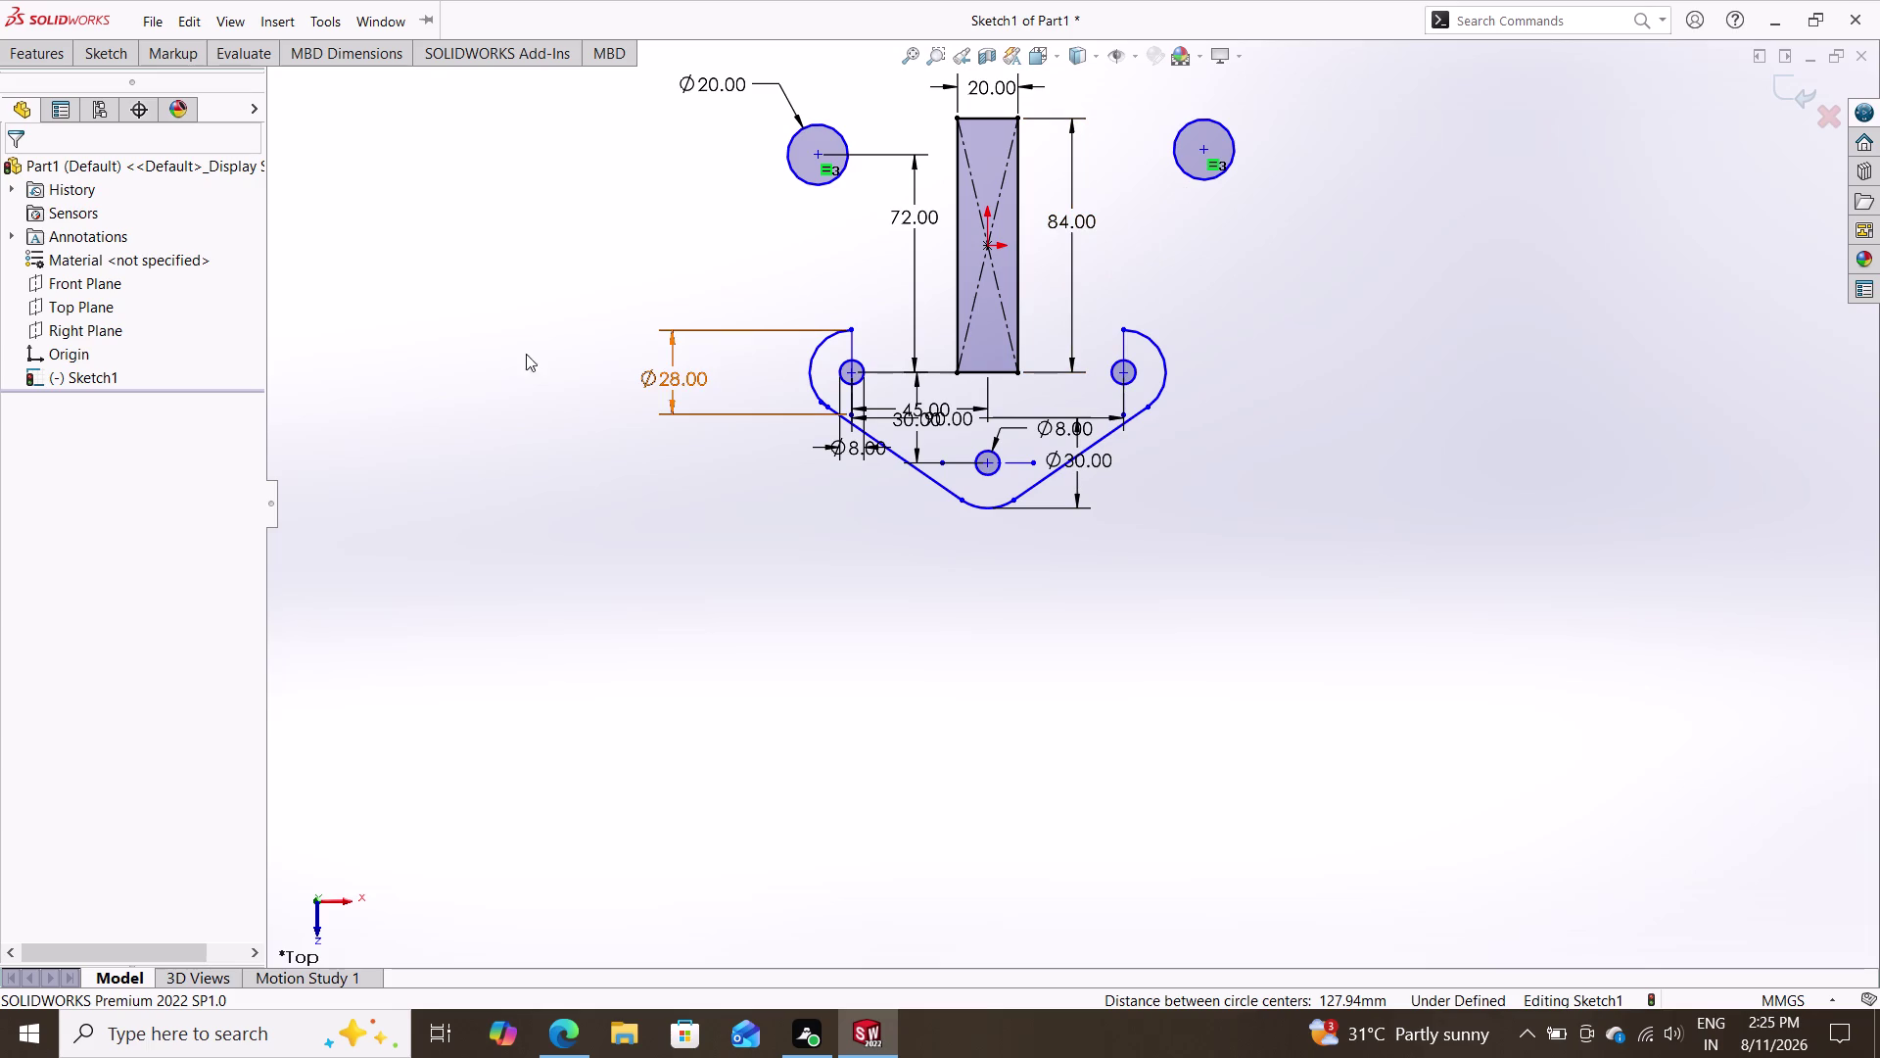
Dimension the right top ring's centre 72 mm vertically above the right base hole's centre.
click(96, 47)
click(125, 81)
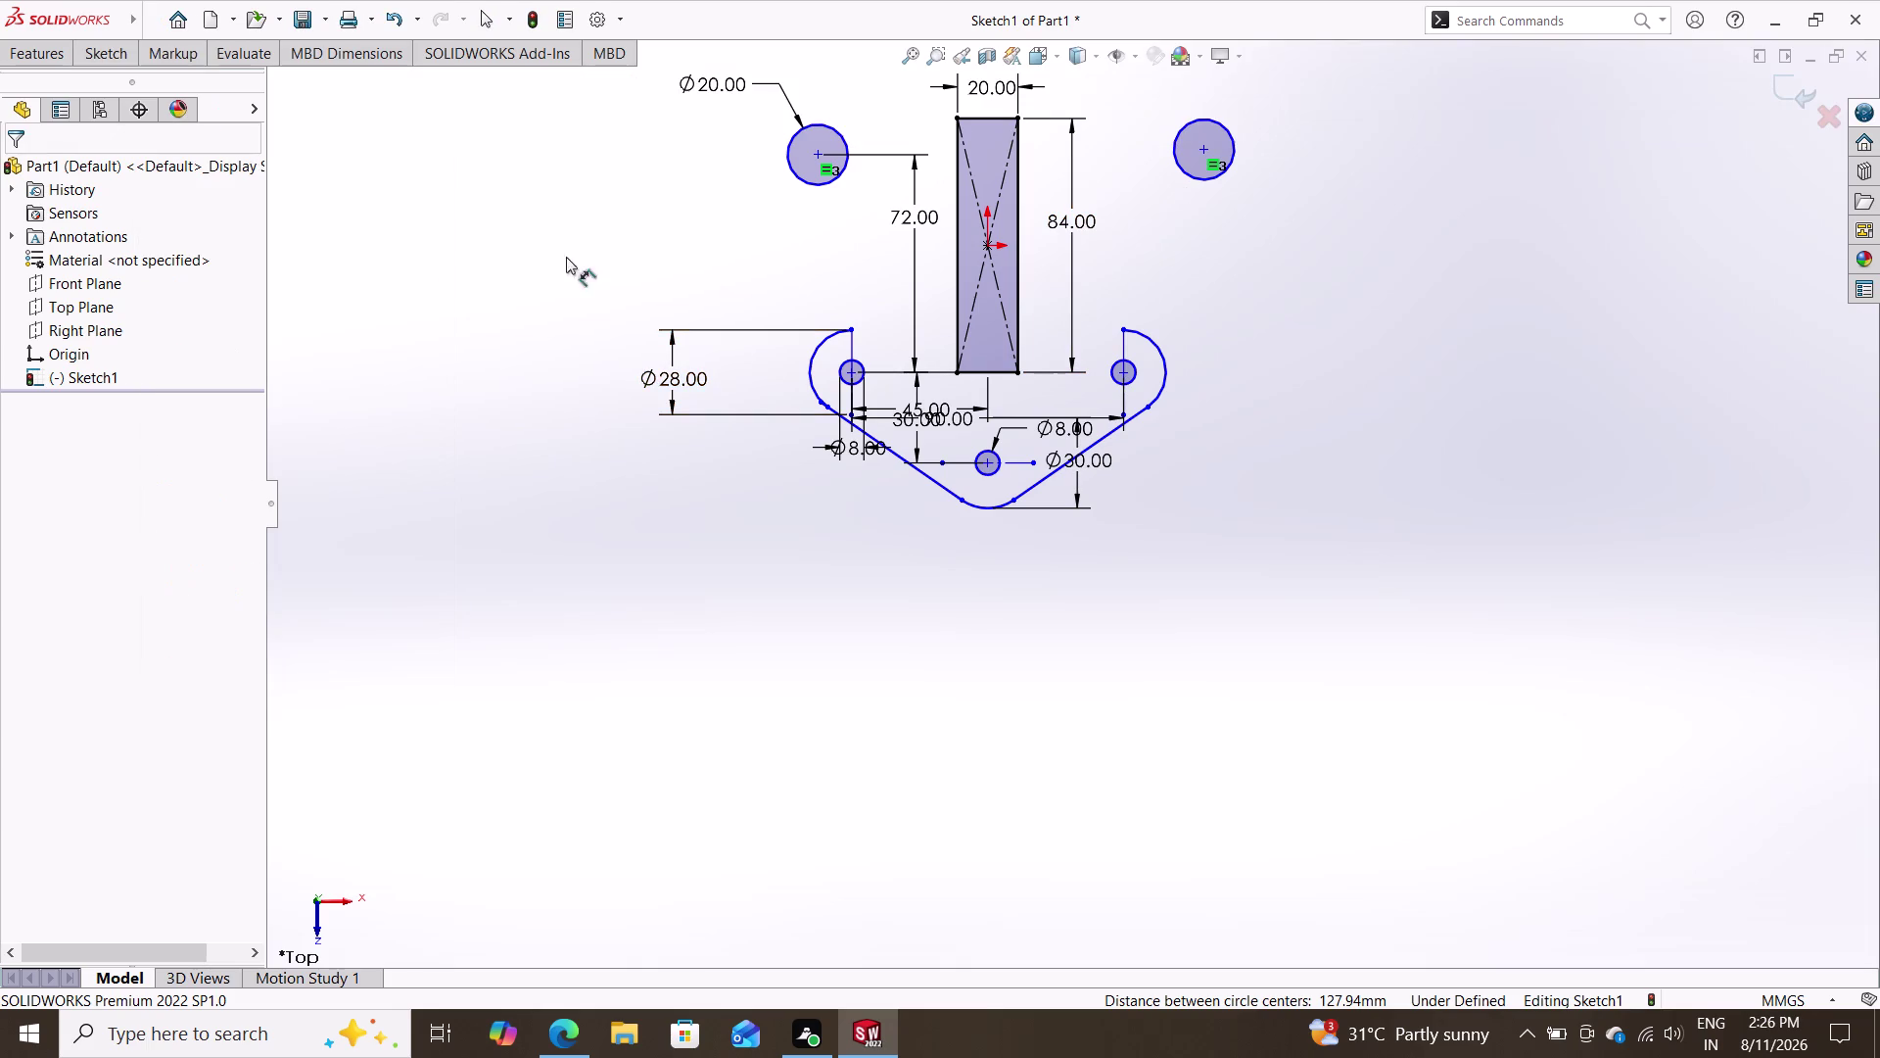
click(1121, 372)
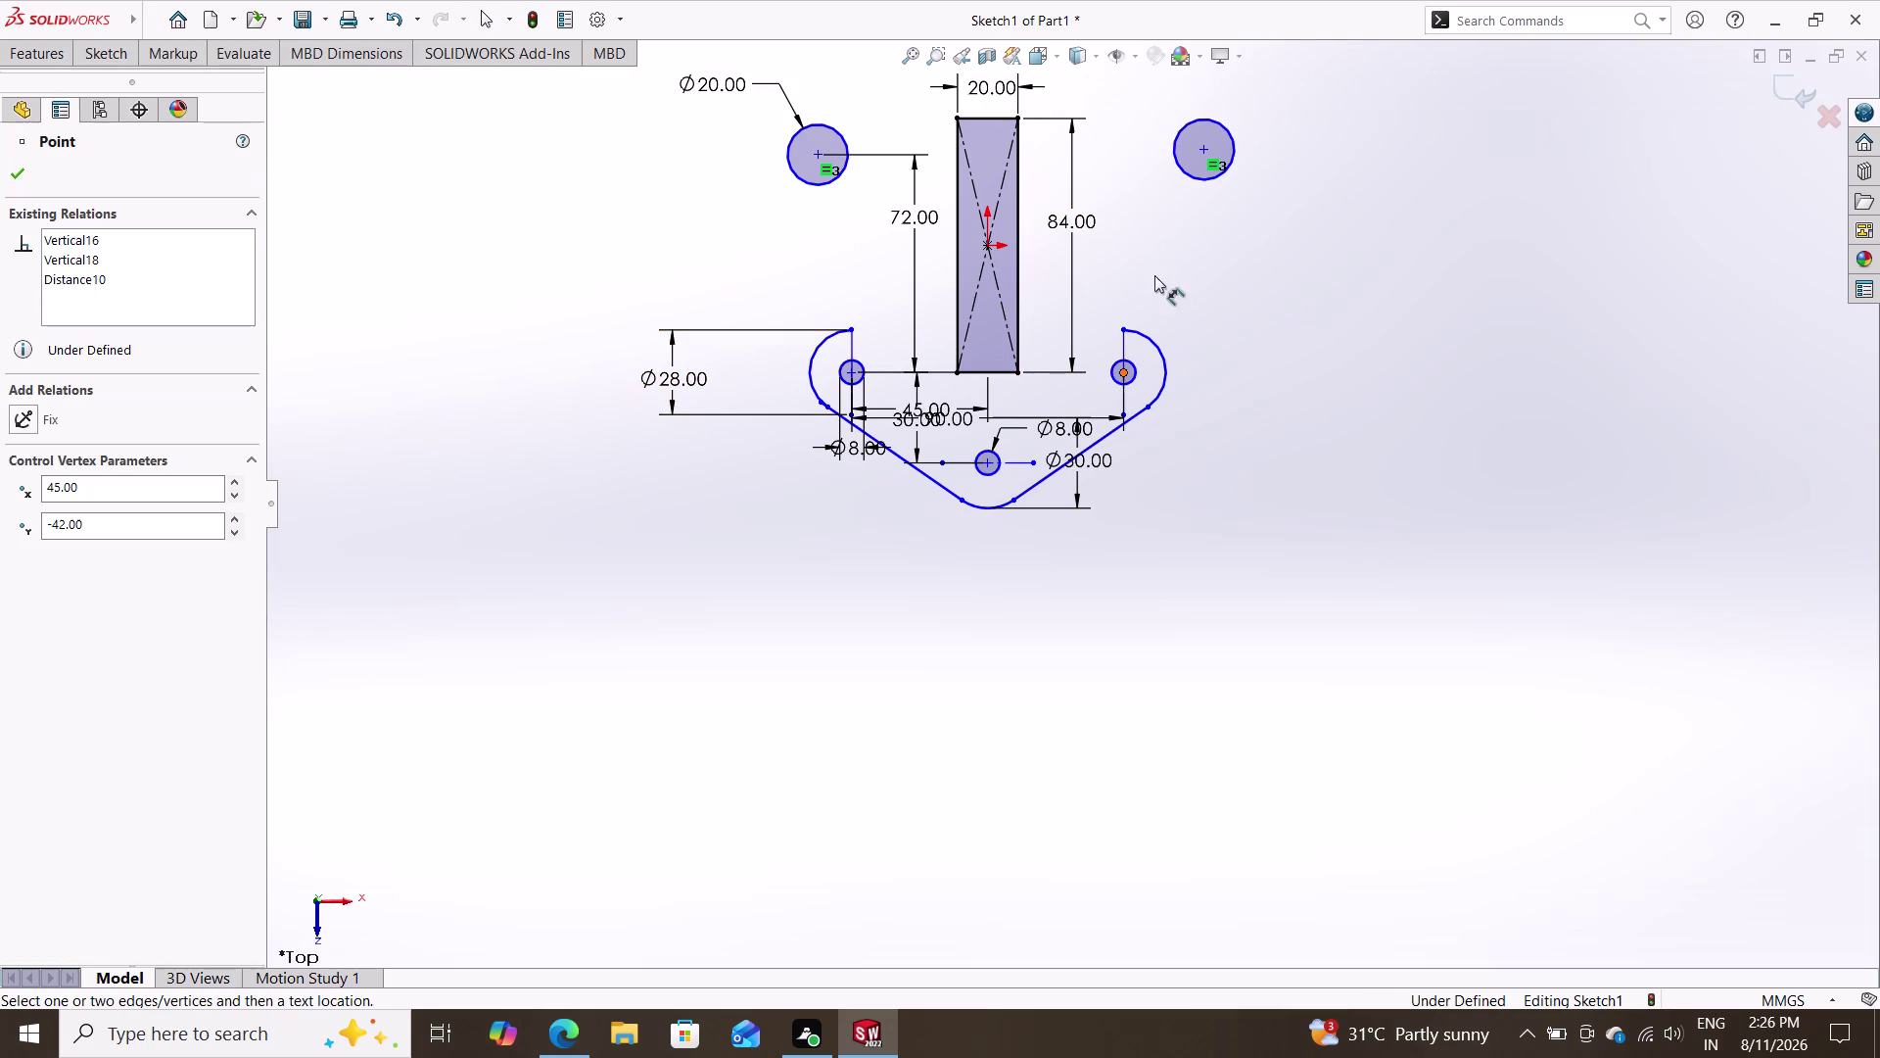
click(1207, 149)
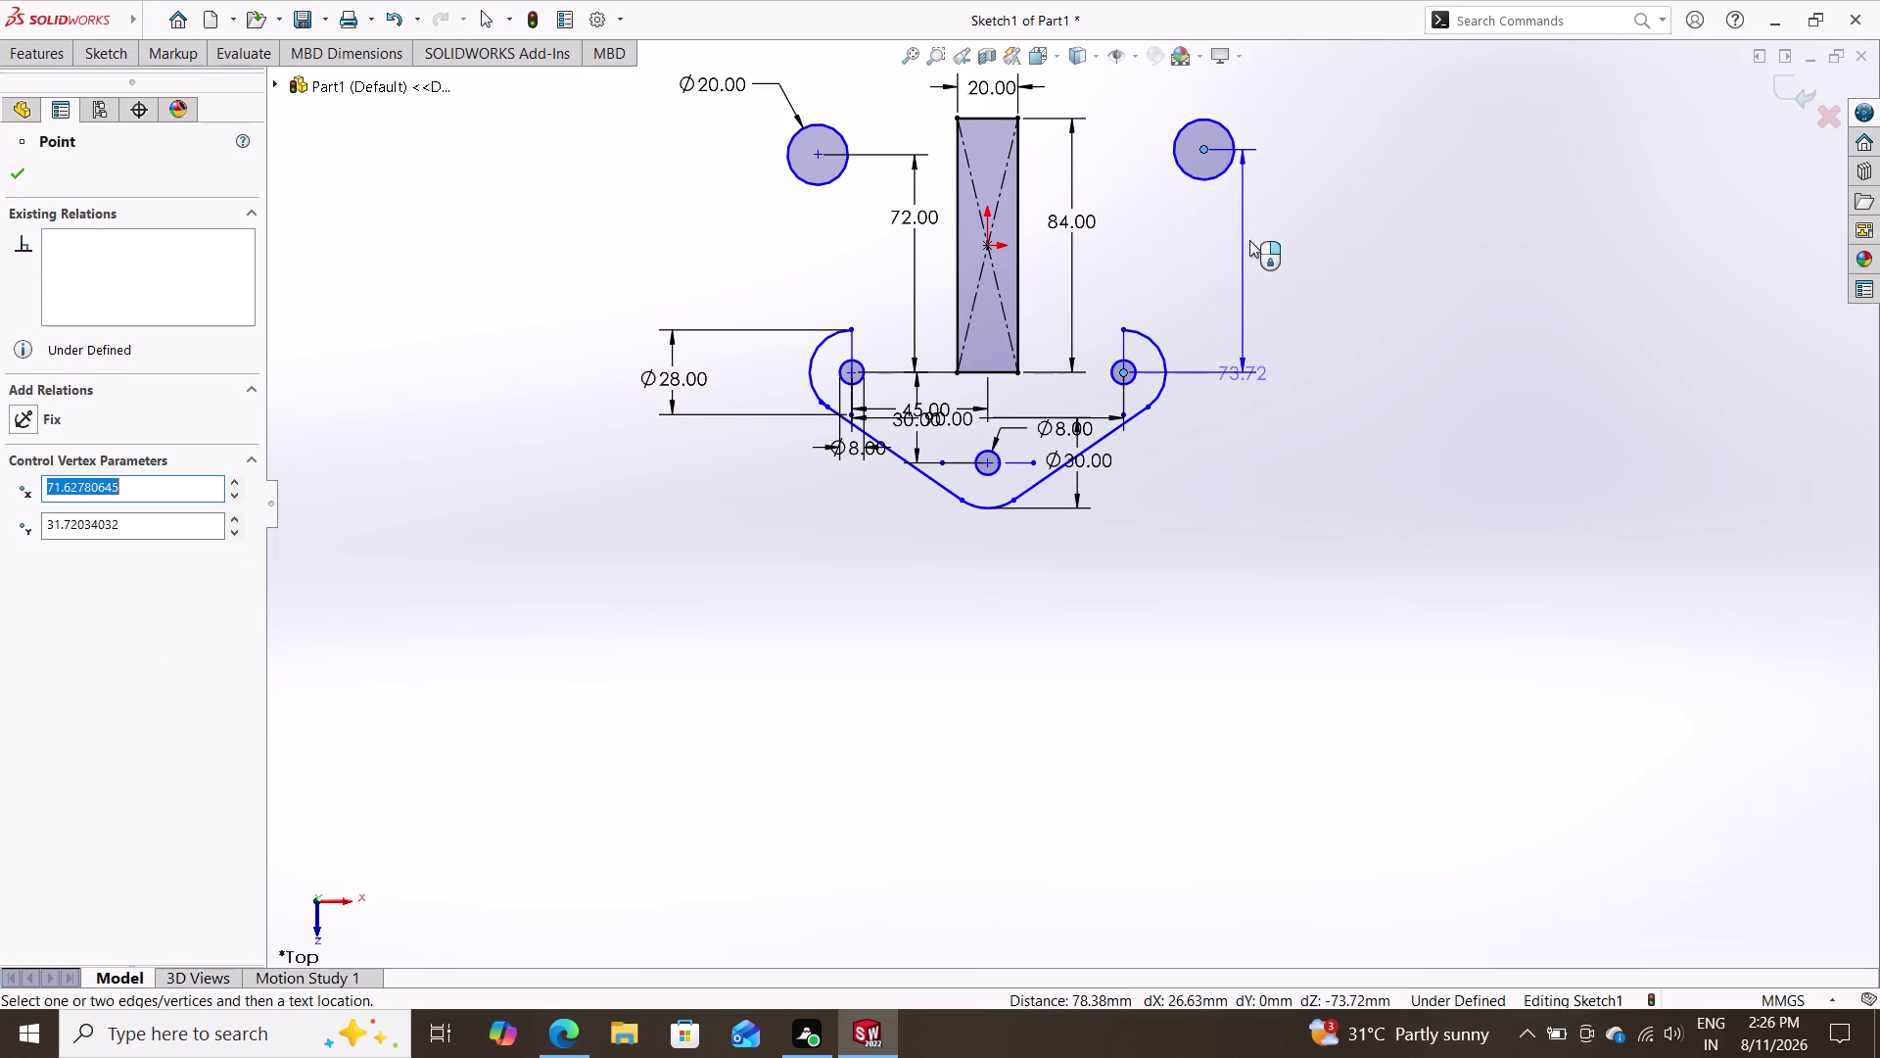
click(1270, 245)
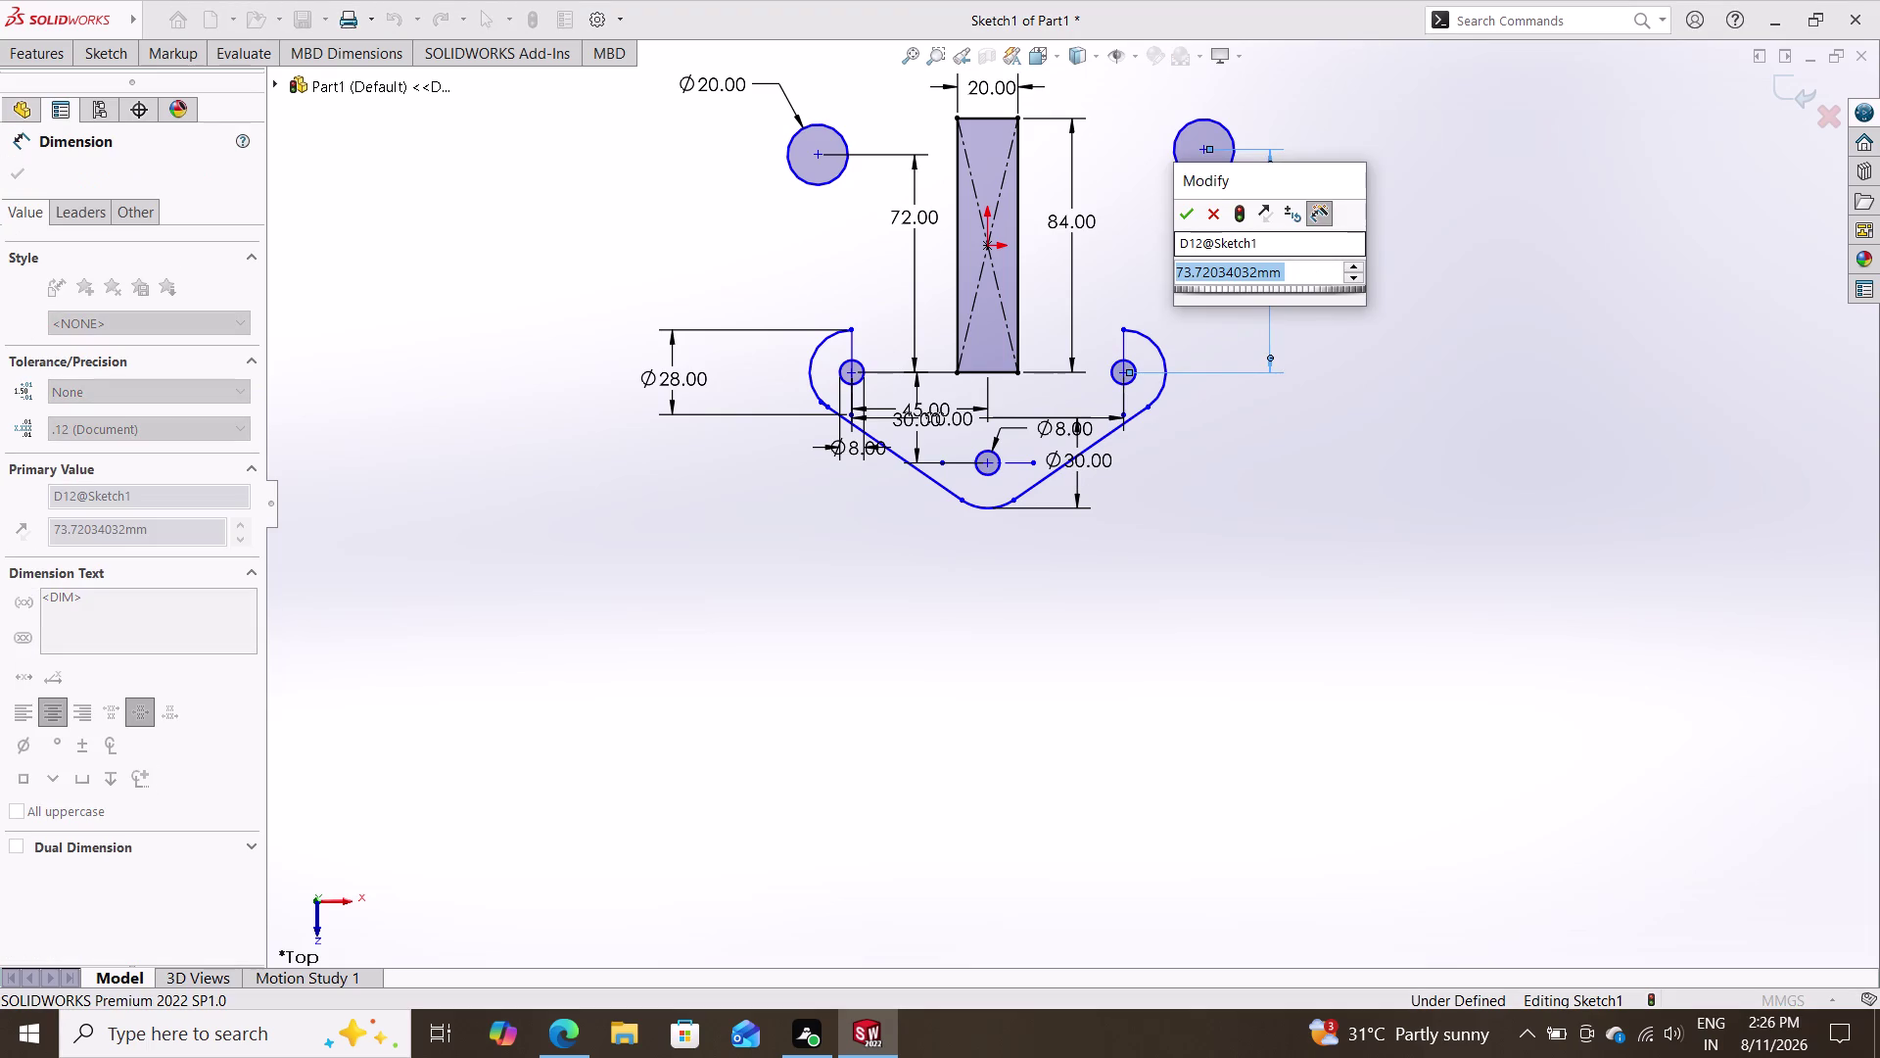
text(72)
key(Return)
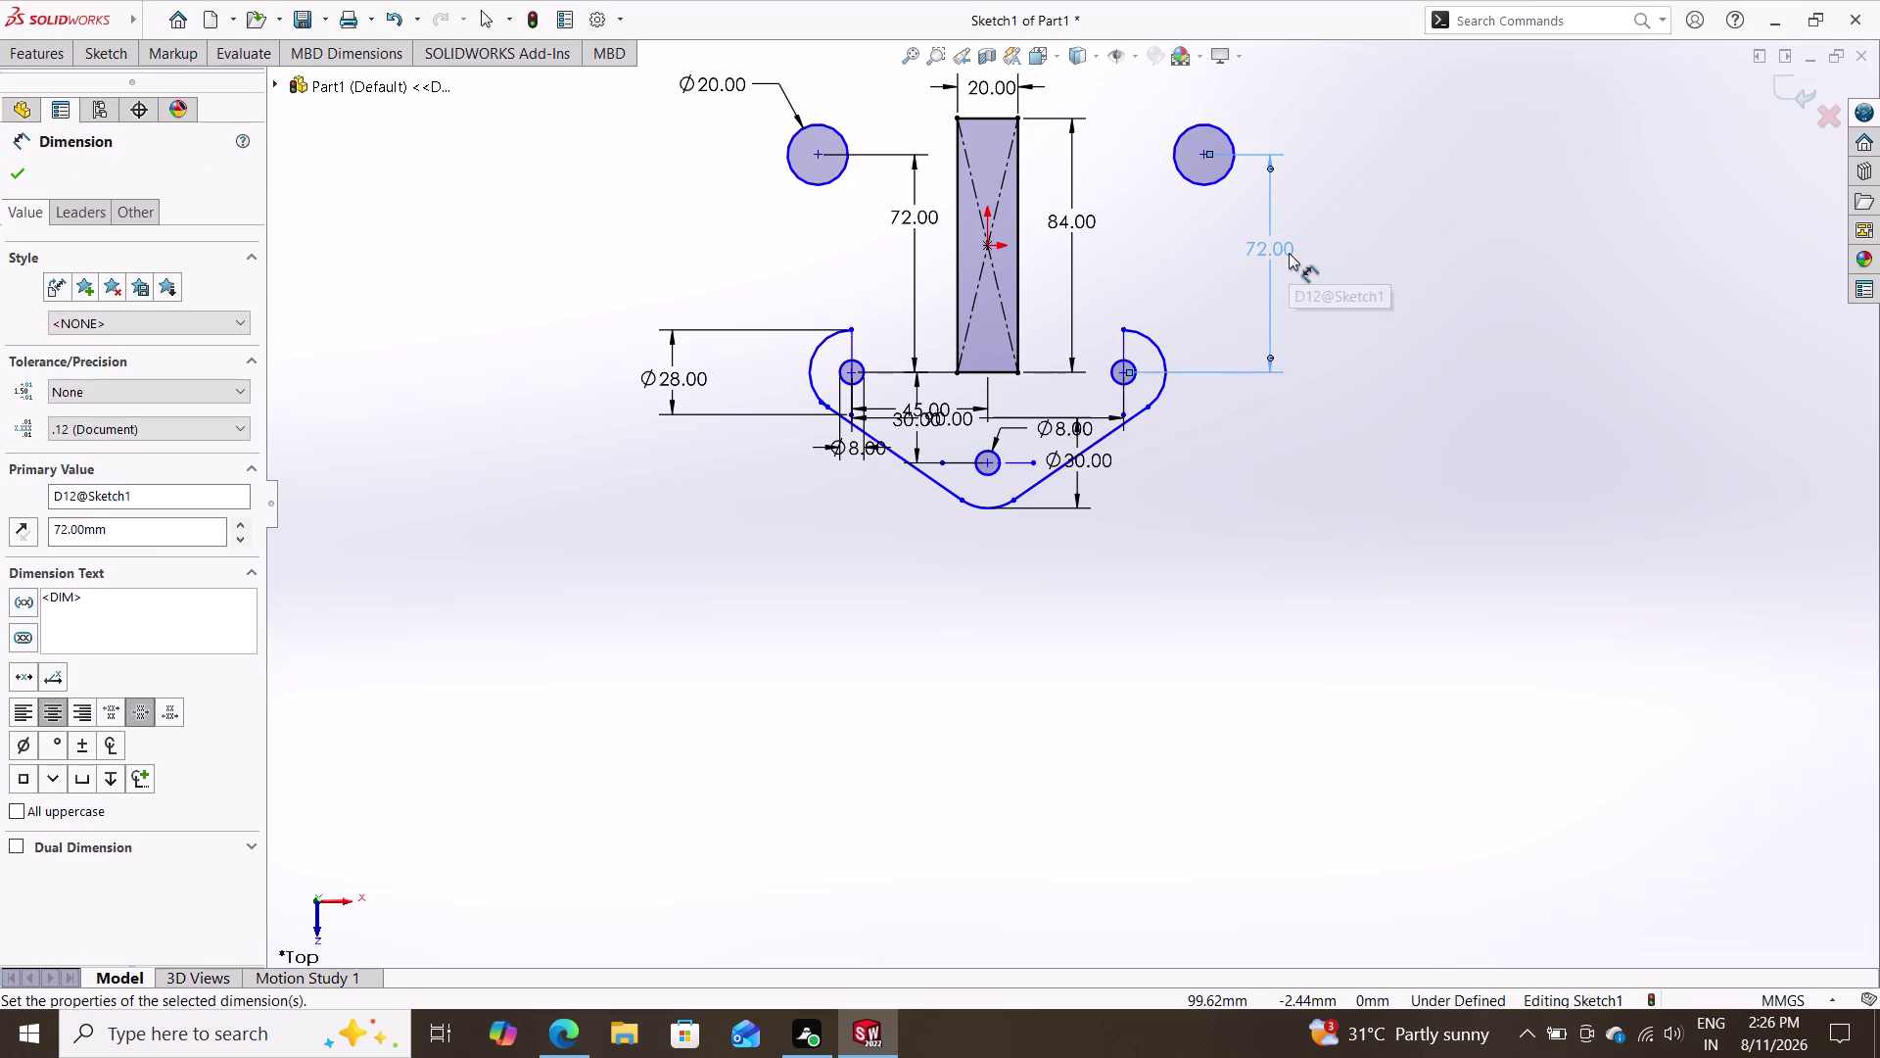
key(Escape)
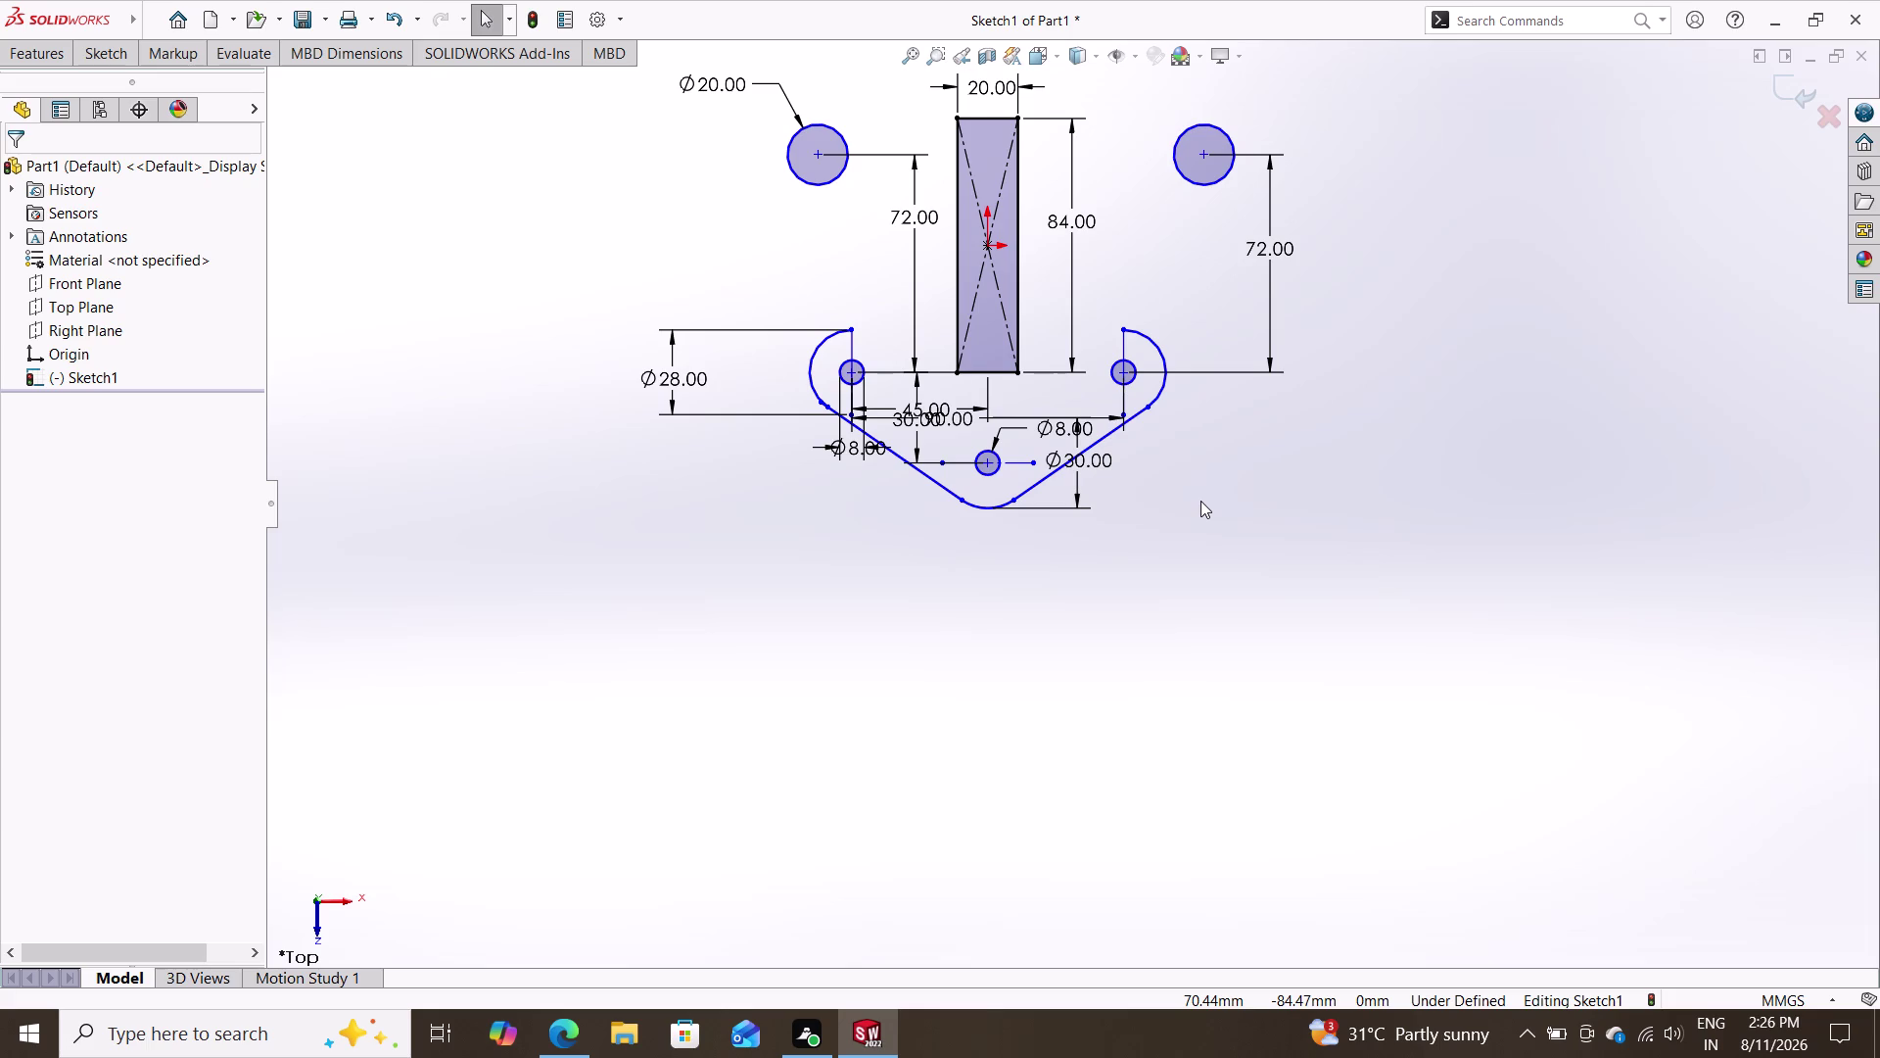
click(106, 49)
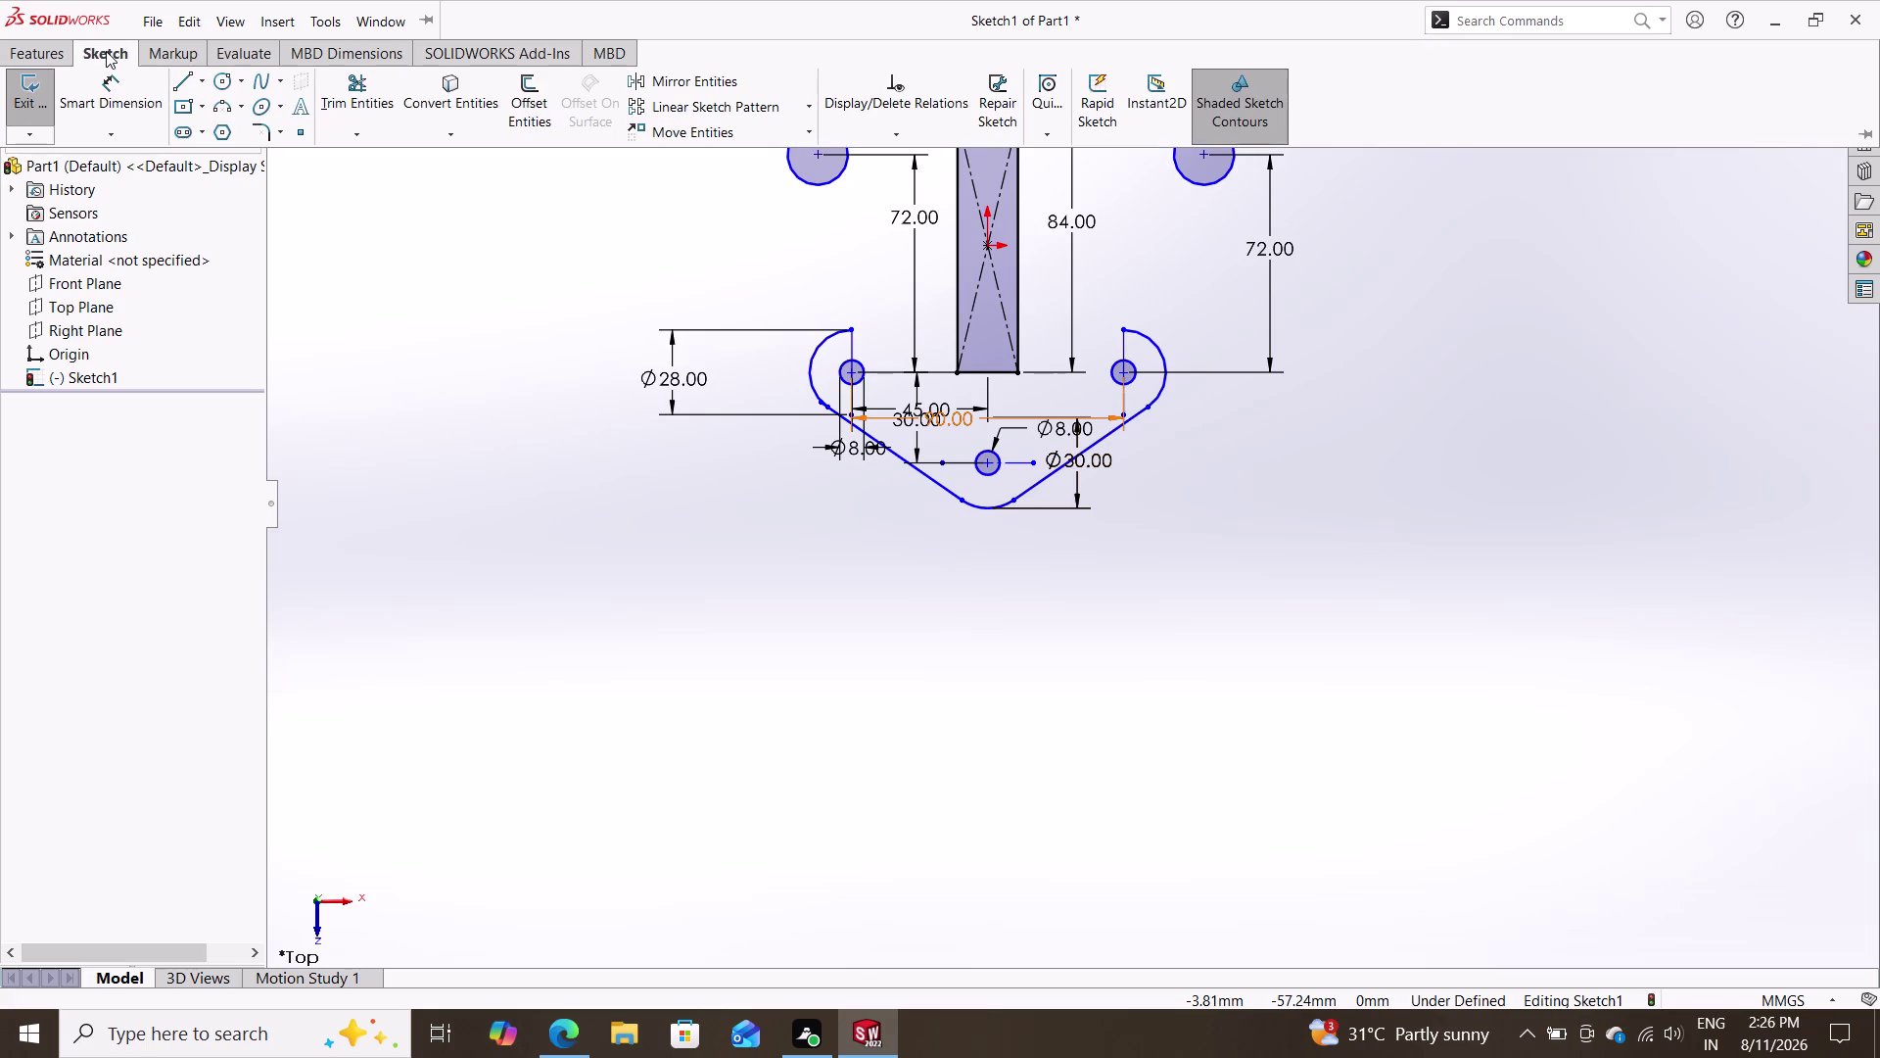
Add a 30 mm vertical dimension from the left base hole centre to the bottom hole centre.
click(119, 92)
click(852, 371)
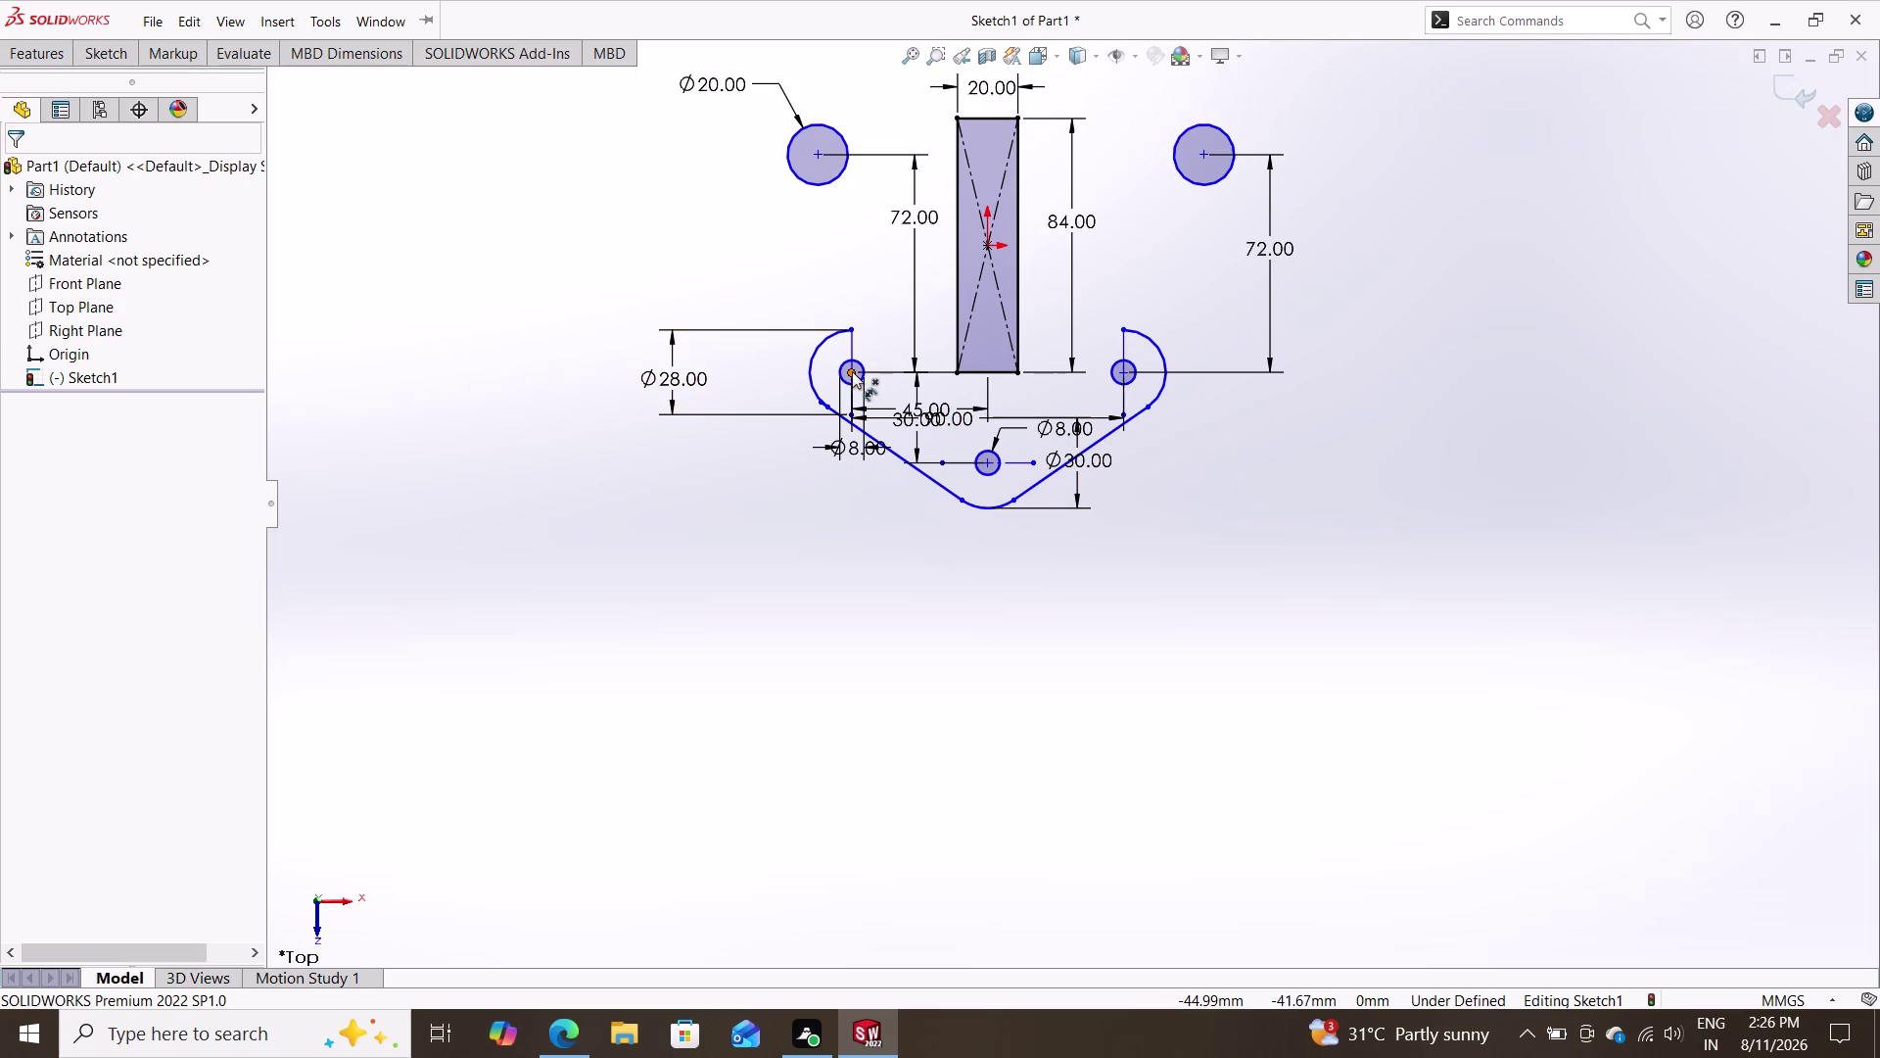
click(989, 460)
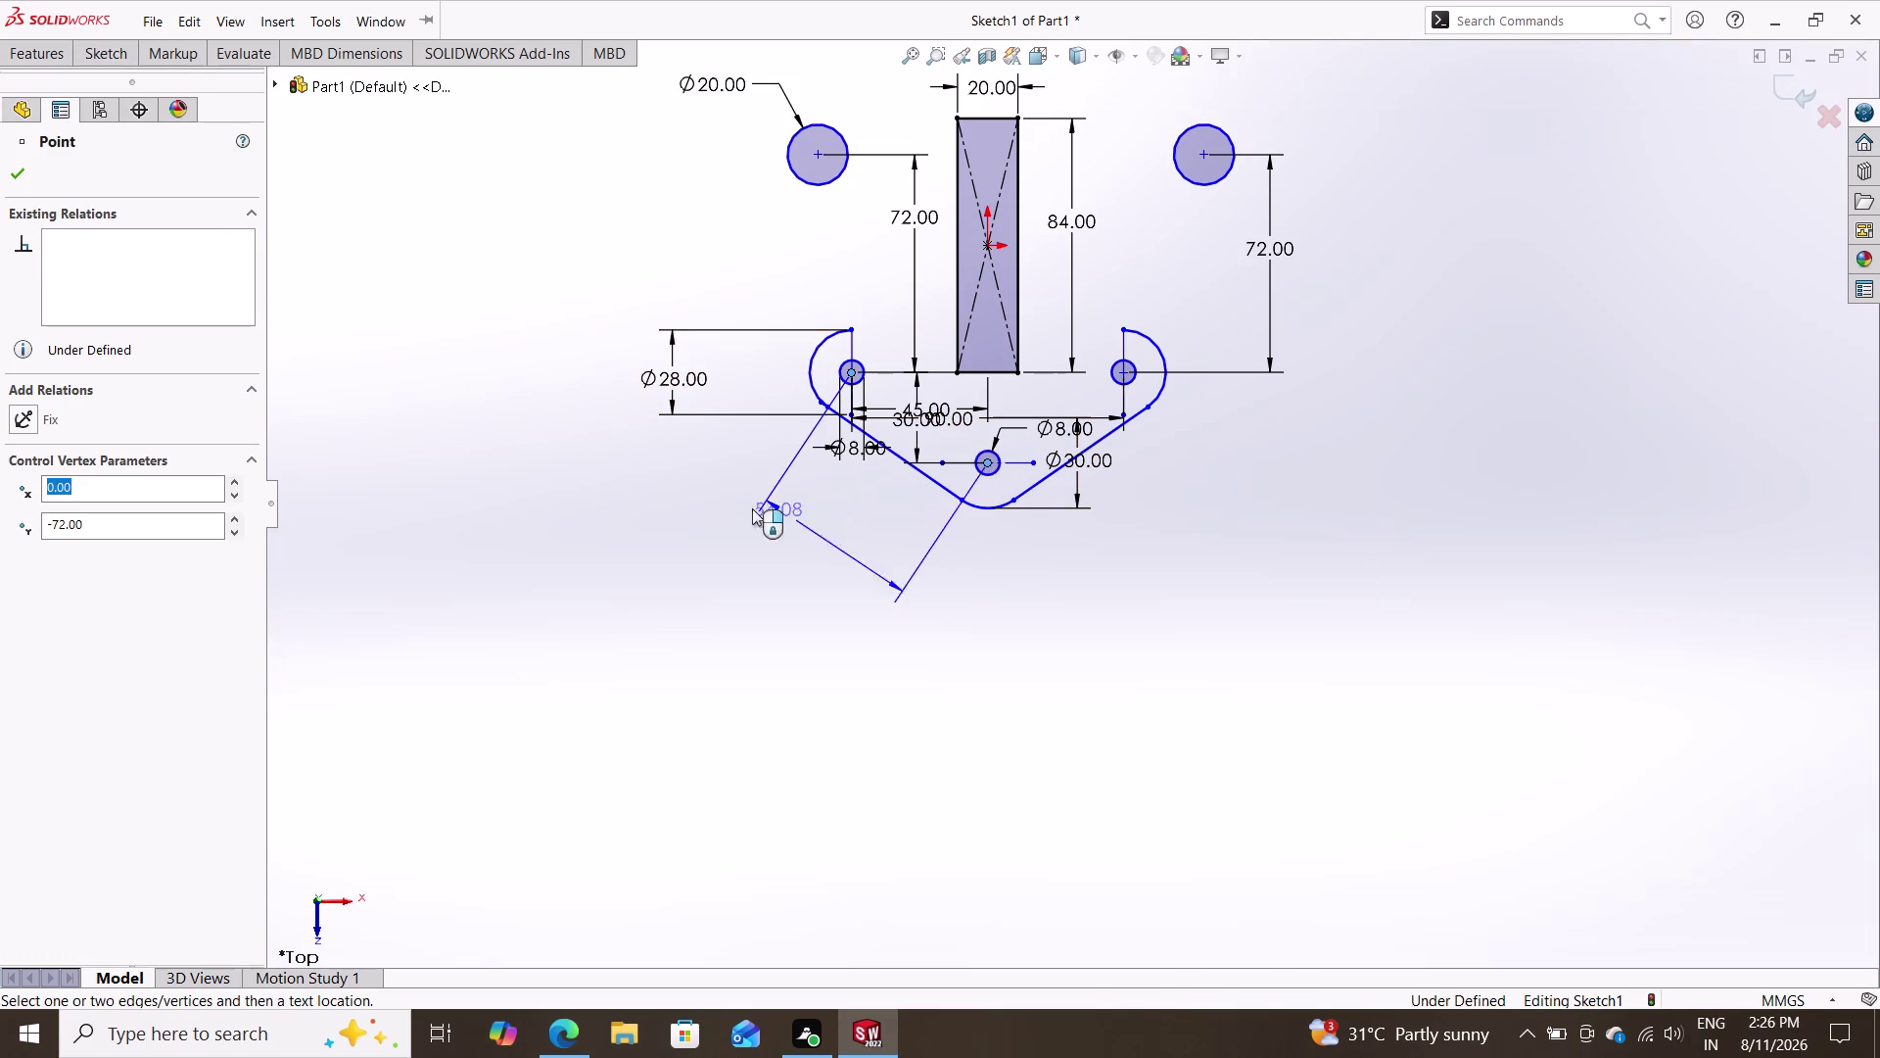
click(744, 388)
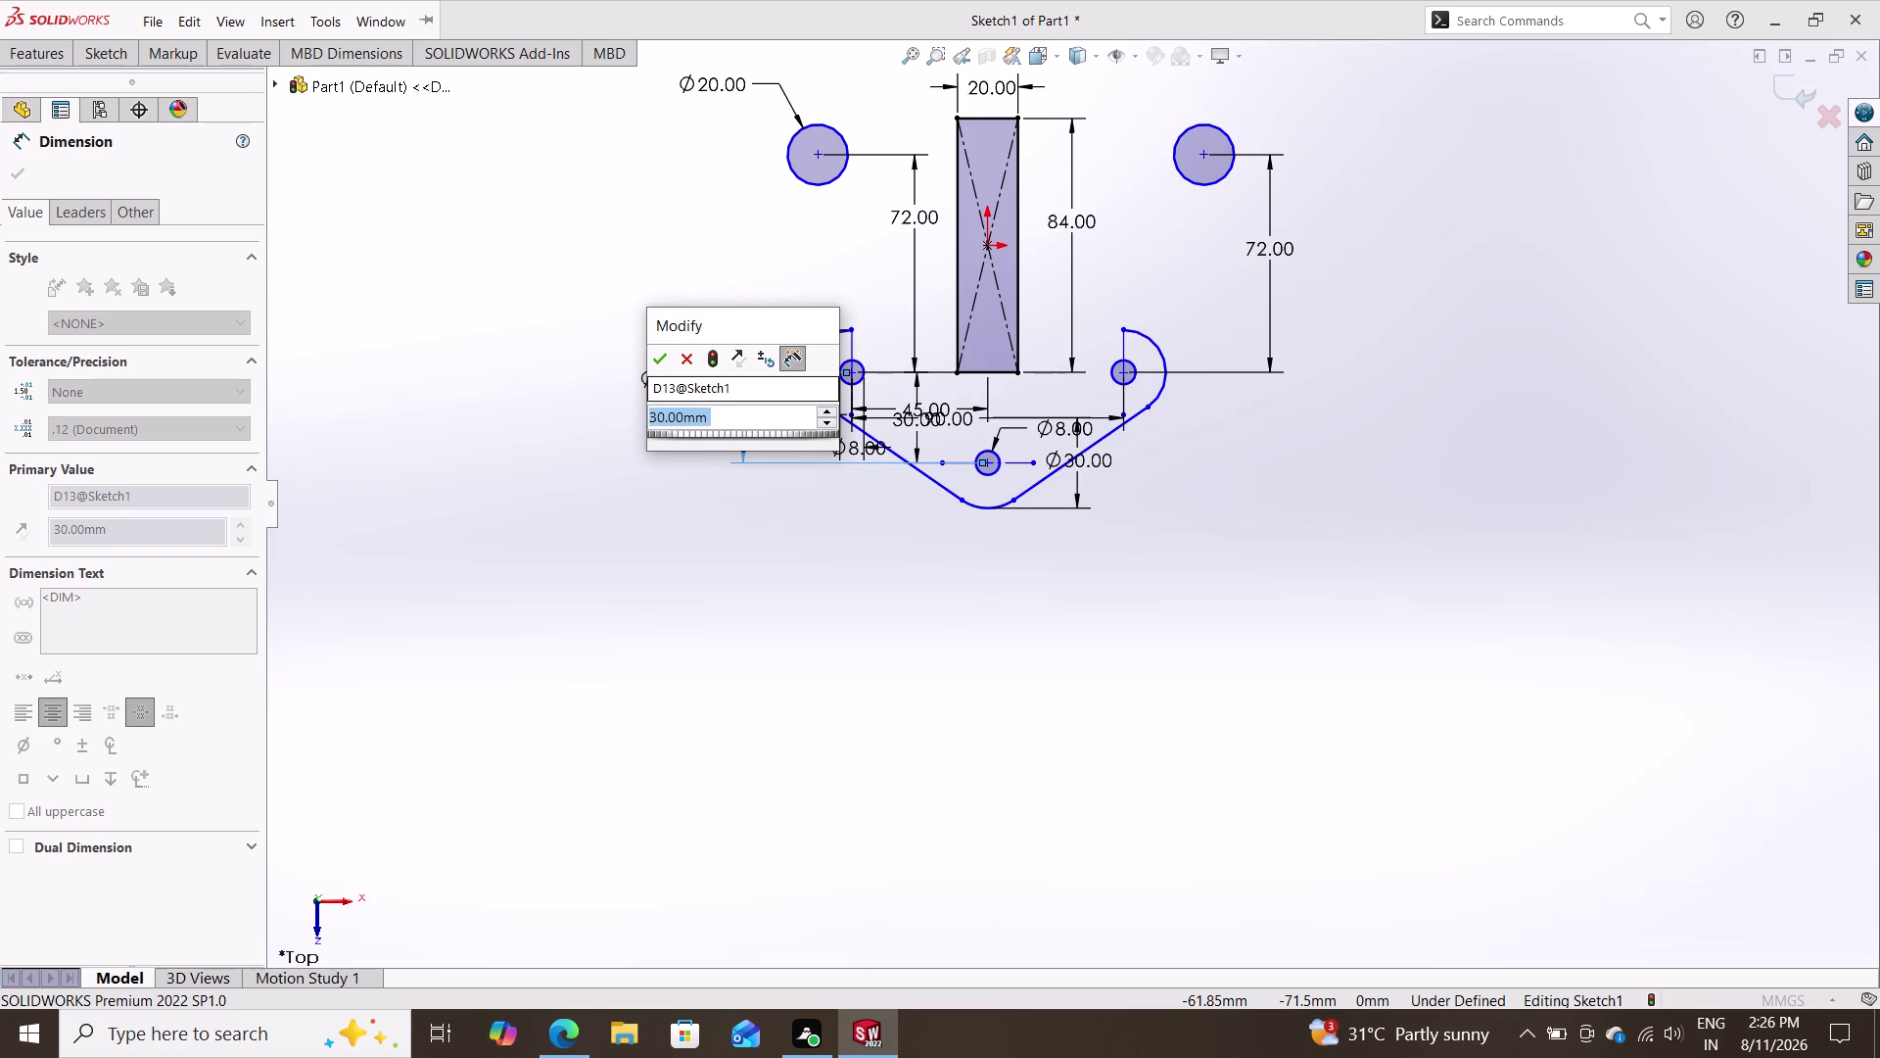
text(30)
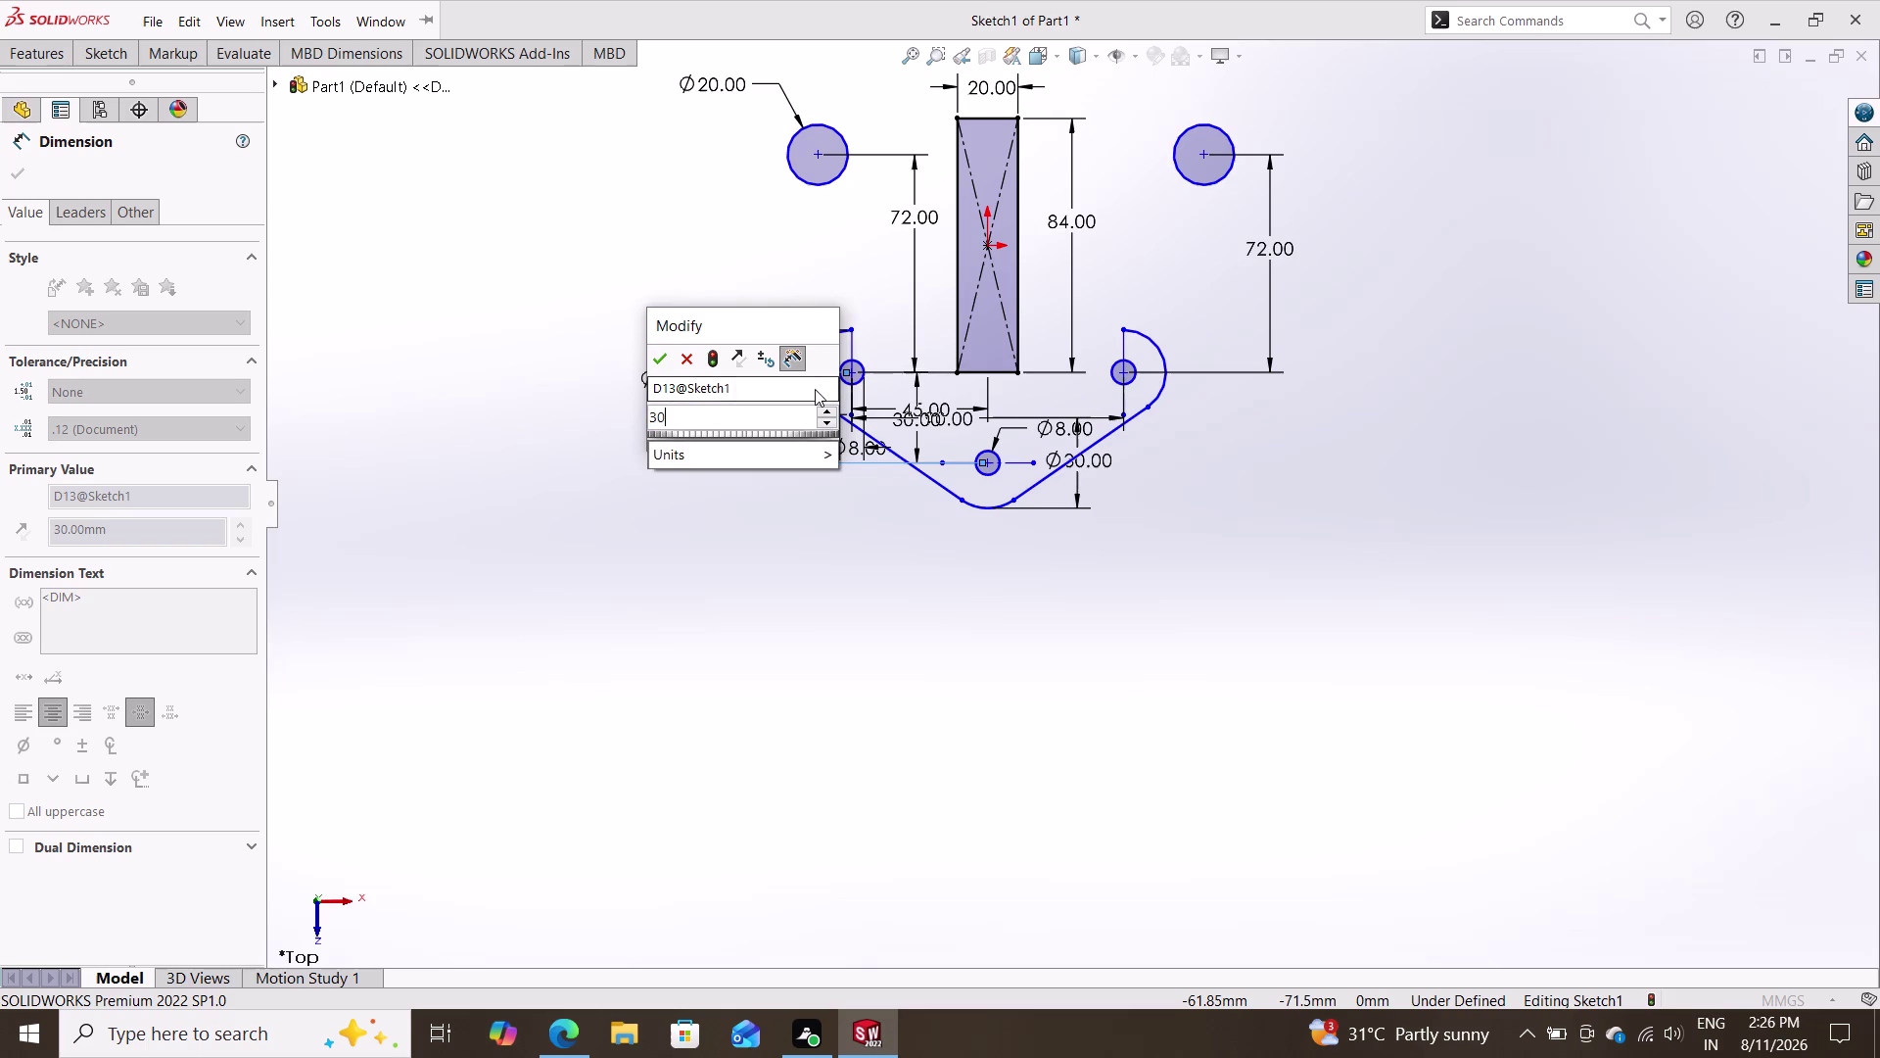
key(Return)
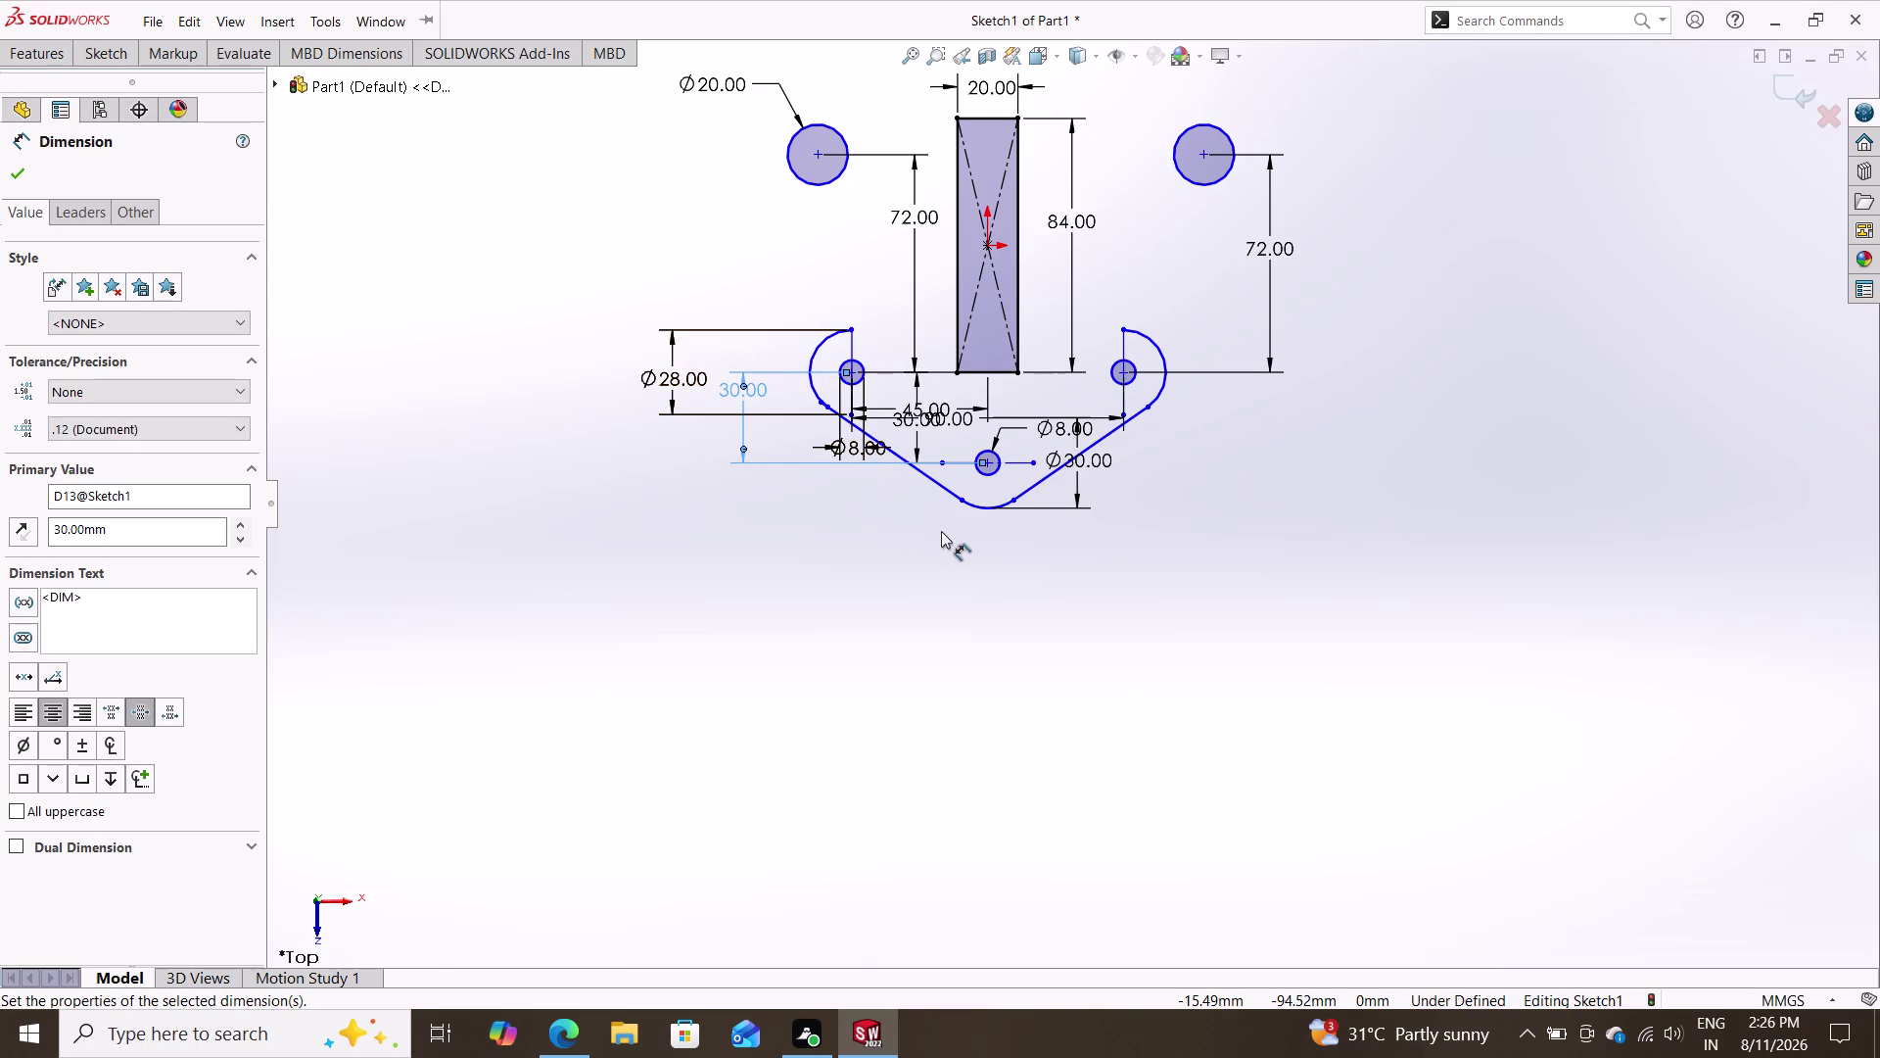
key(Escape)
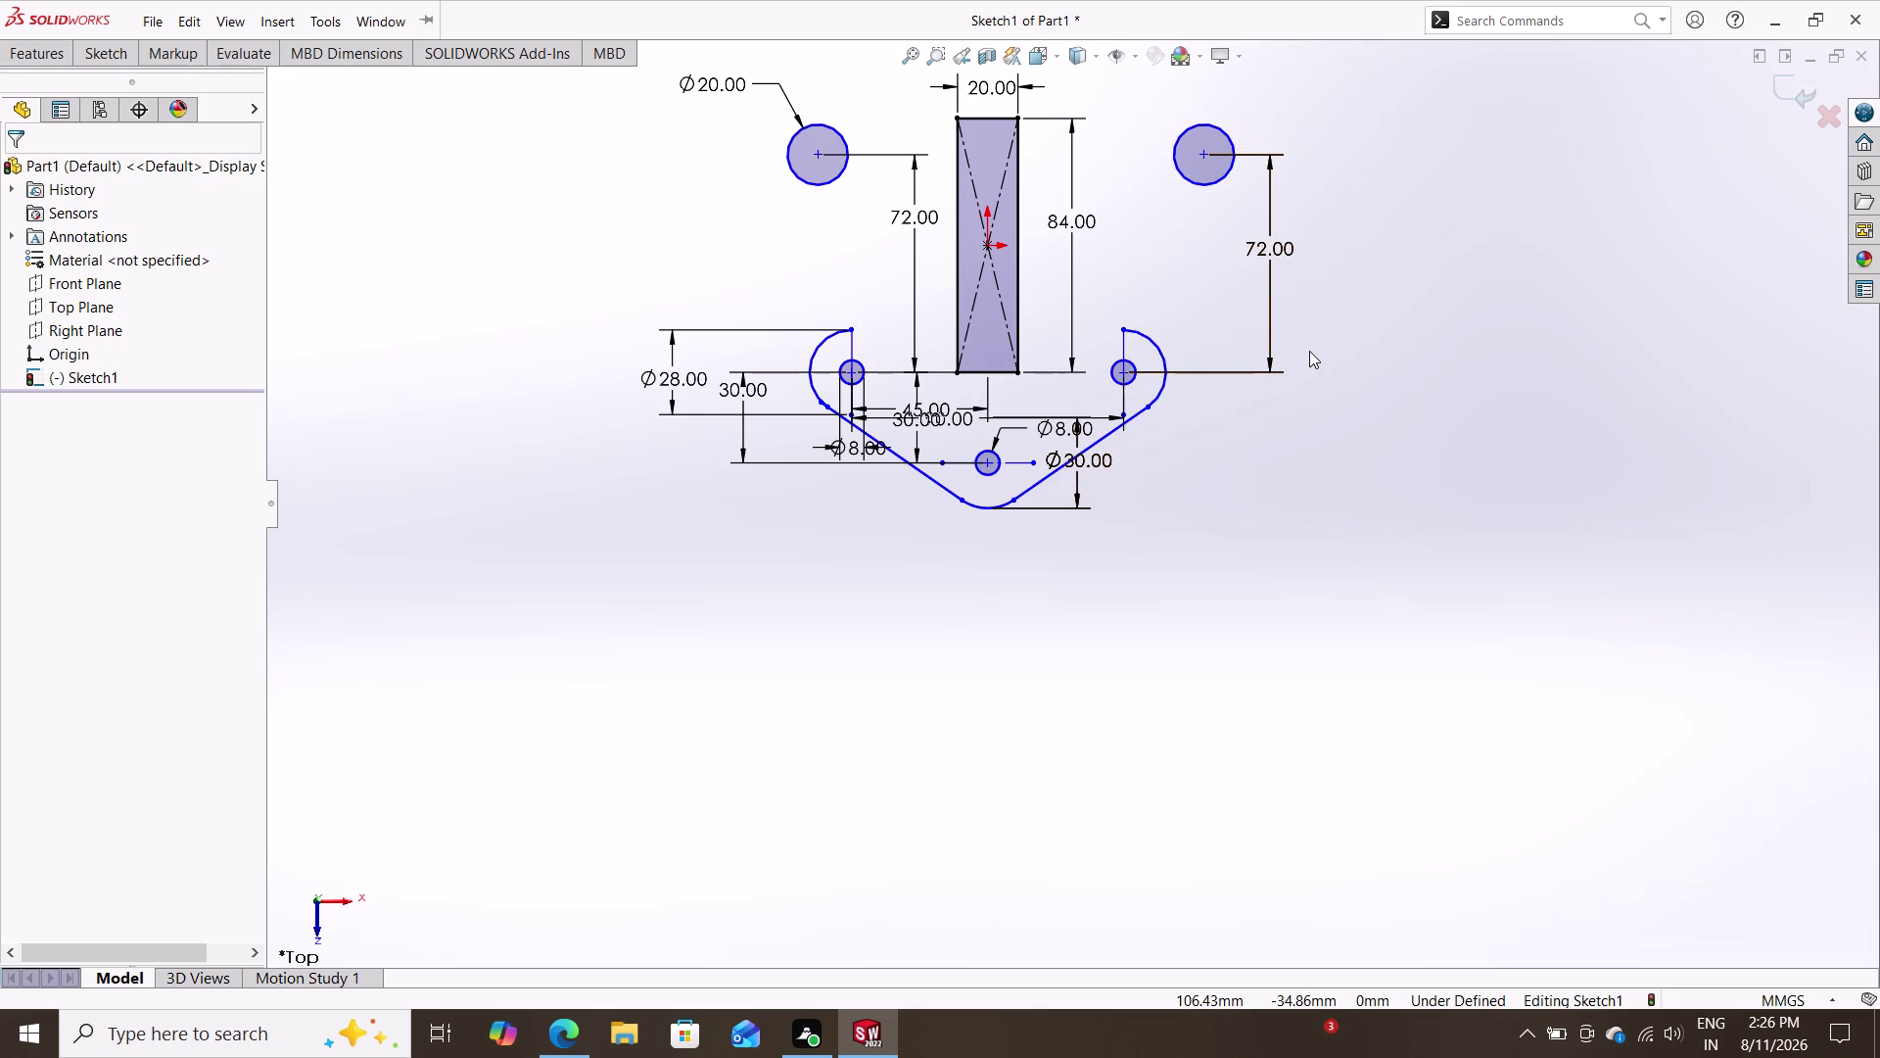
scroll(down, 3)
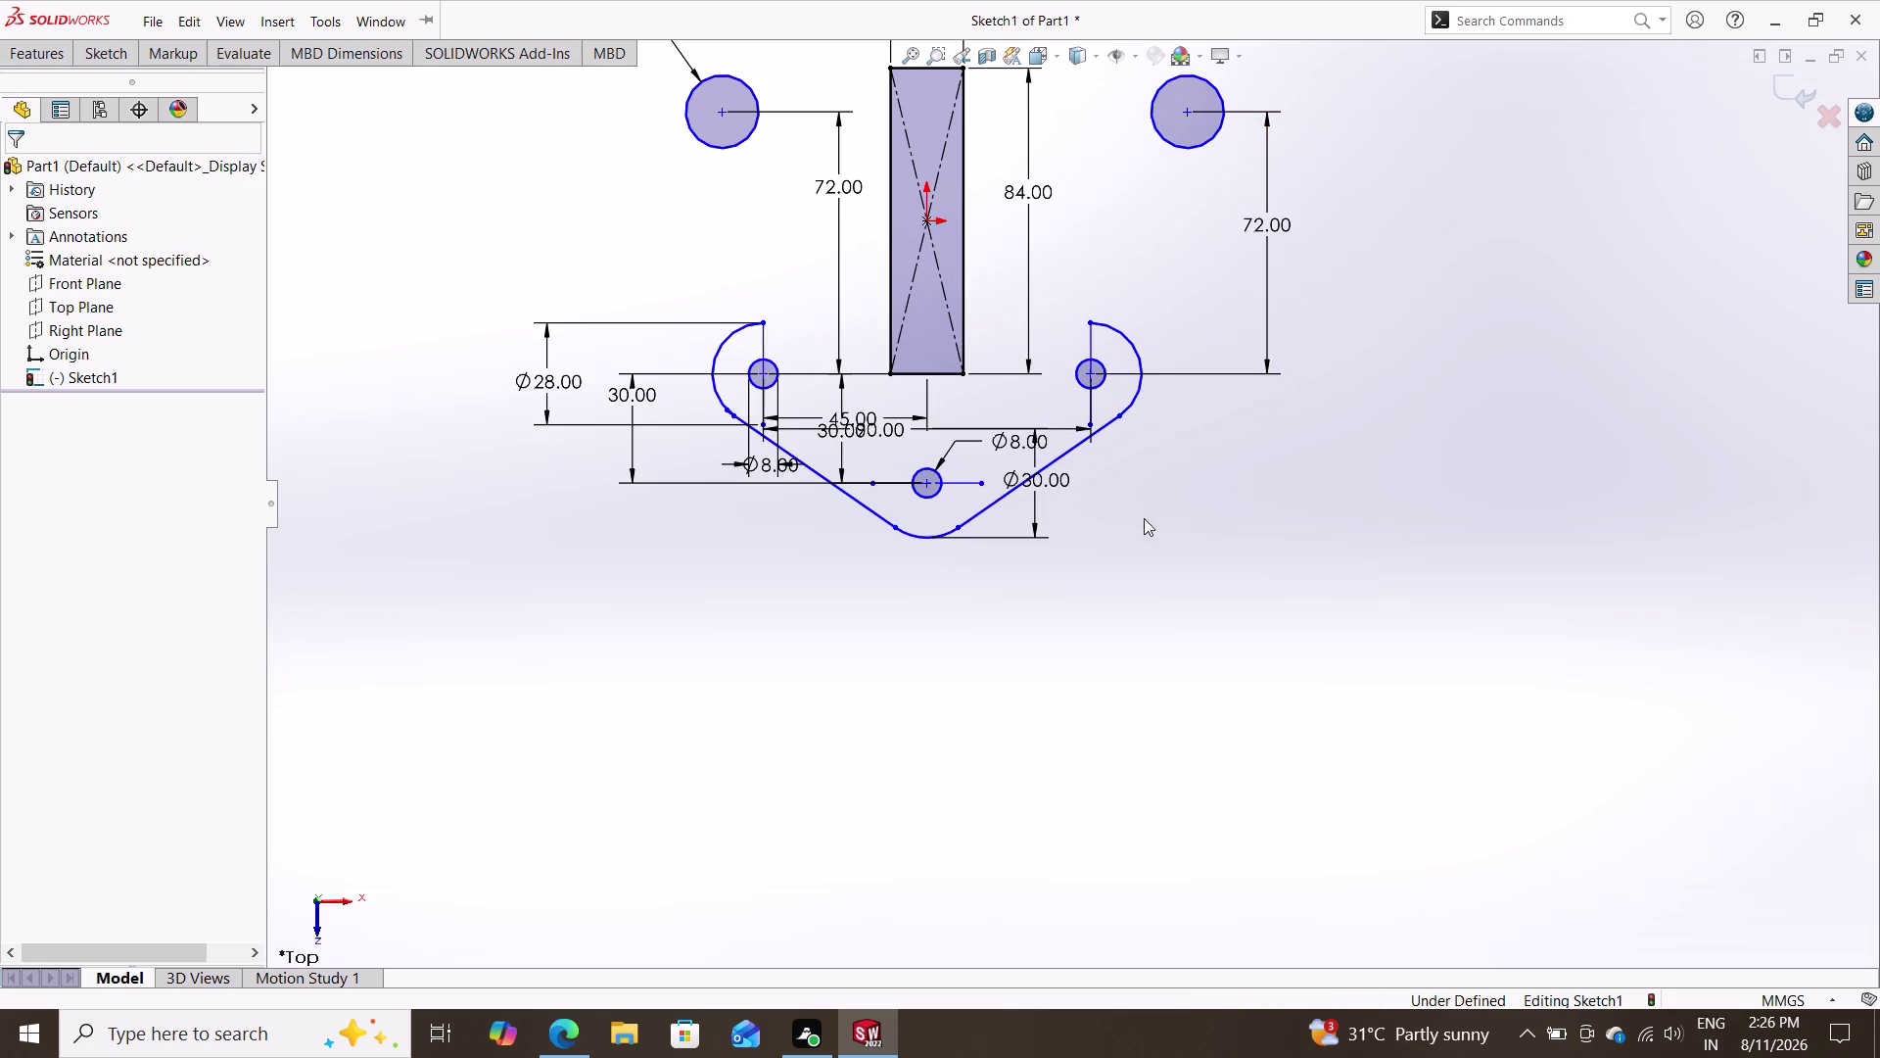
scroll(up, 3)
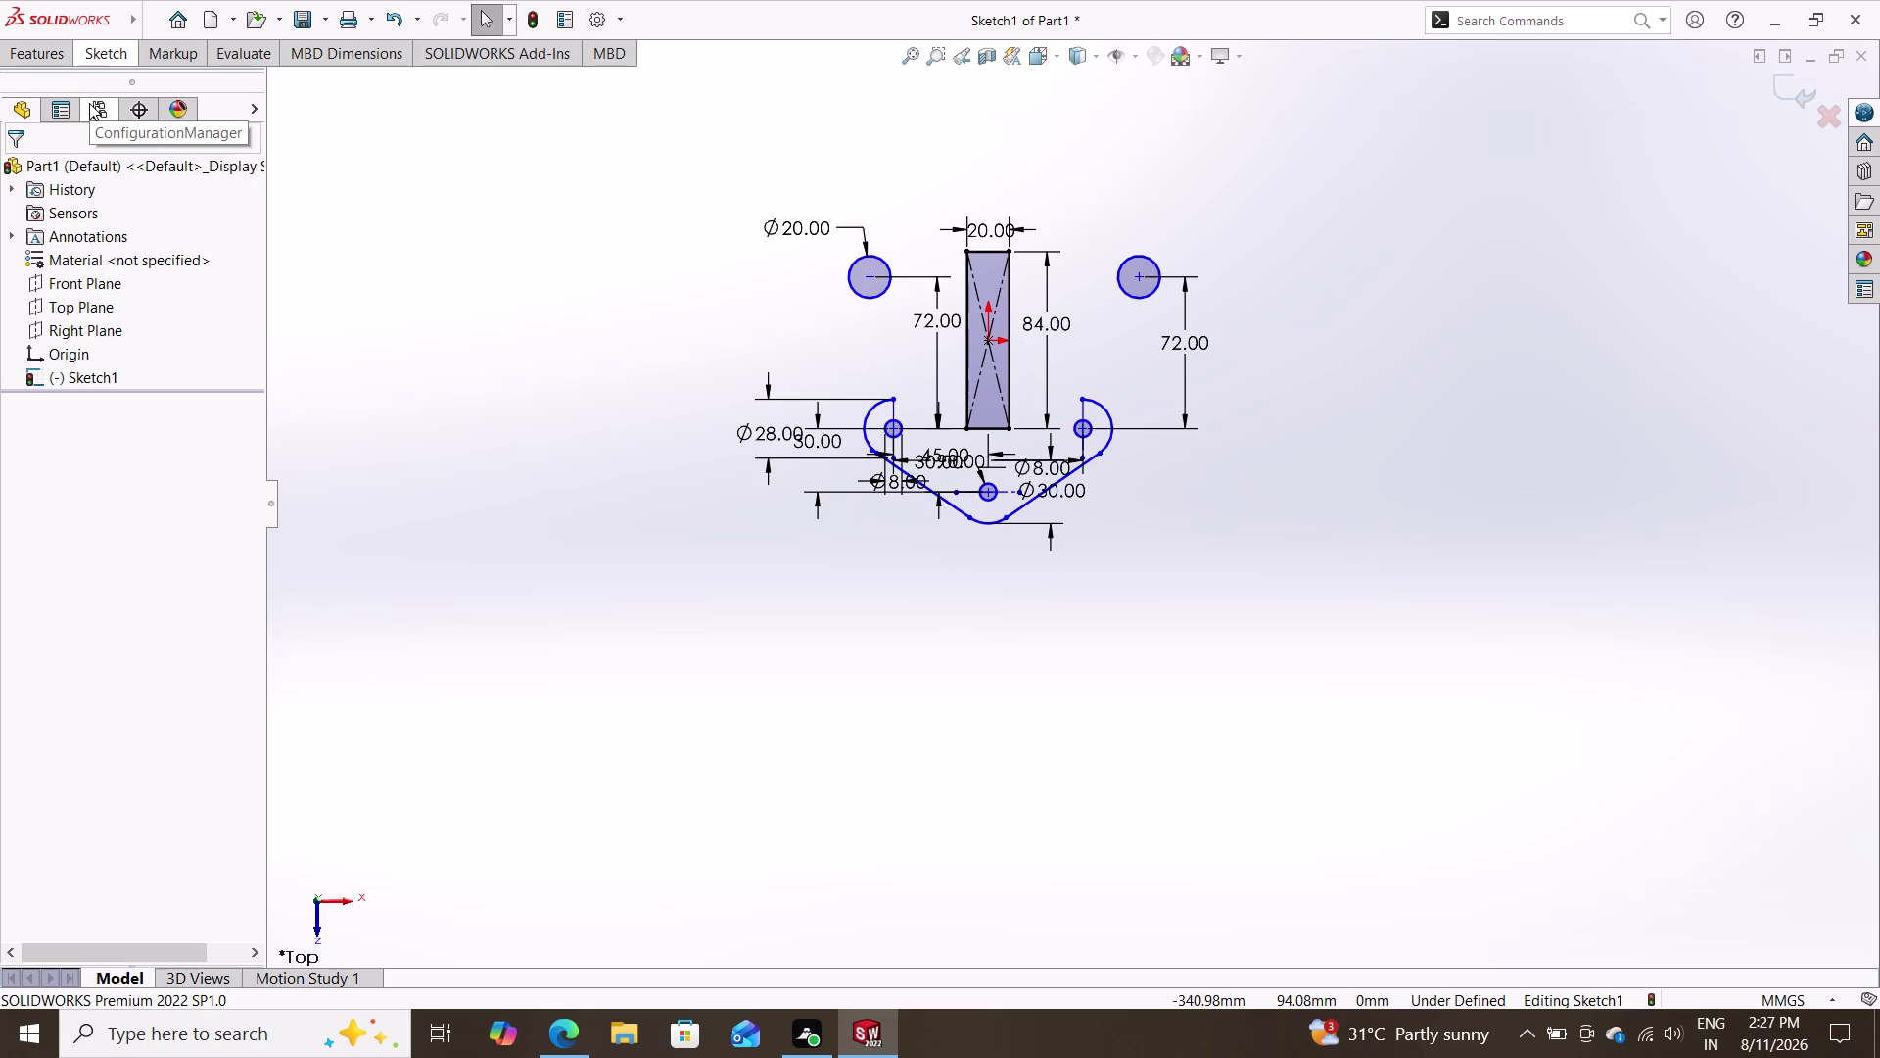
click(100, 55)
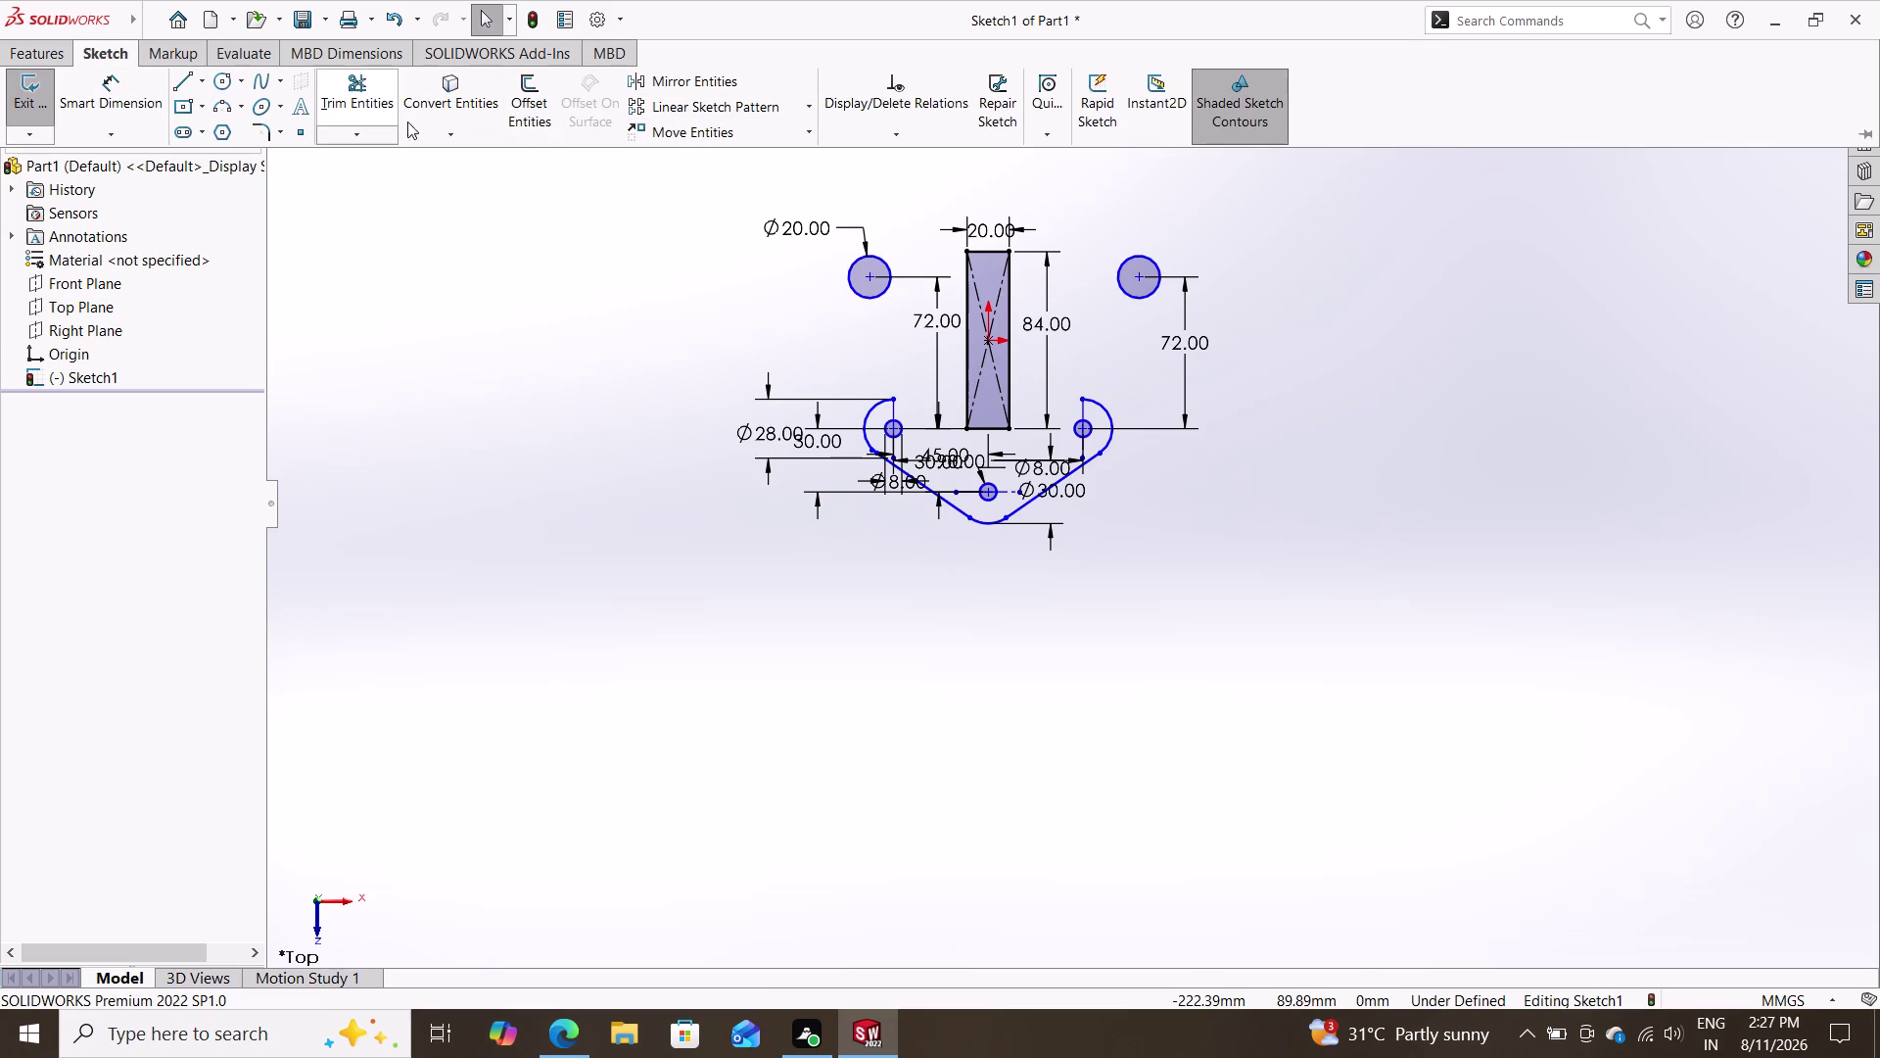
click(685, 84)
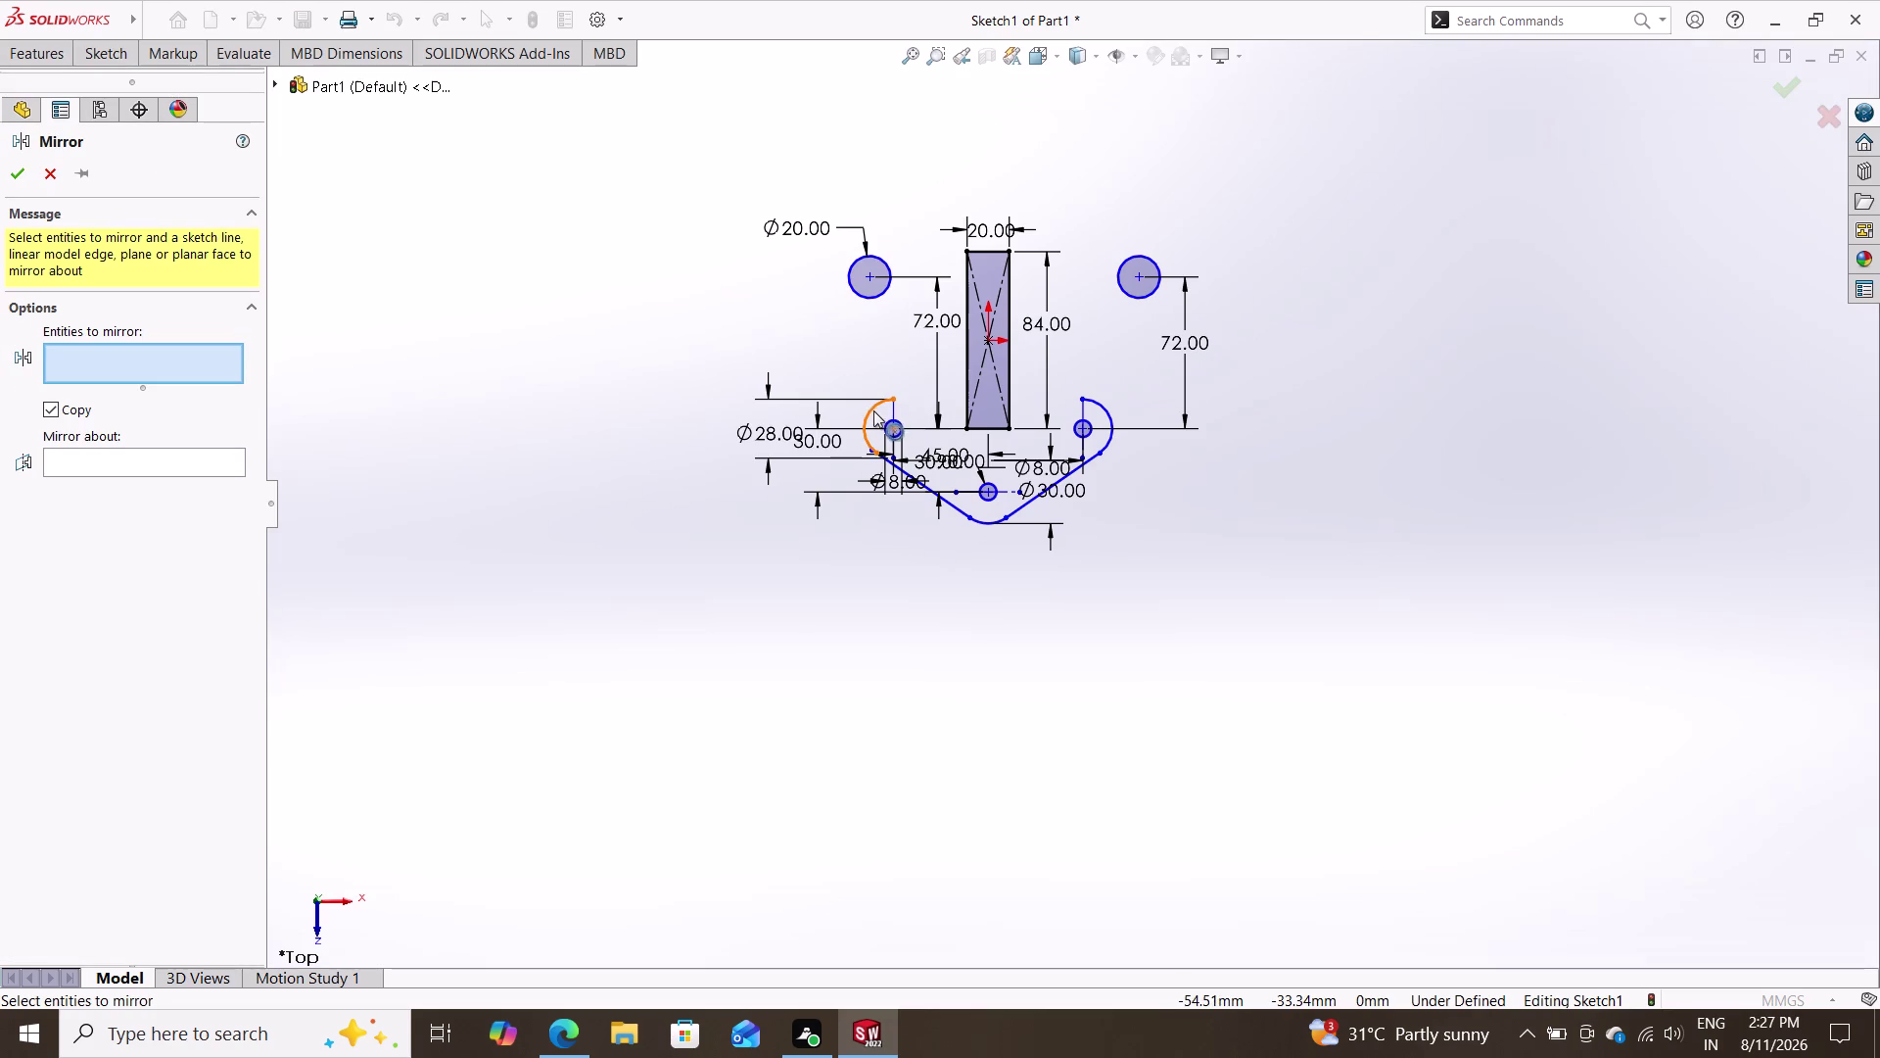
click(871, 408)
click(904, 473)
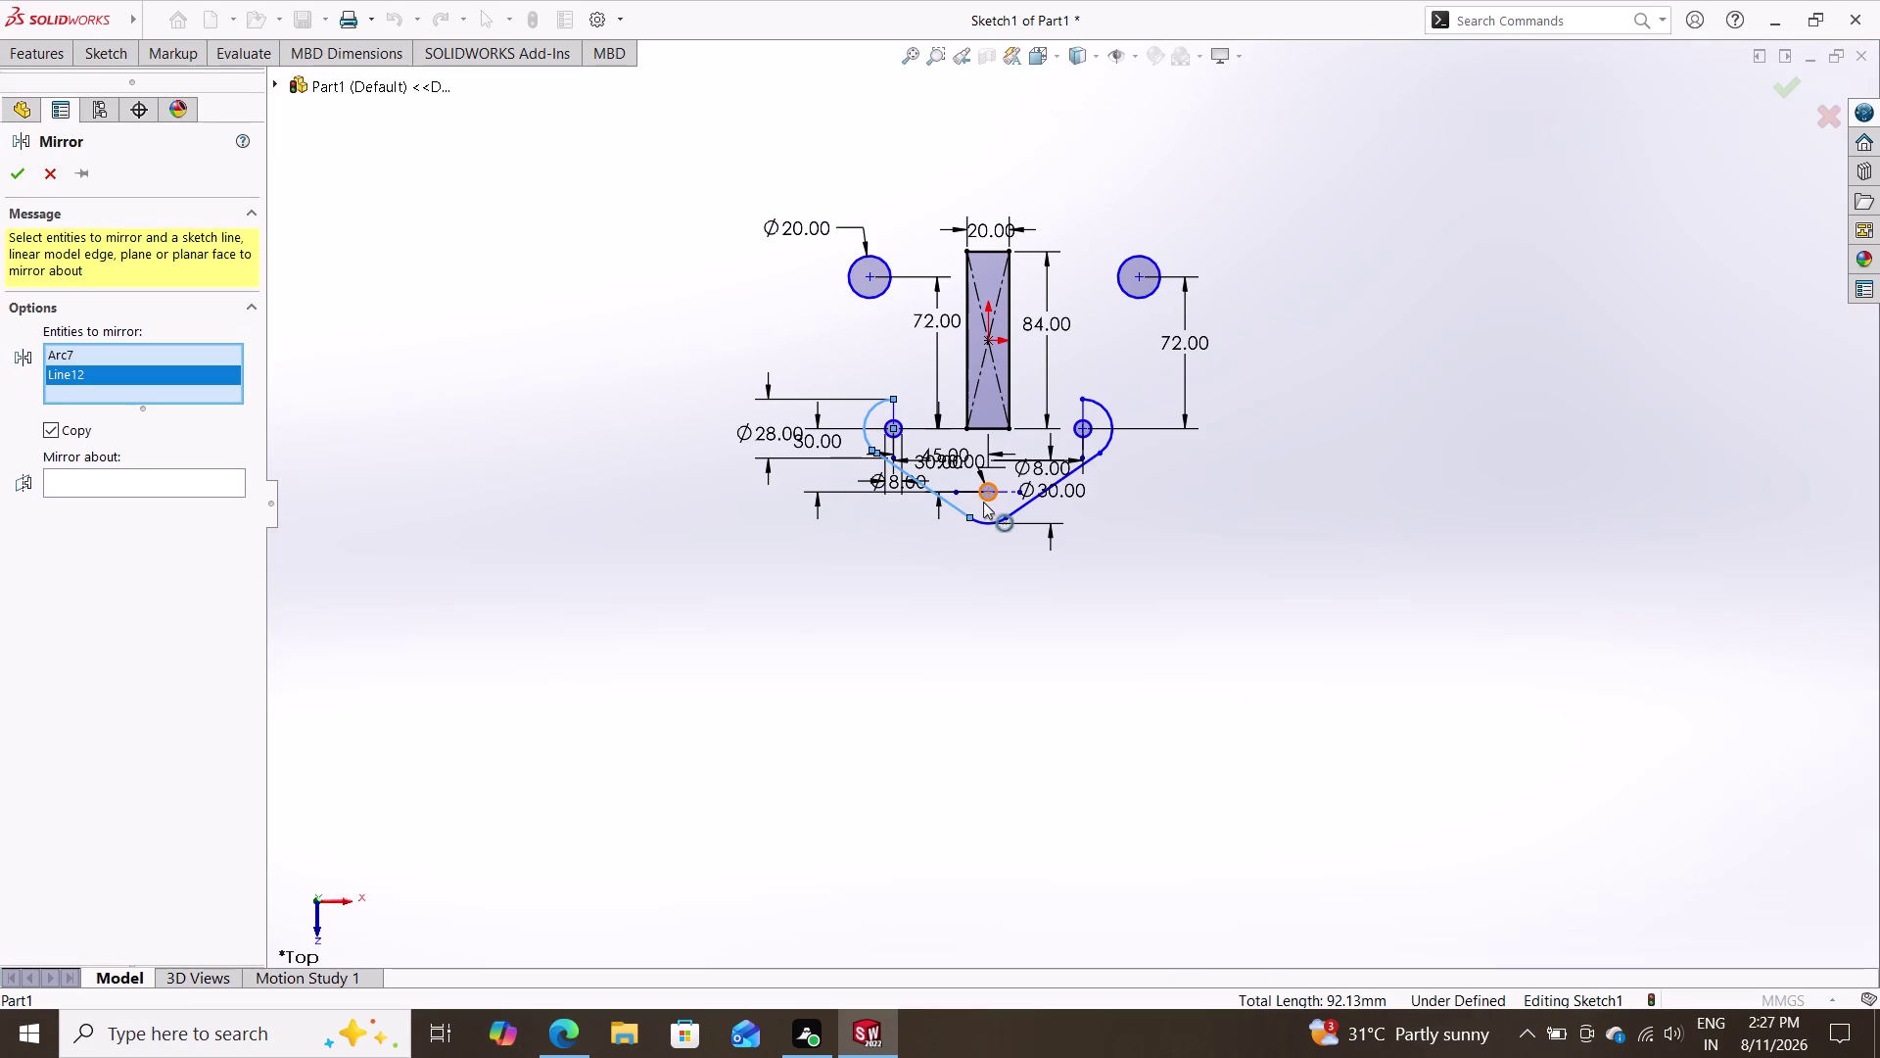
click(985, 525)
click(1015, 508)
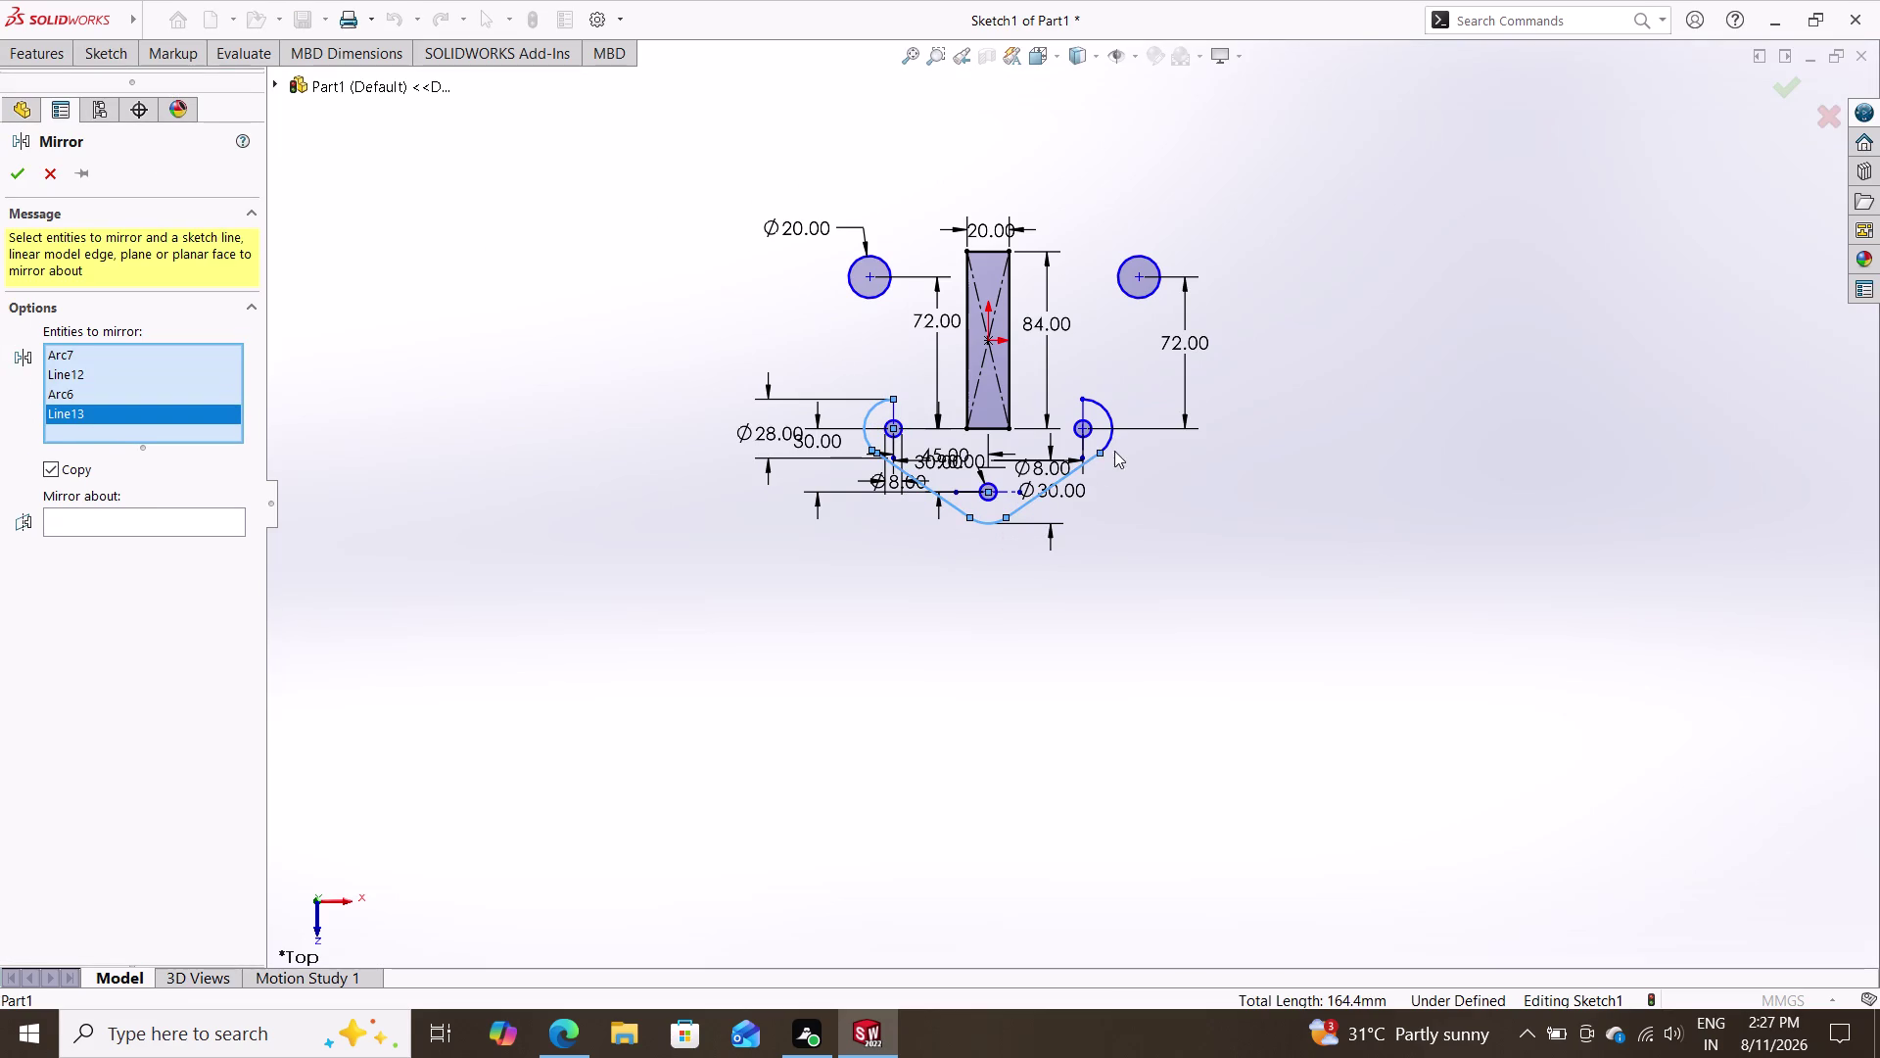
click(1106, 442)
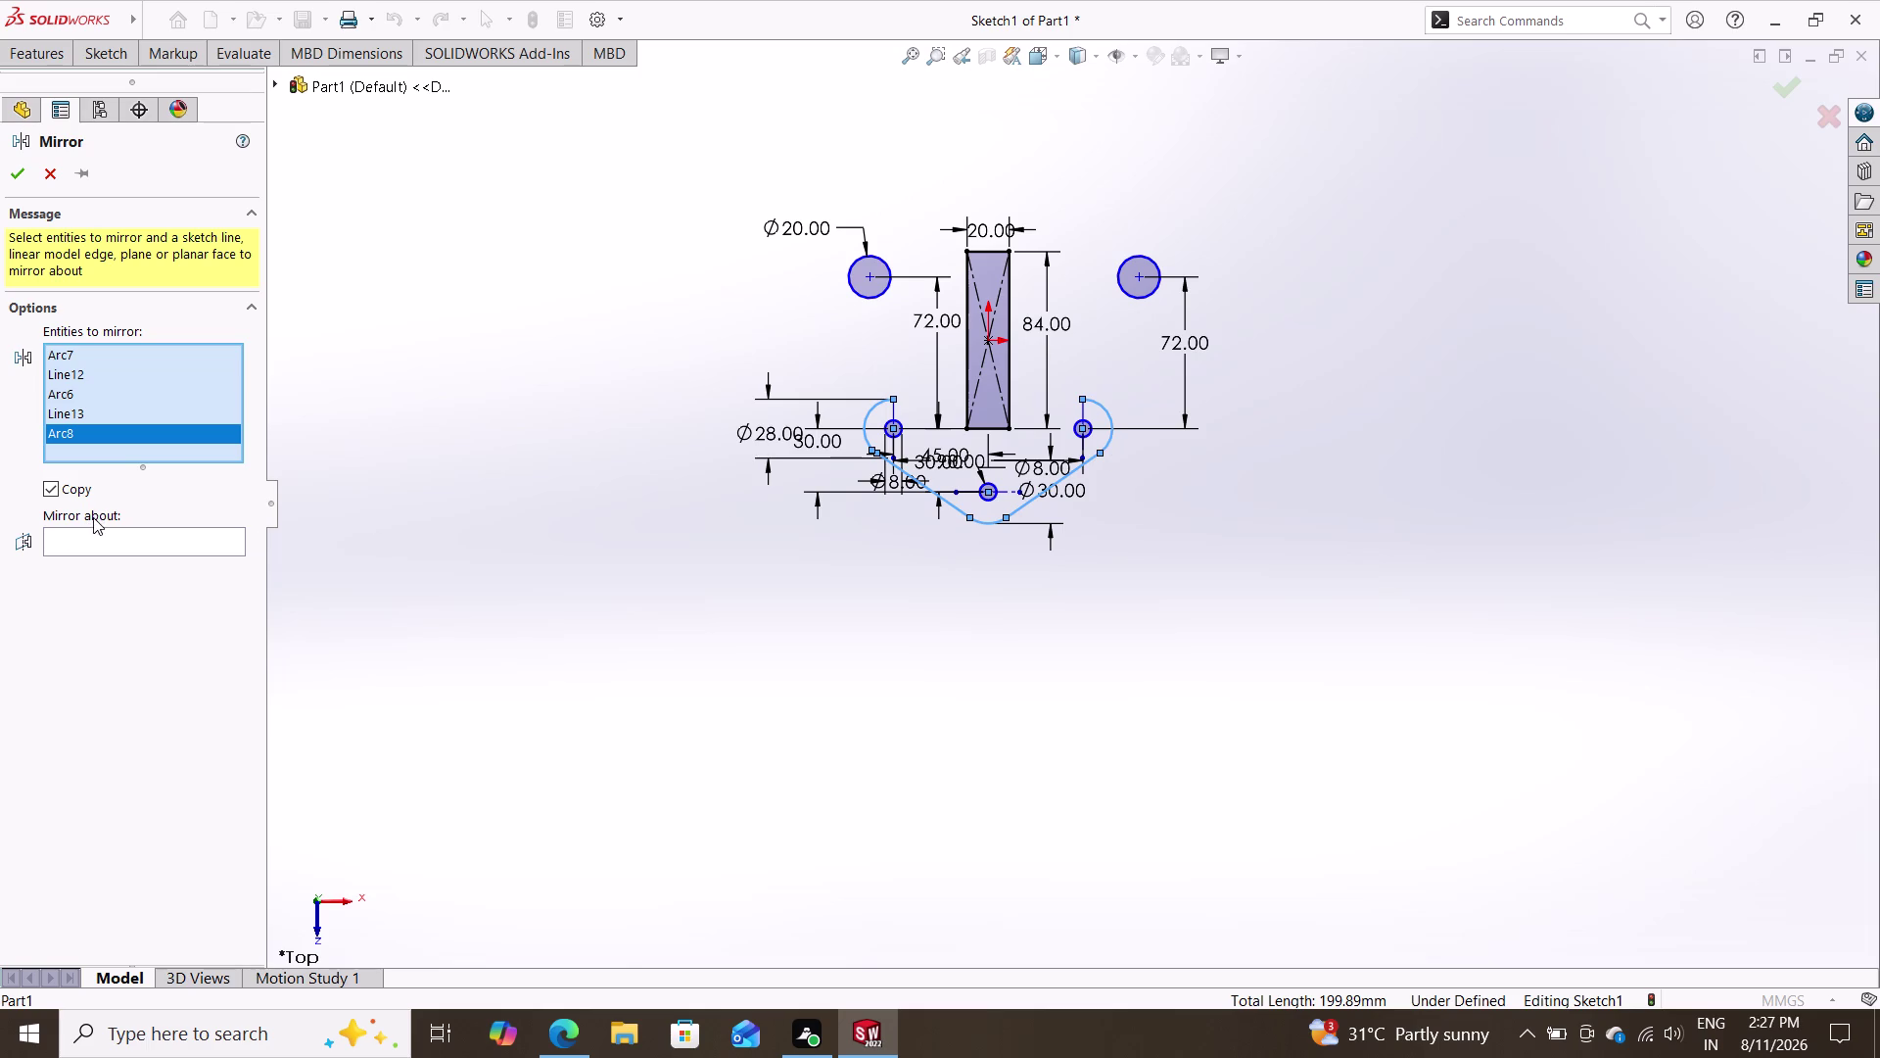
click(98, 544)
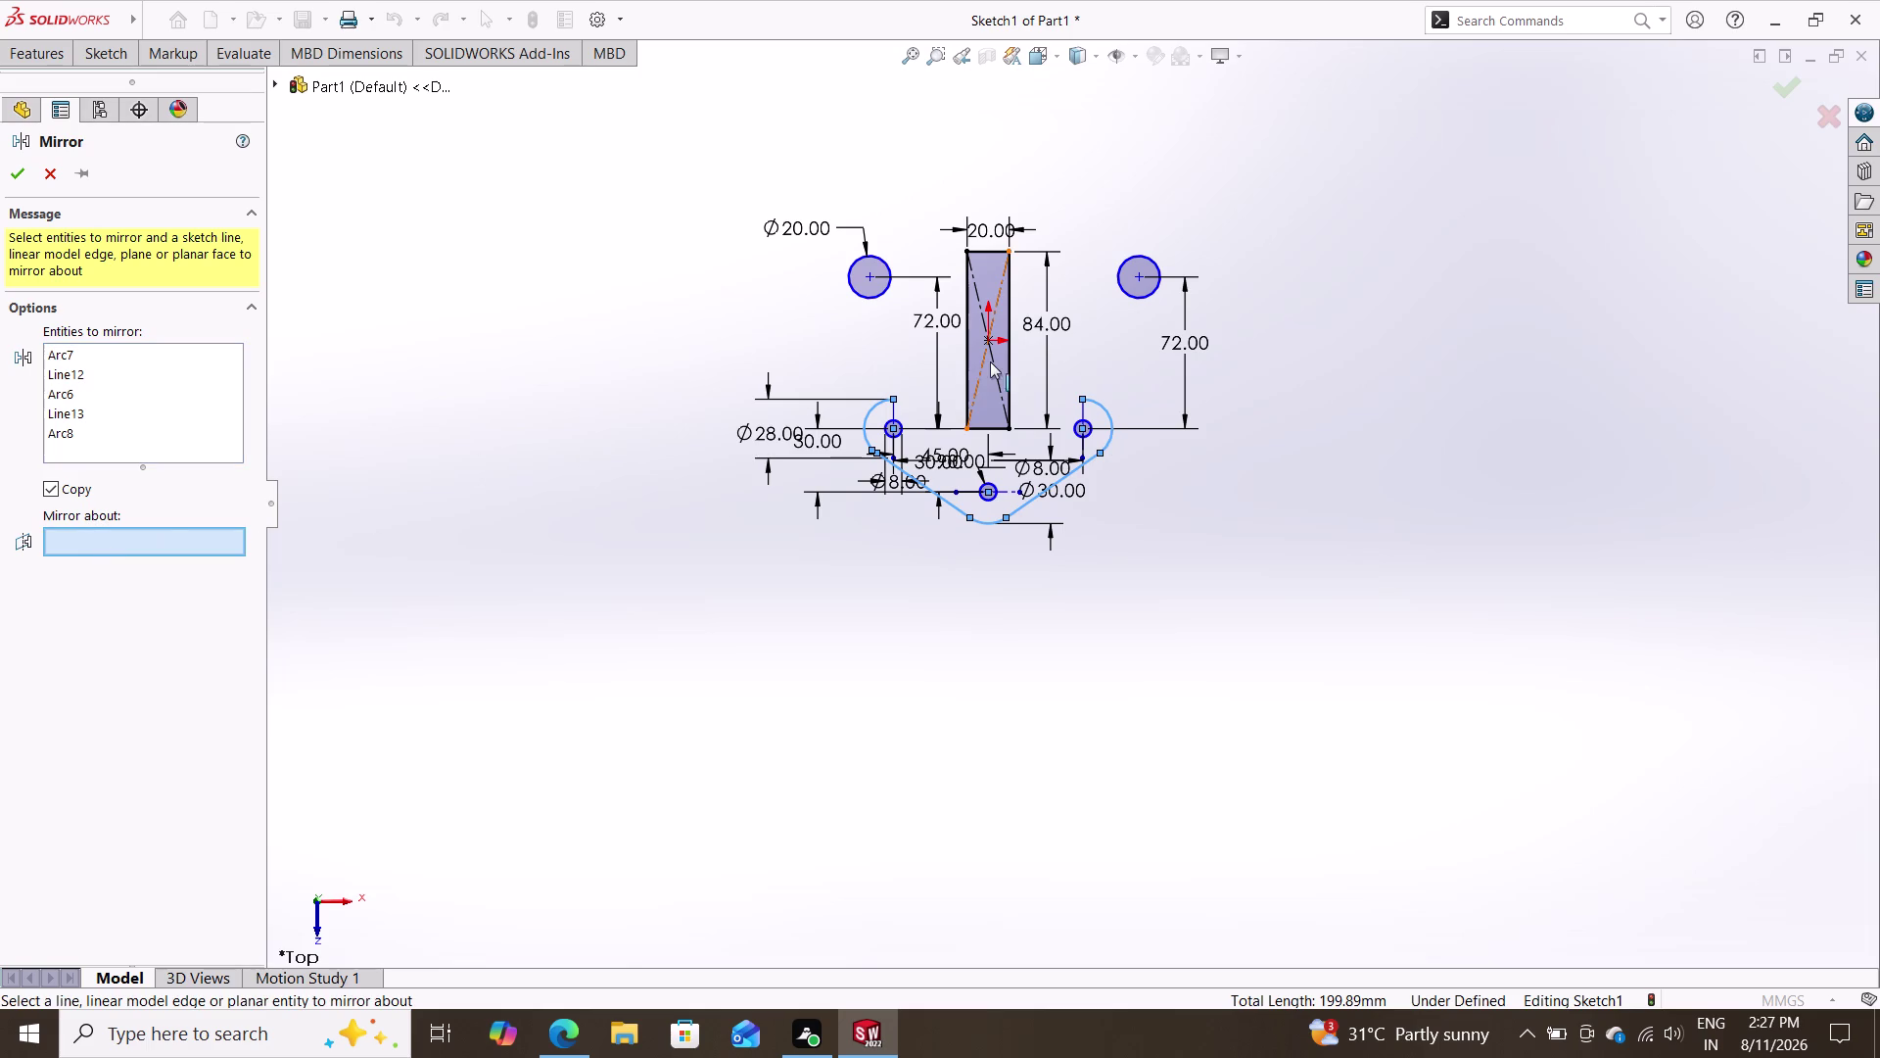
click(987, 339)
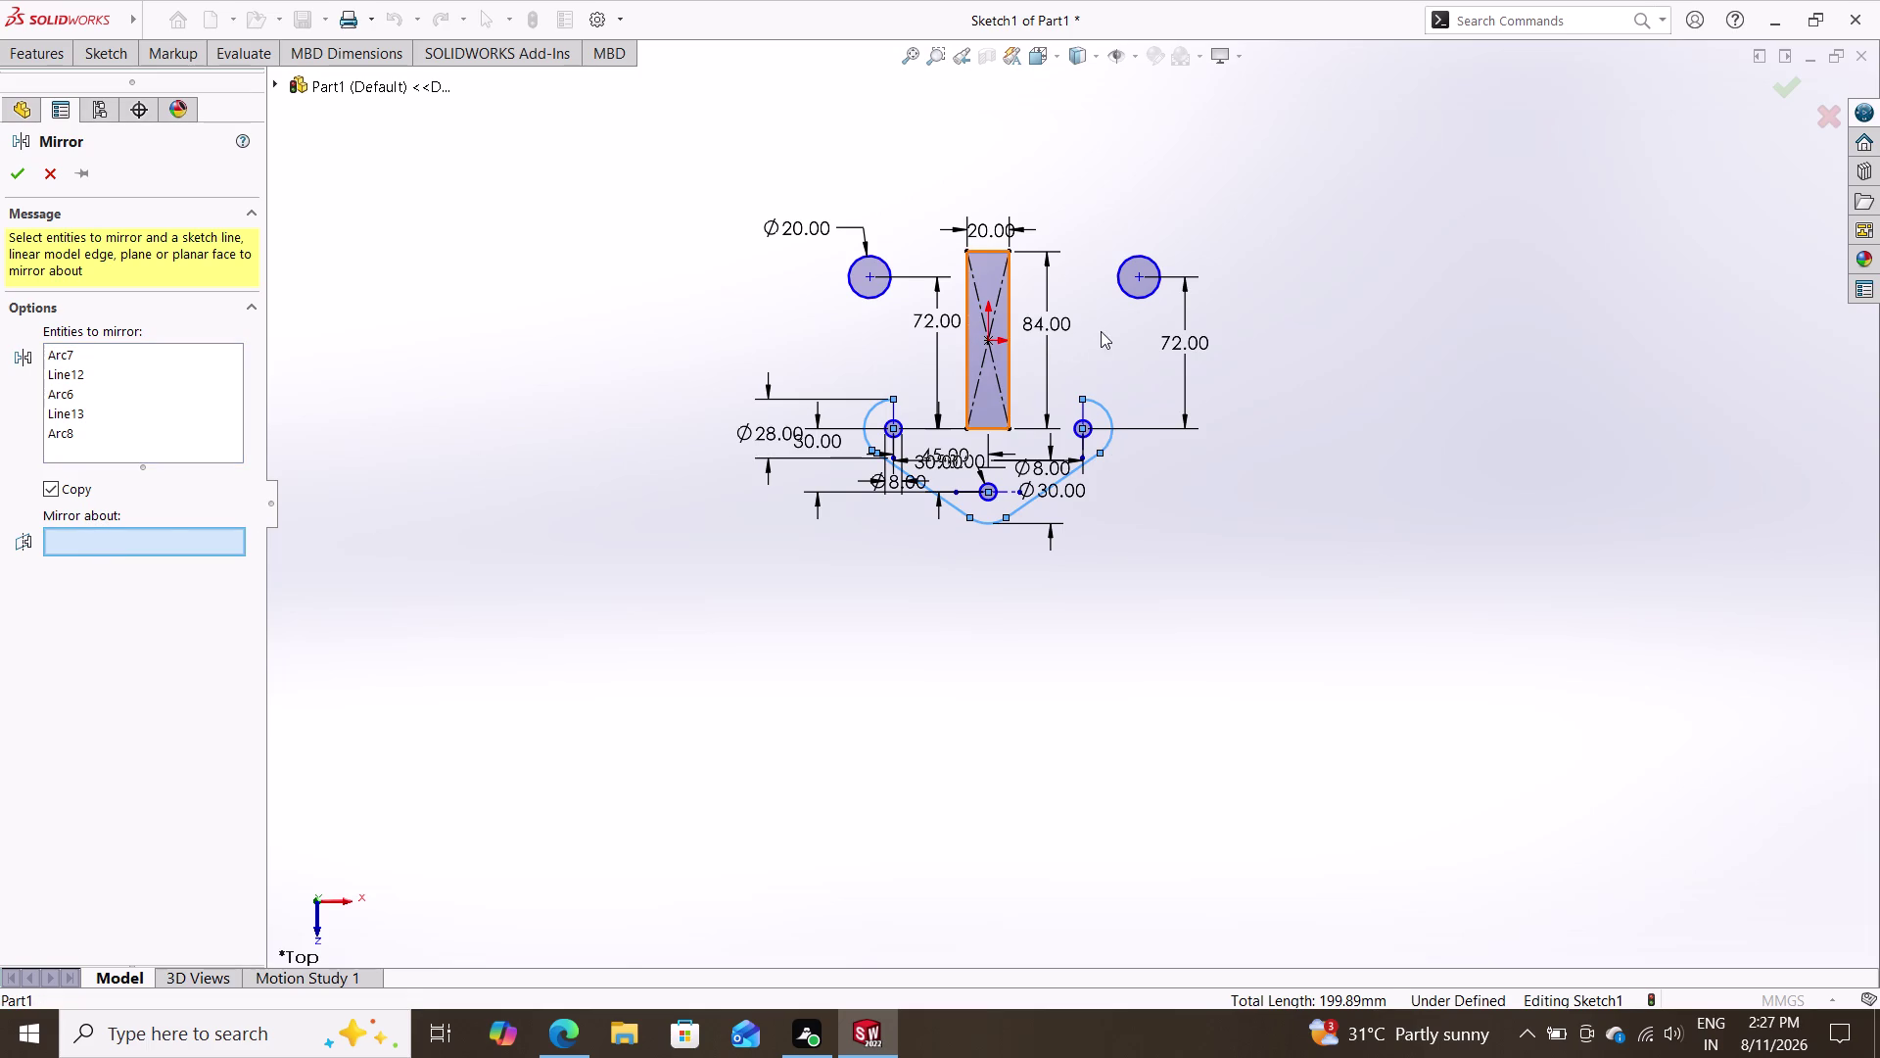
click(999, 337)
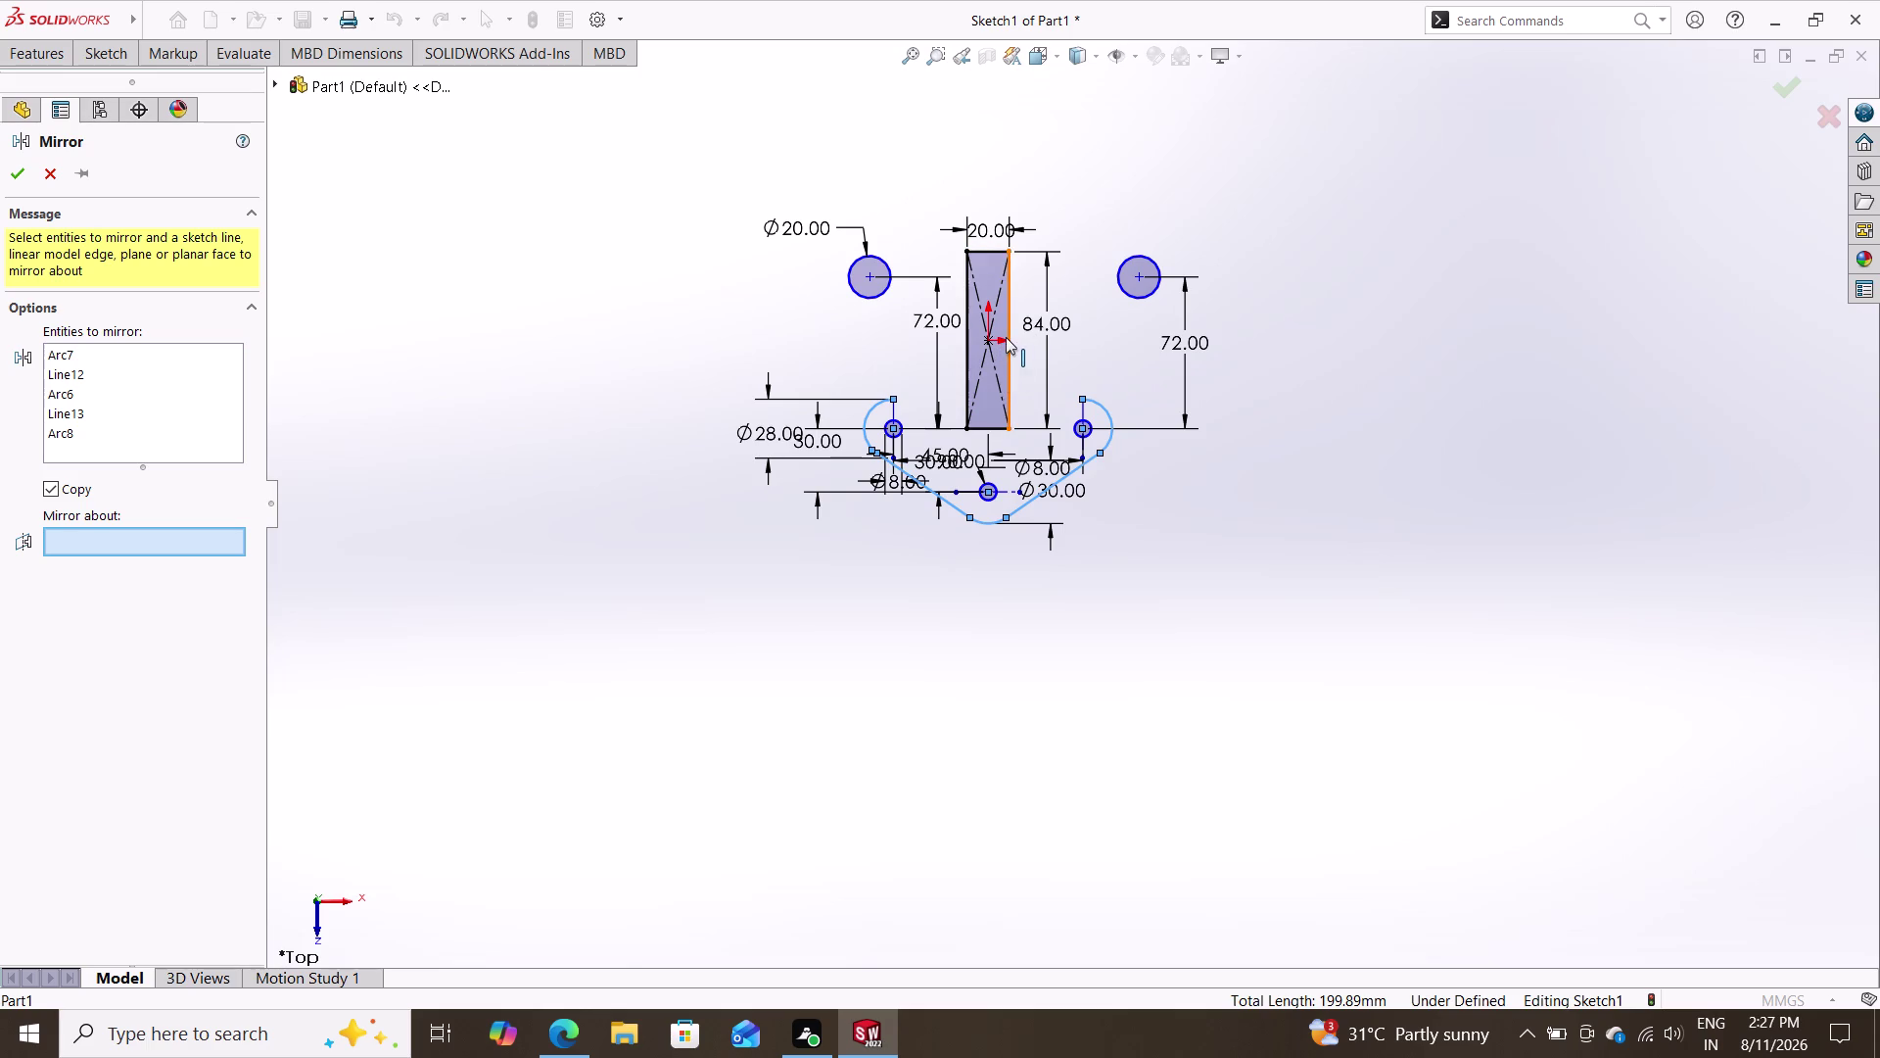
click(990, 339)
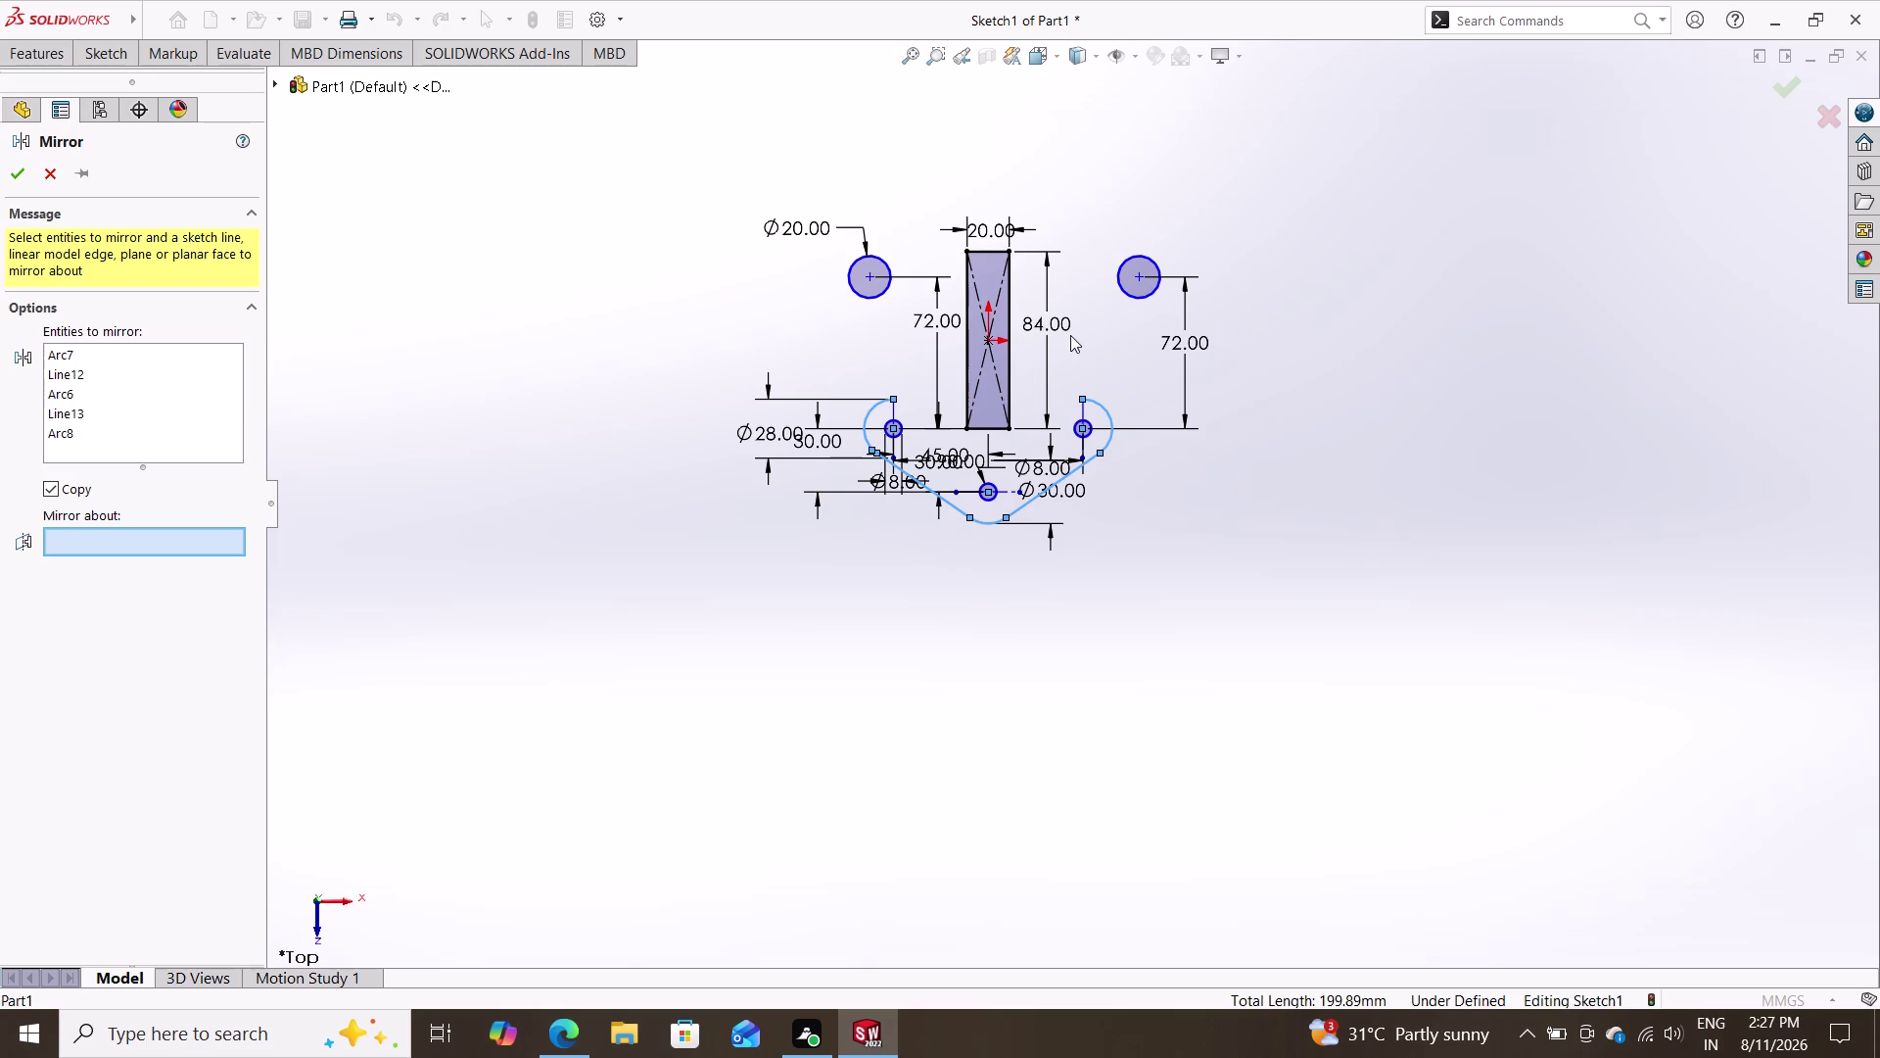
click(1082, 336)
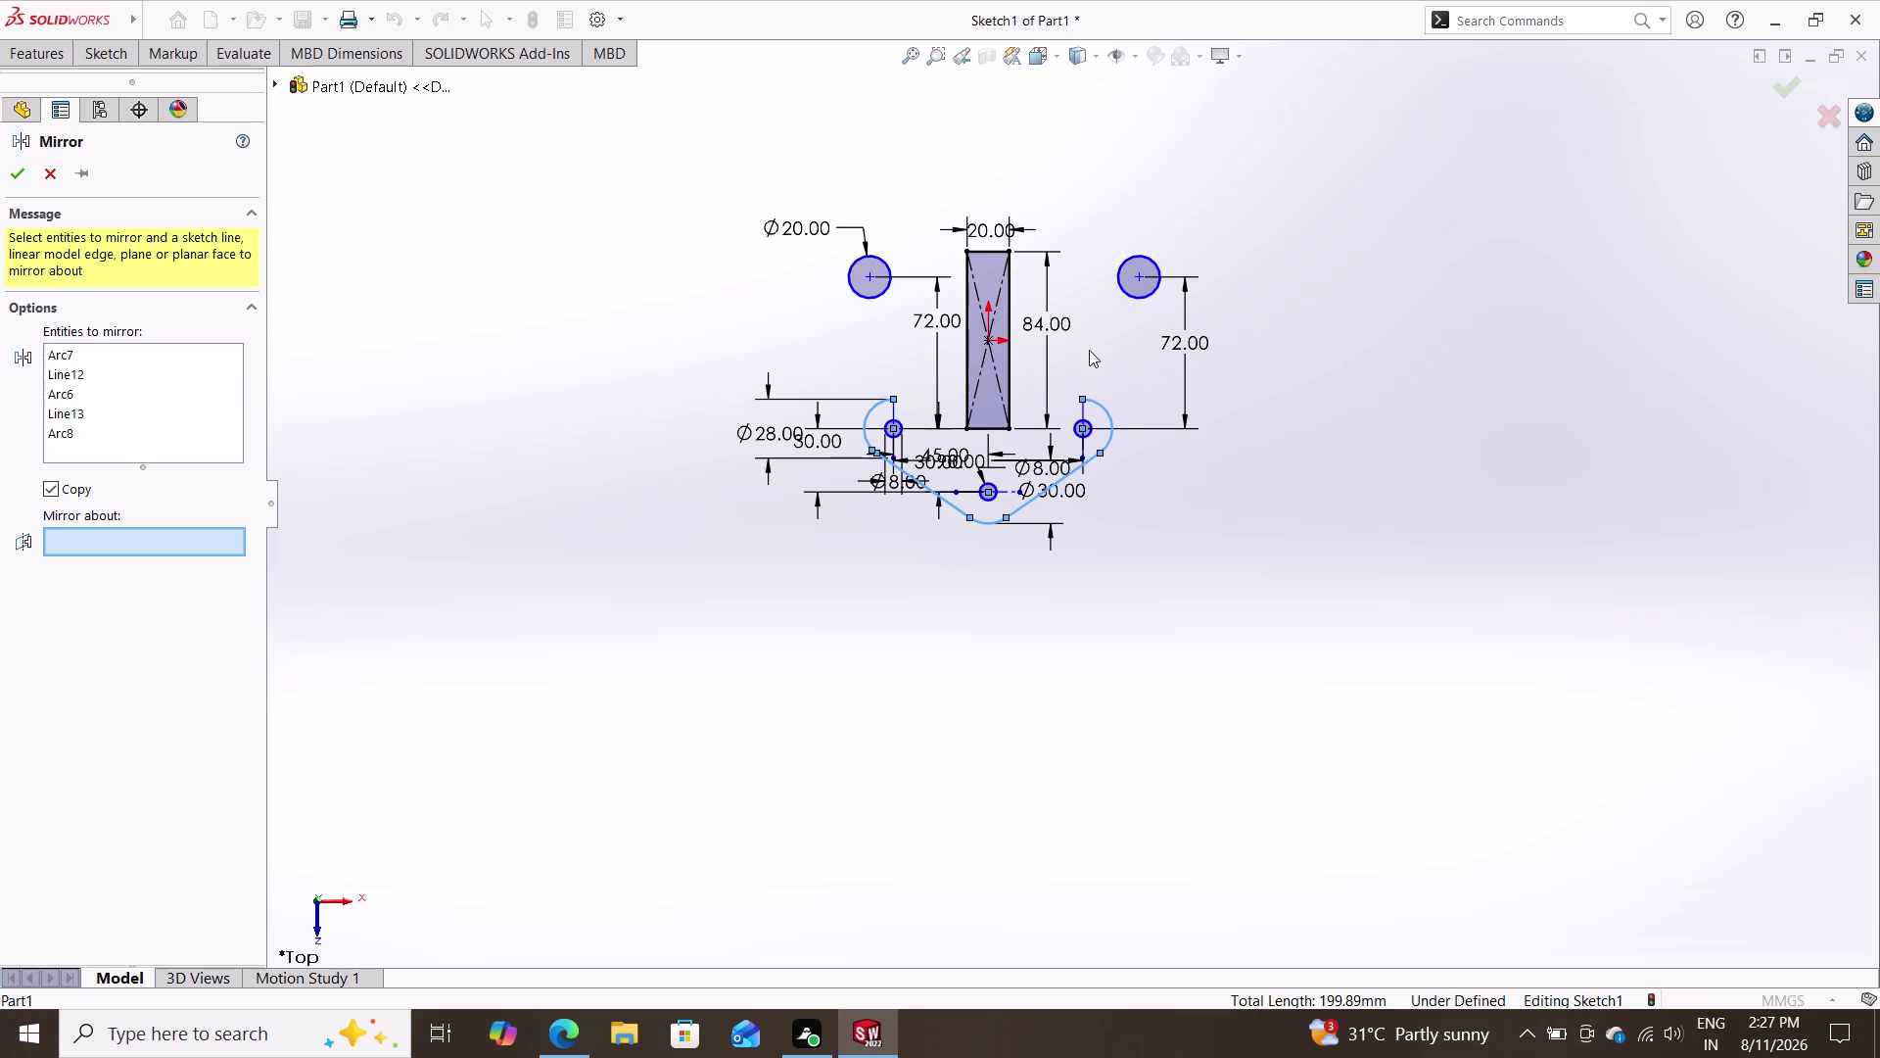
click(1089, 350)
click(984, 339)
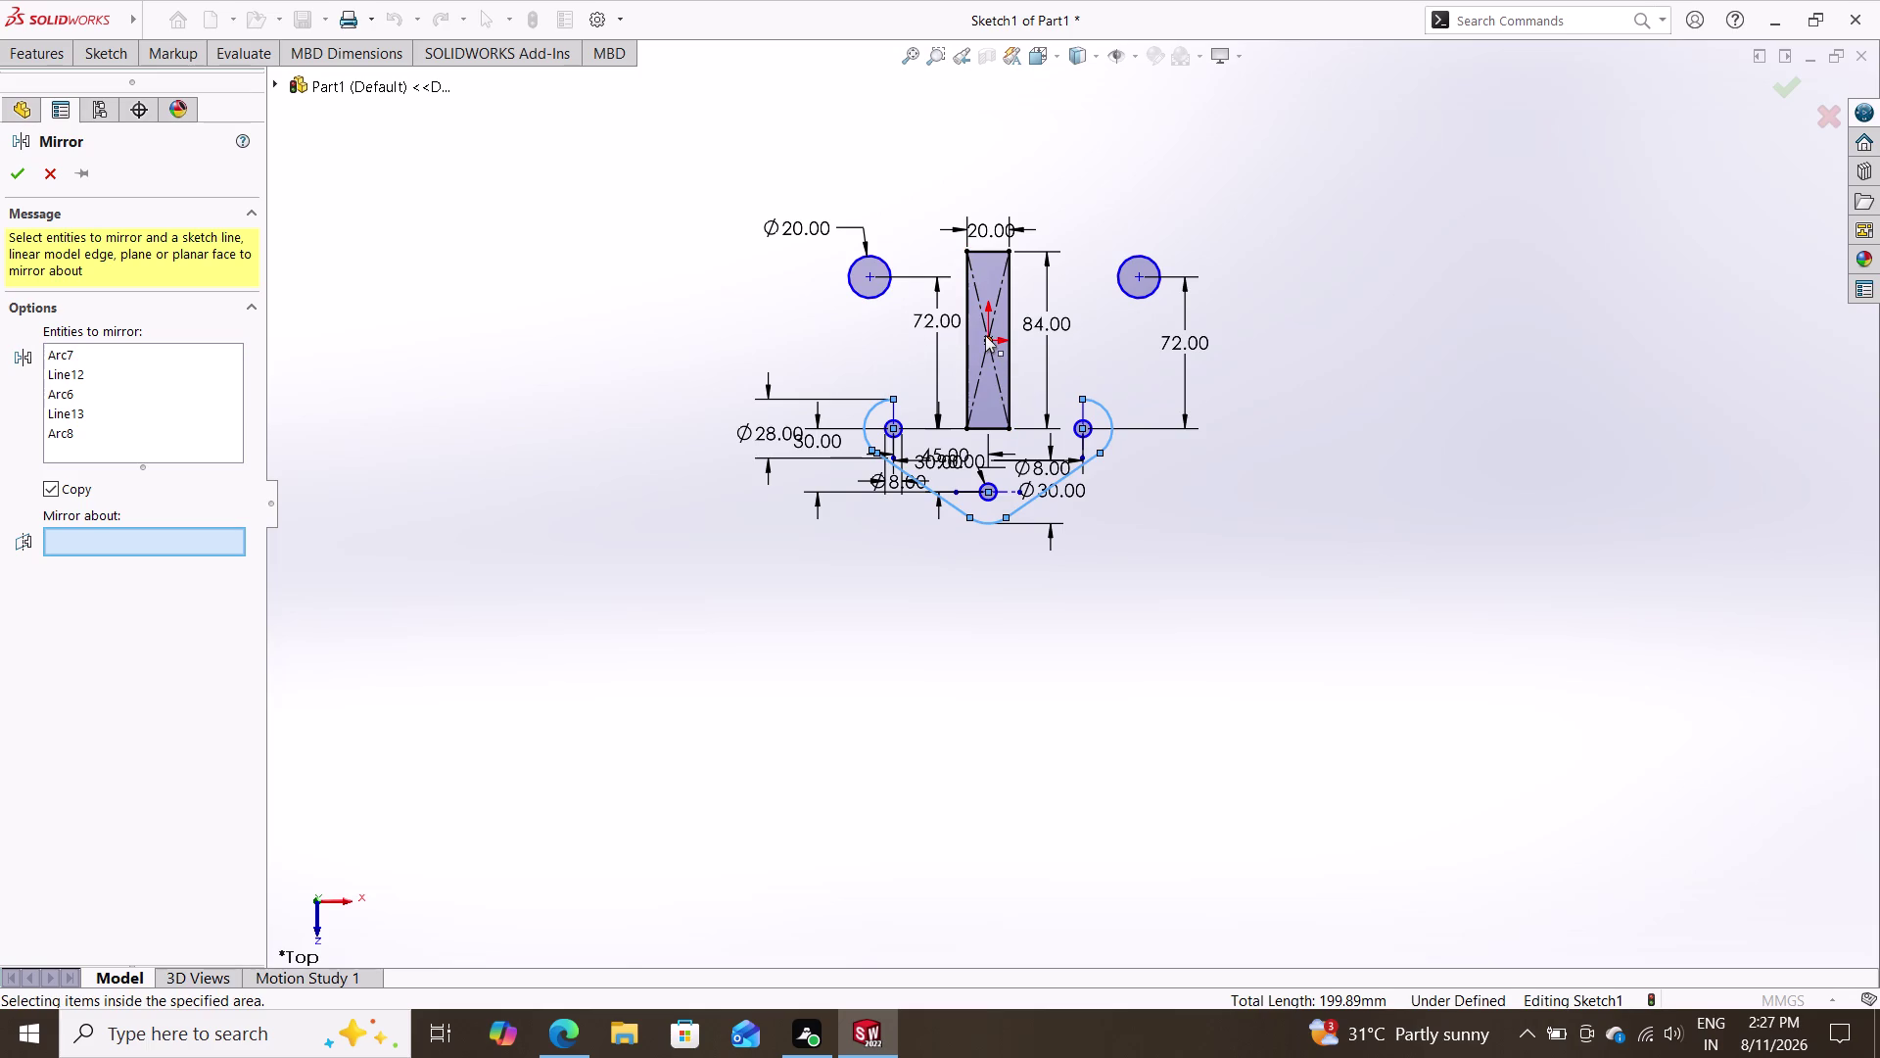
drag(985, 335, 937, 200)
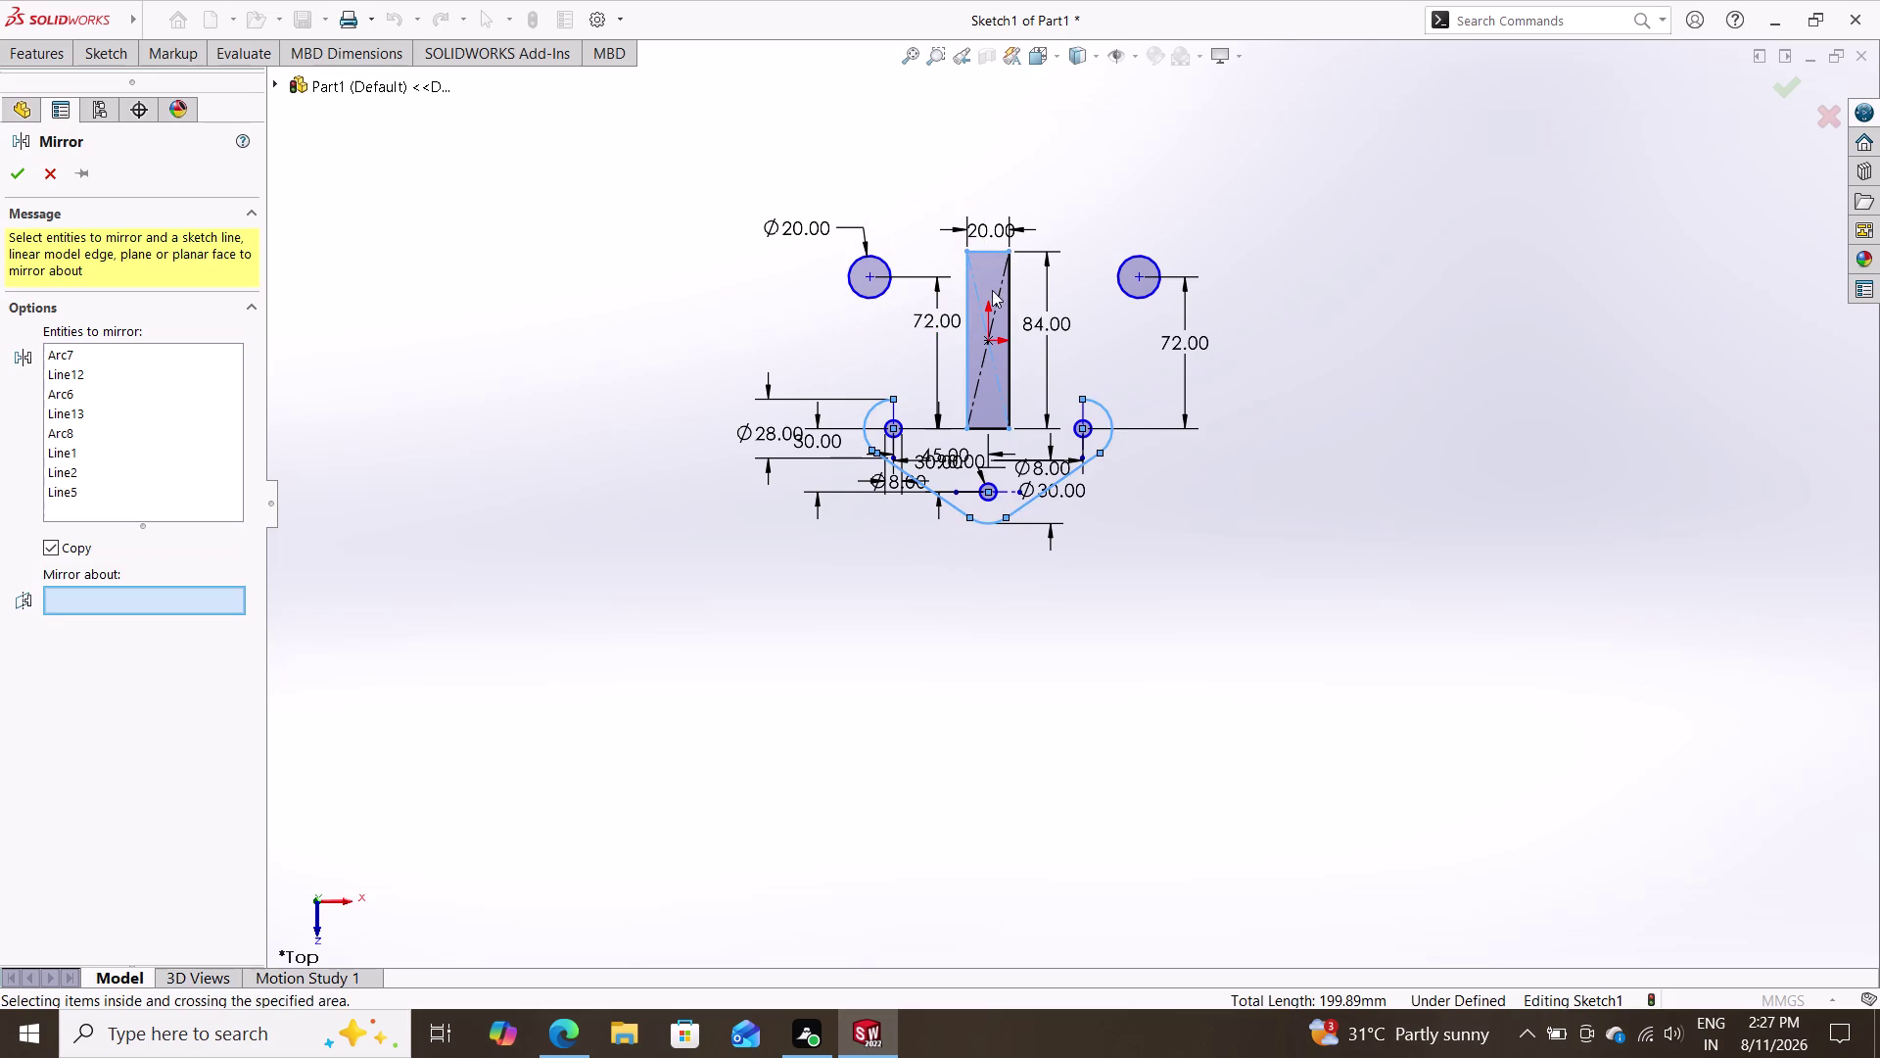
key(Escape)
key(Escape)
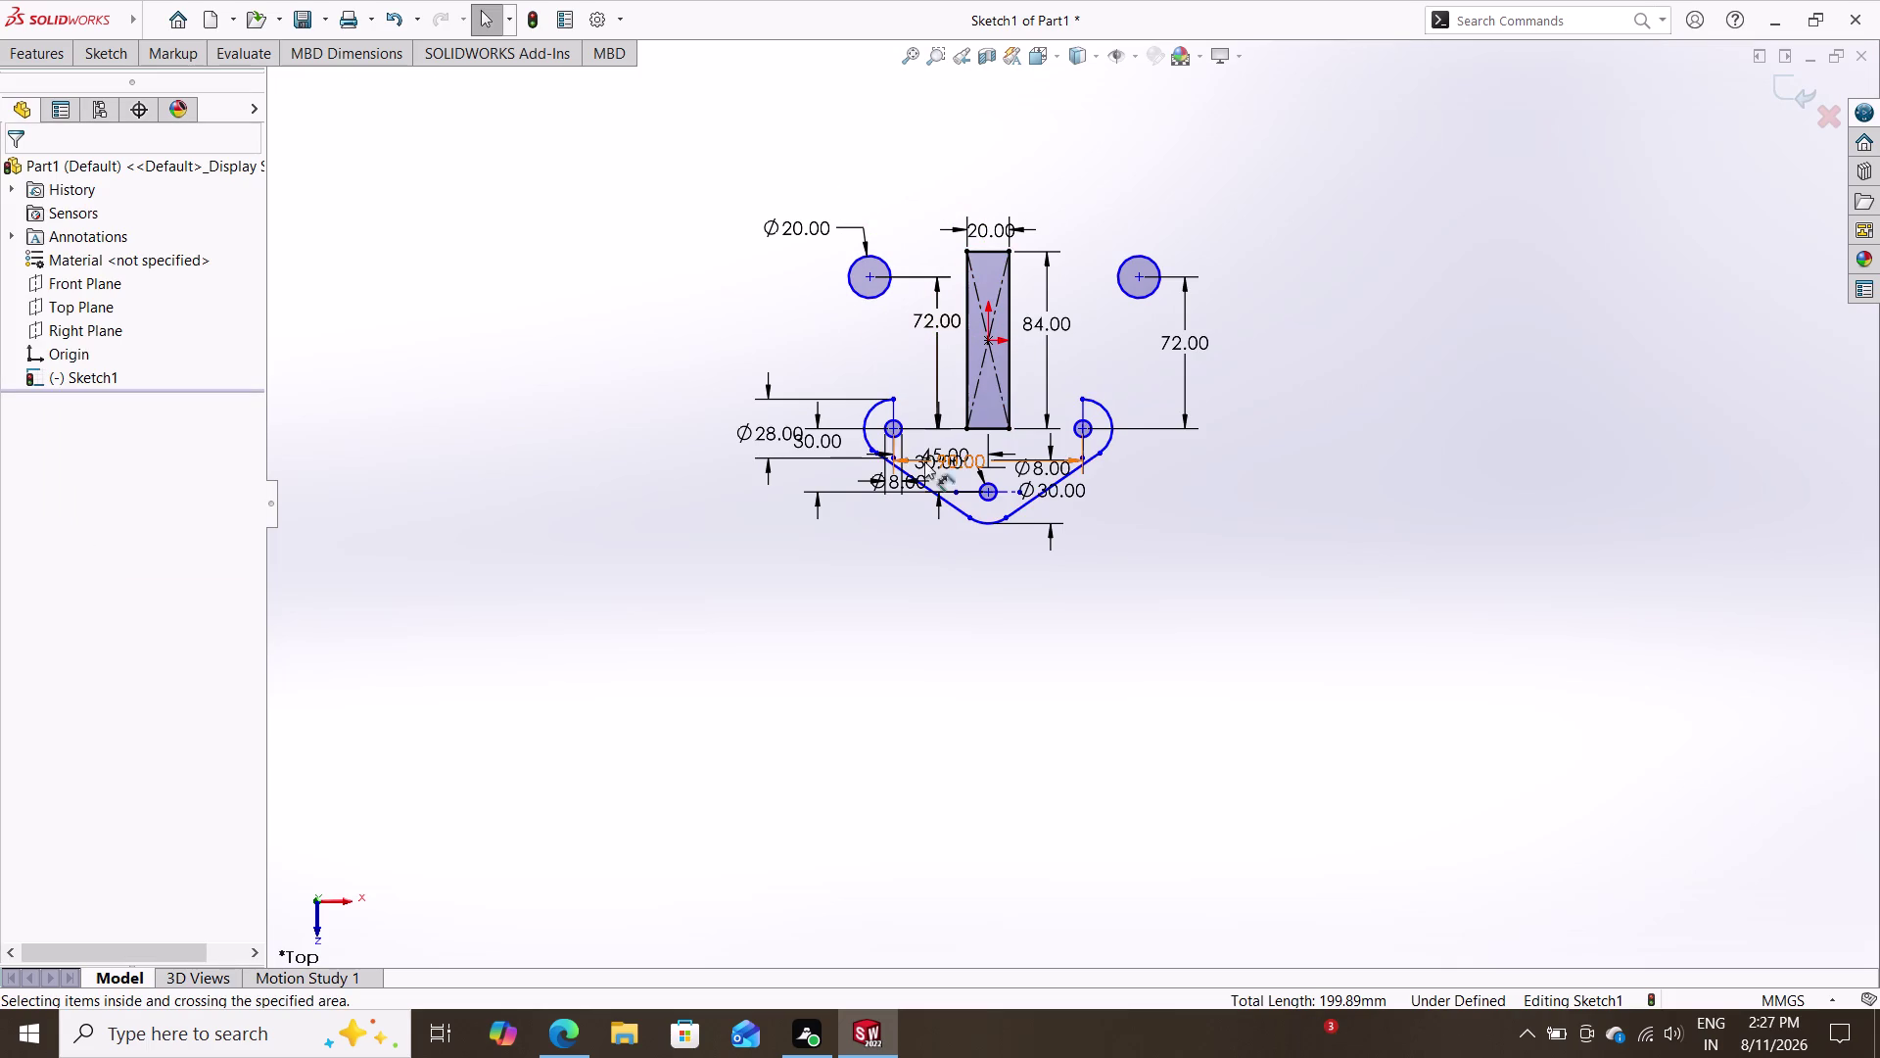
scroll(up, 3)
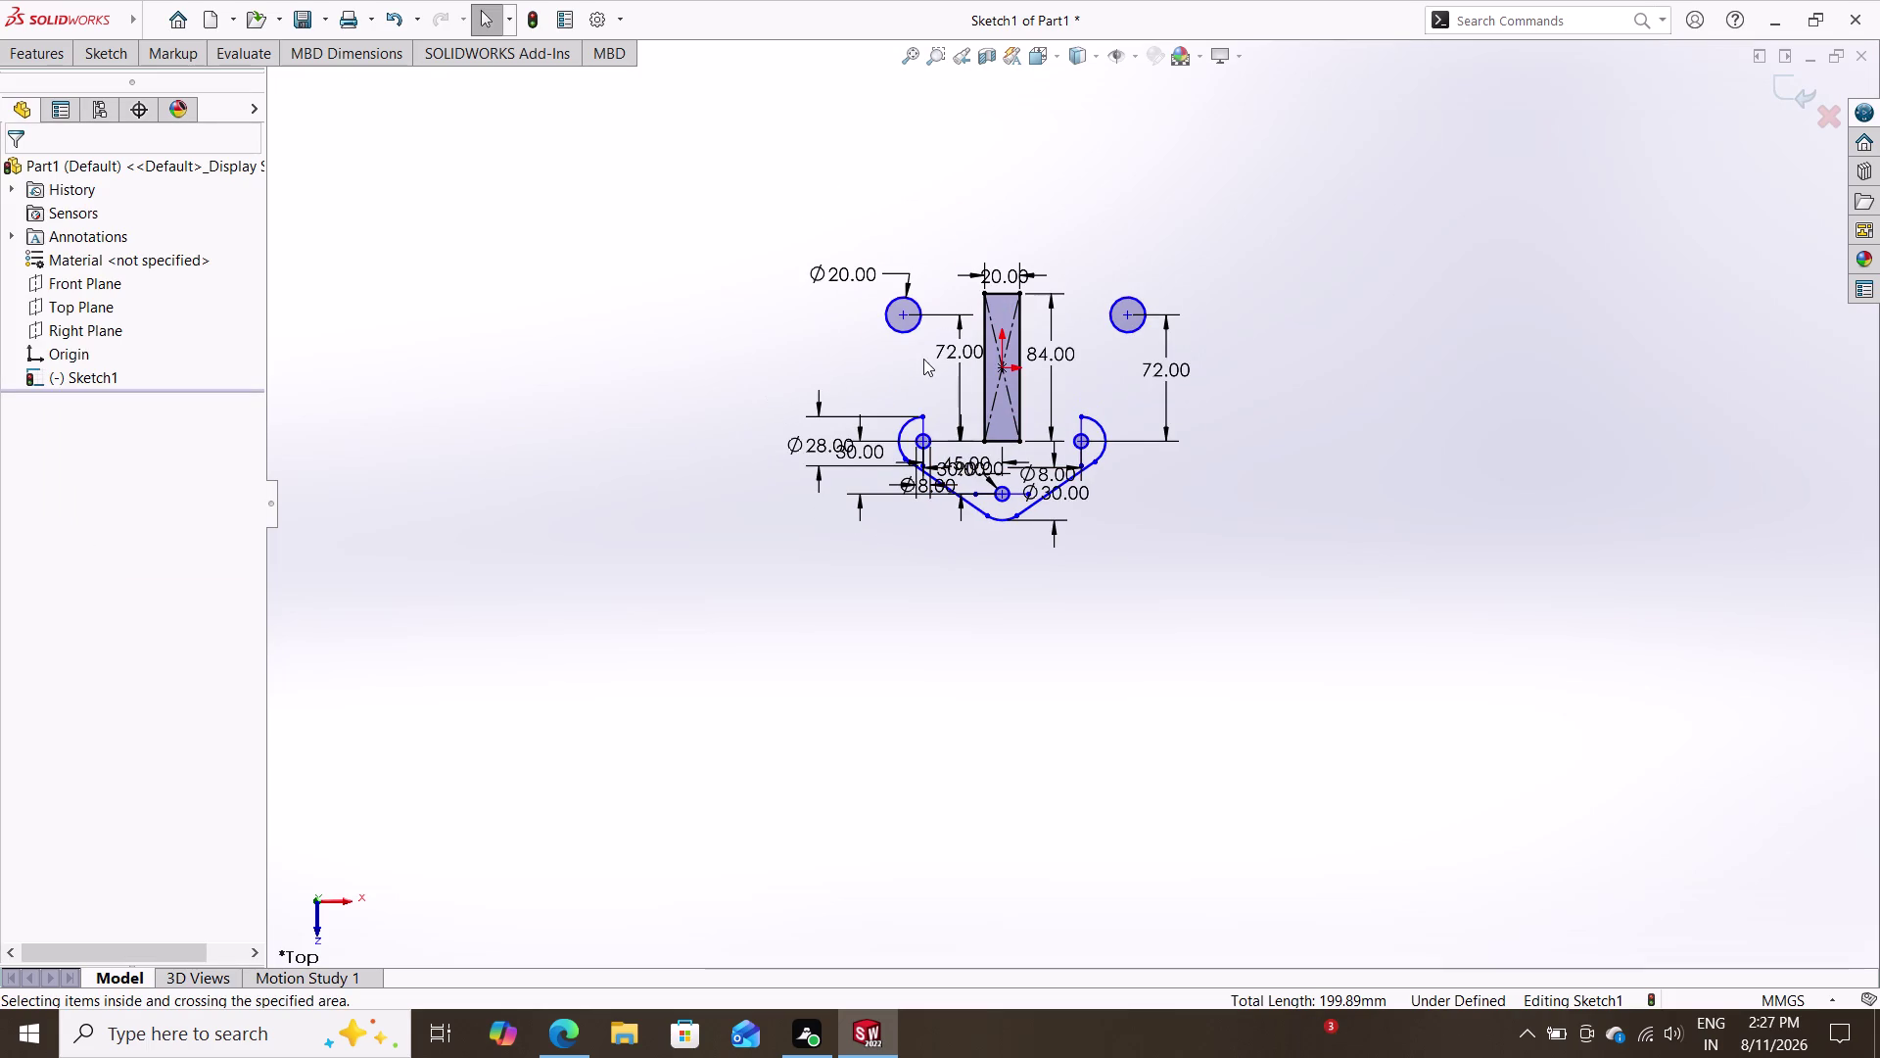
scroll(down, 3)
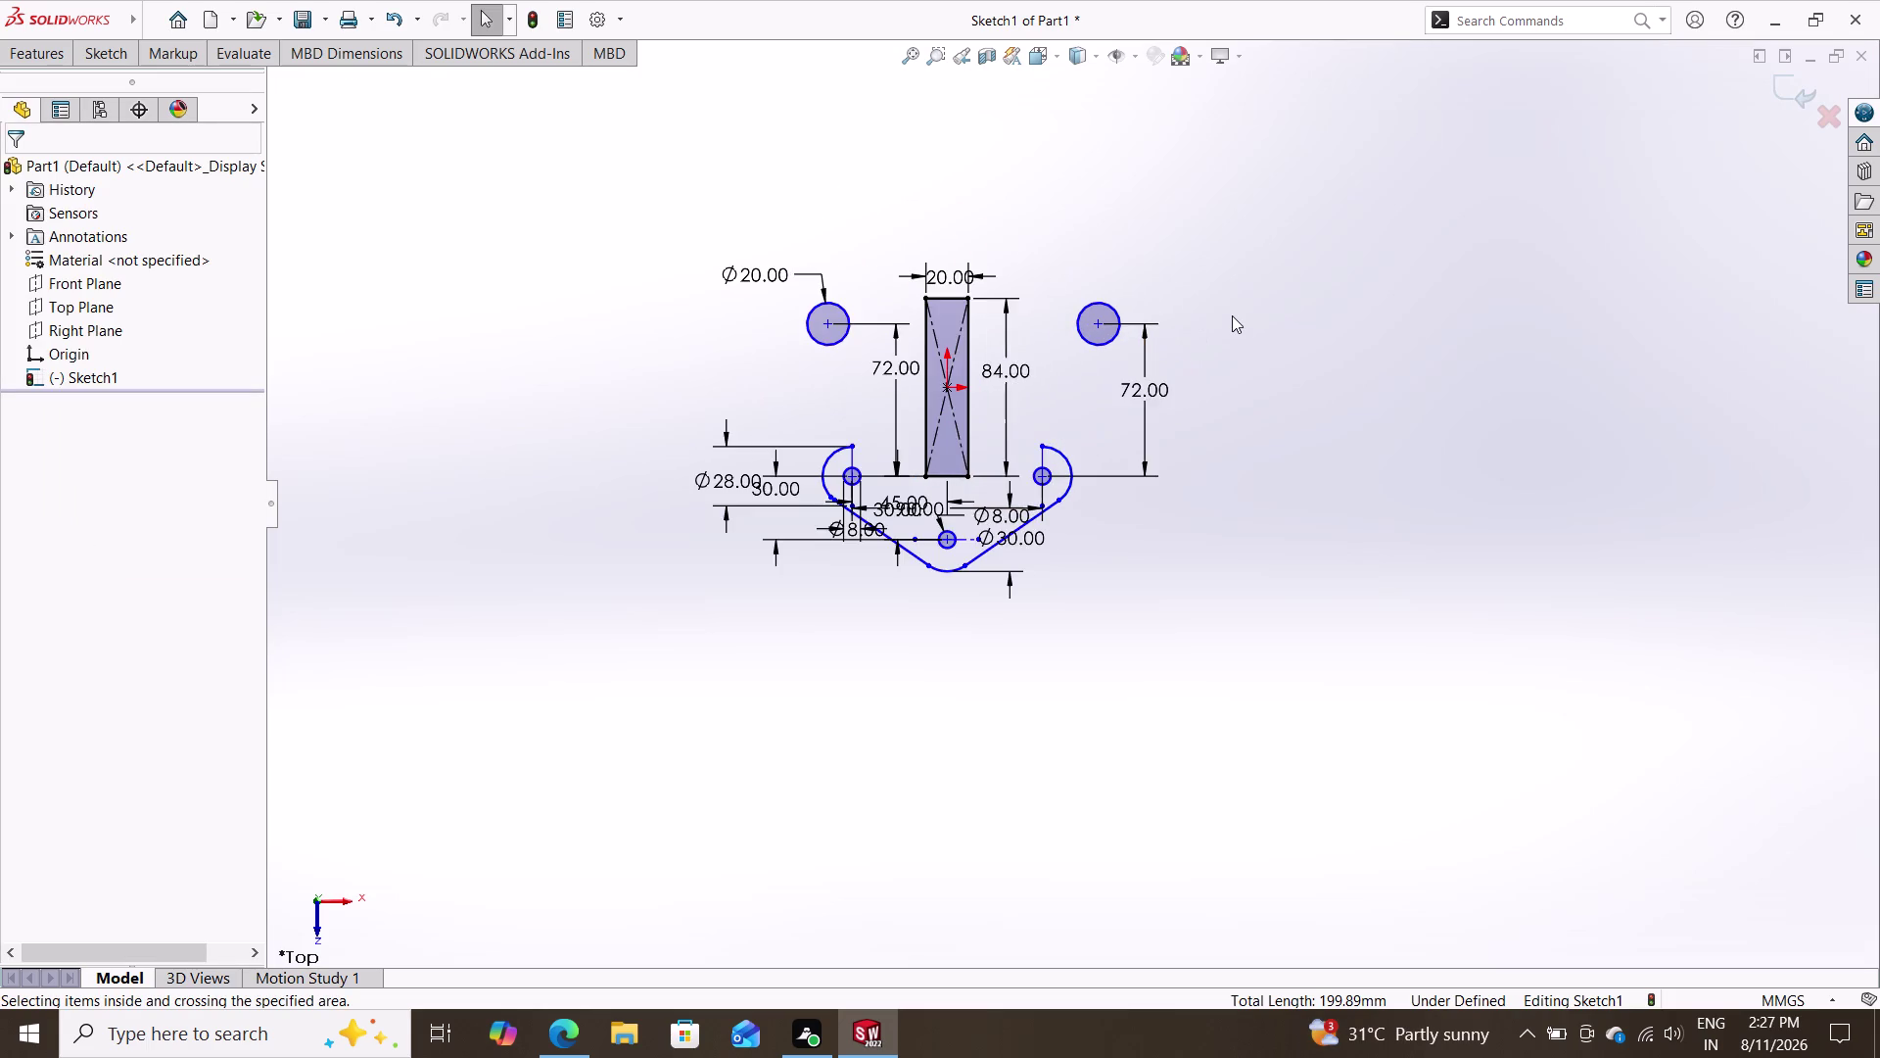
scroll(down, 3)
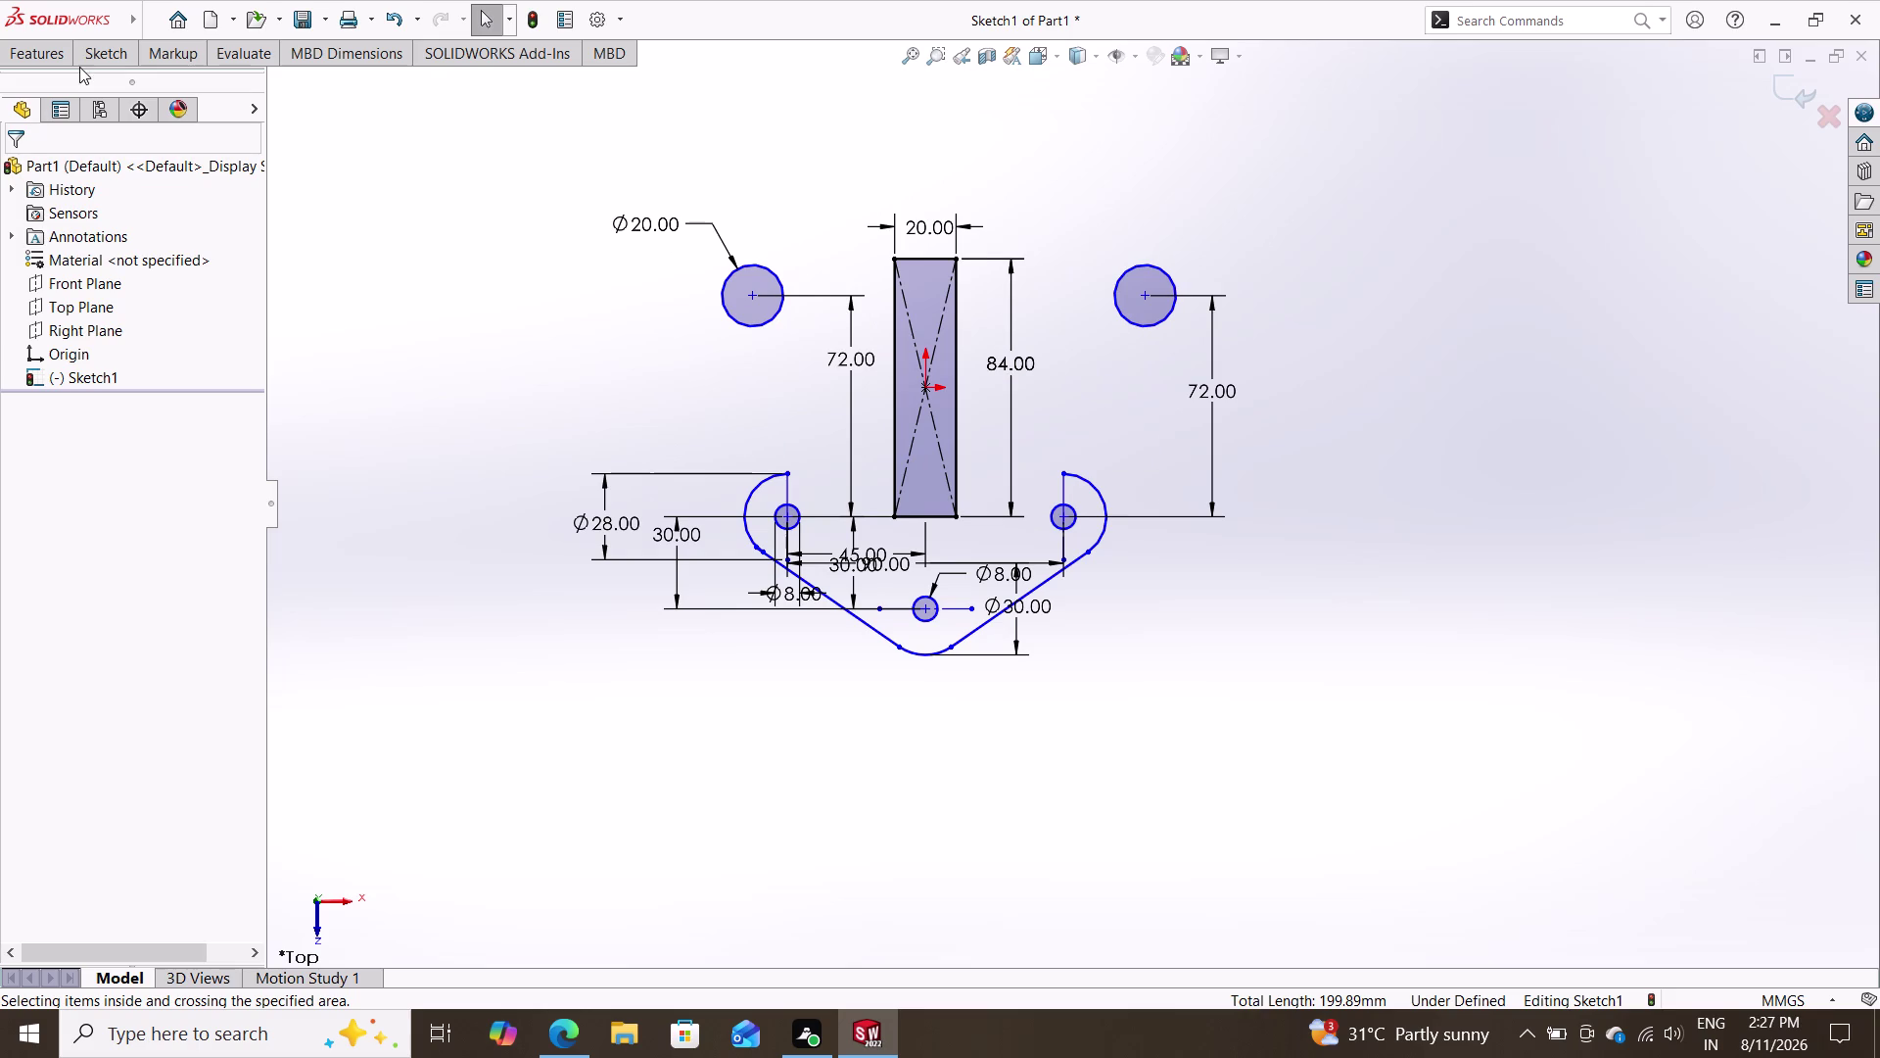
click(94, 57)
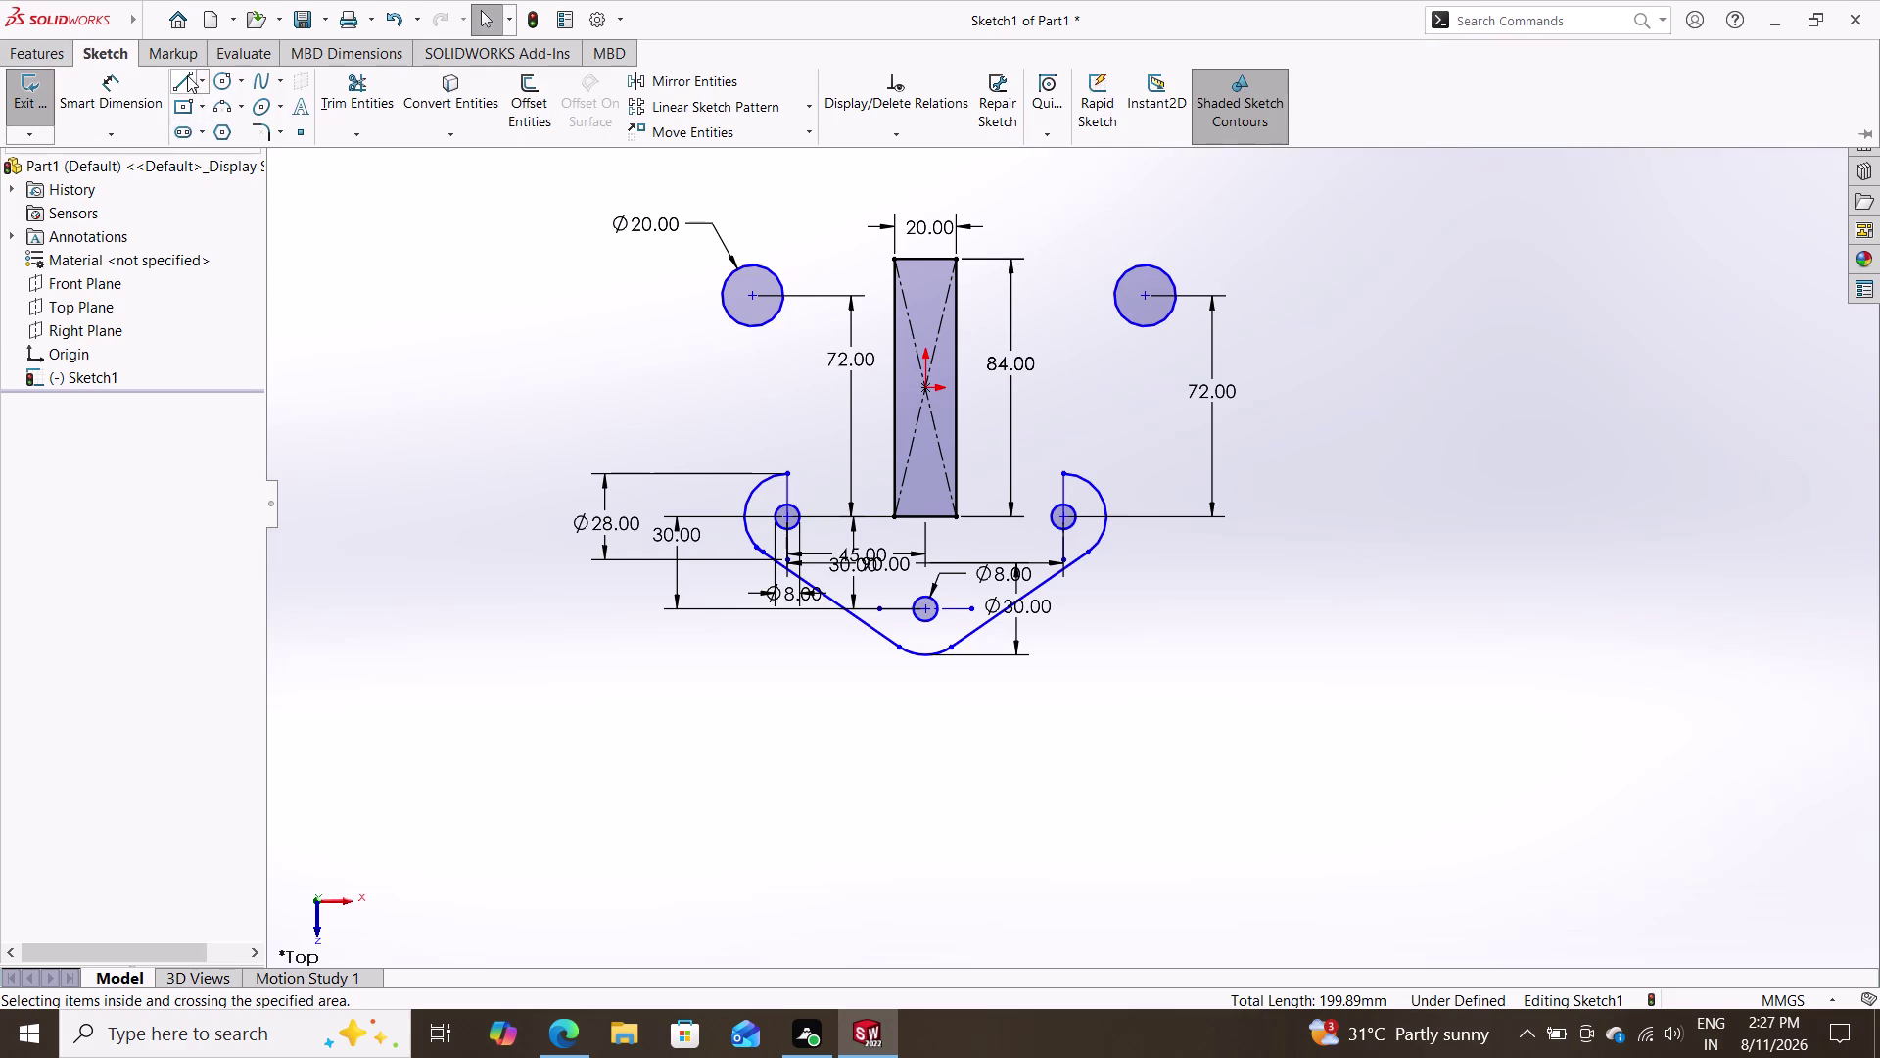
Draw a horizontal centerline rightward from the shank's midpoint.
click(187, 75)
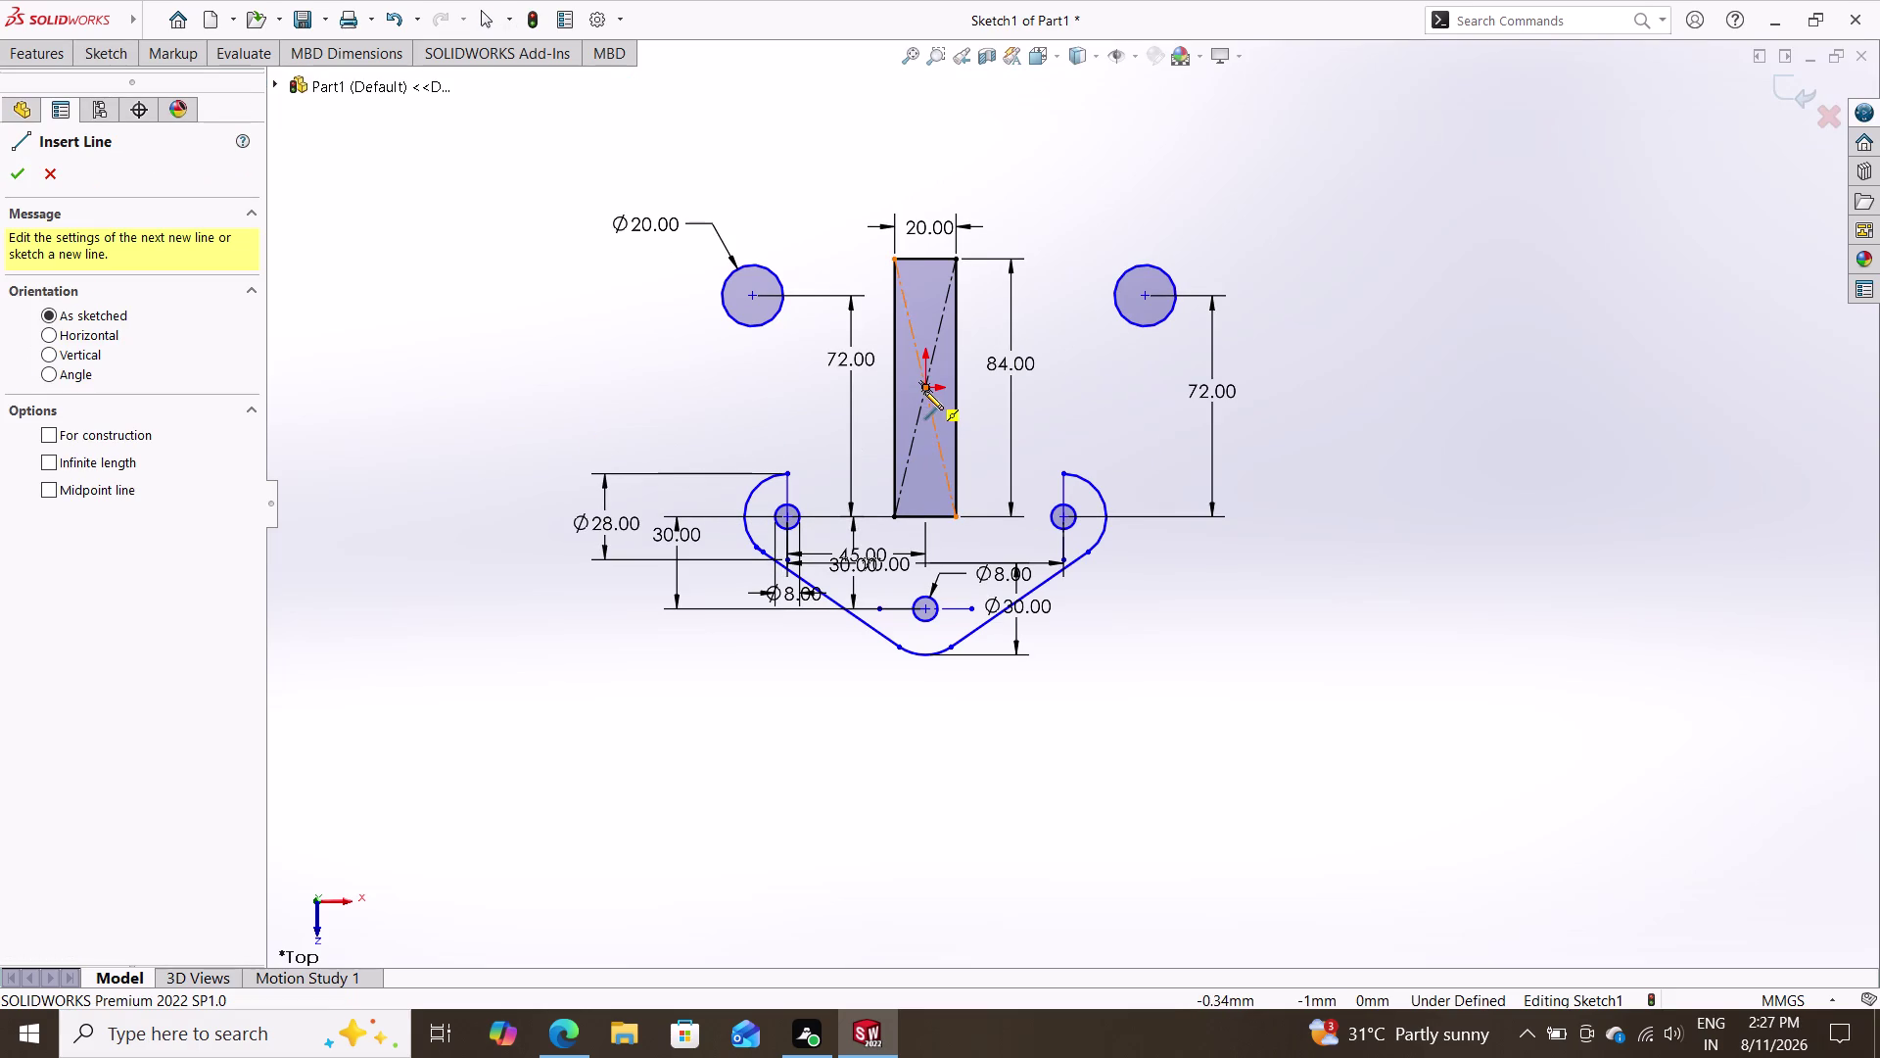
click(924, 392)
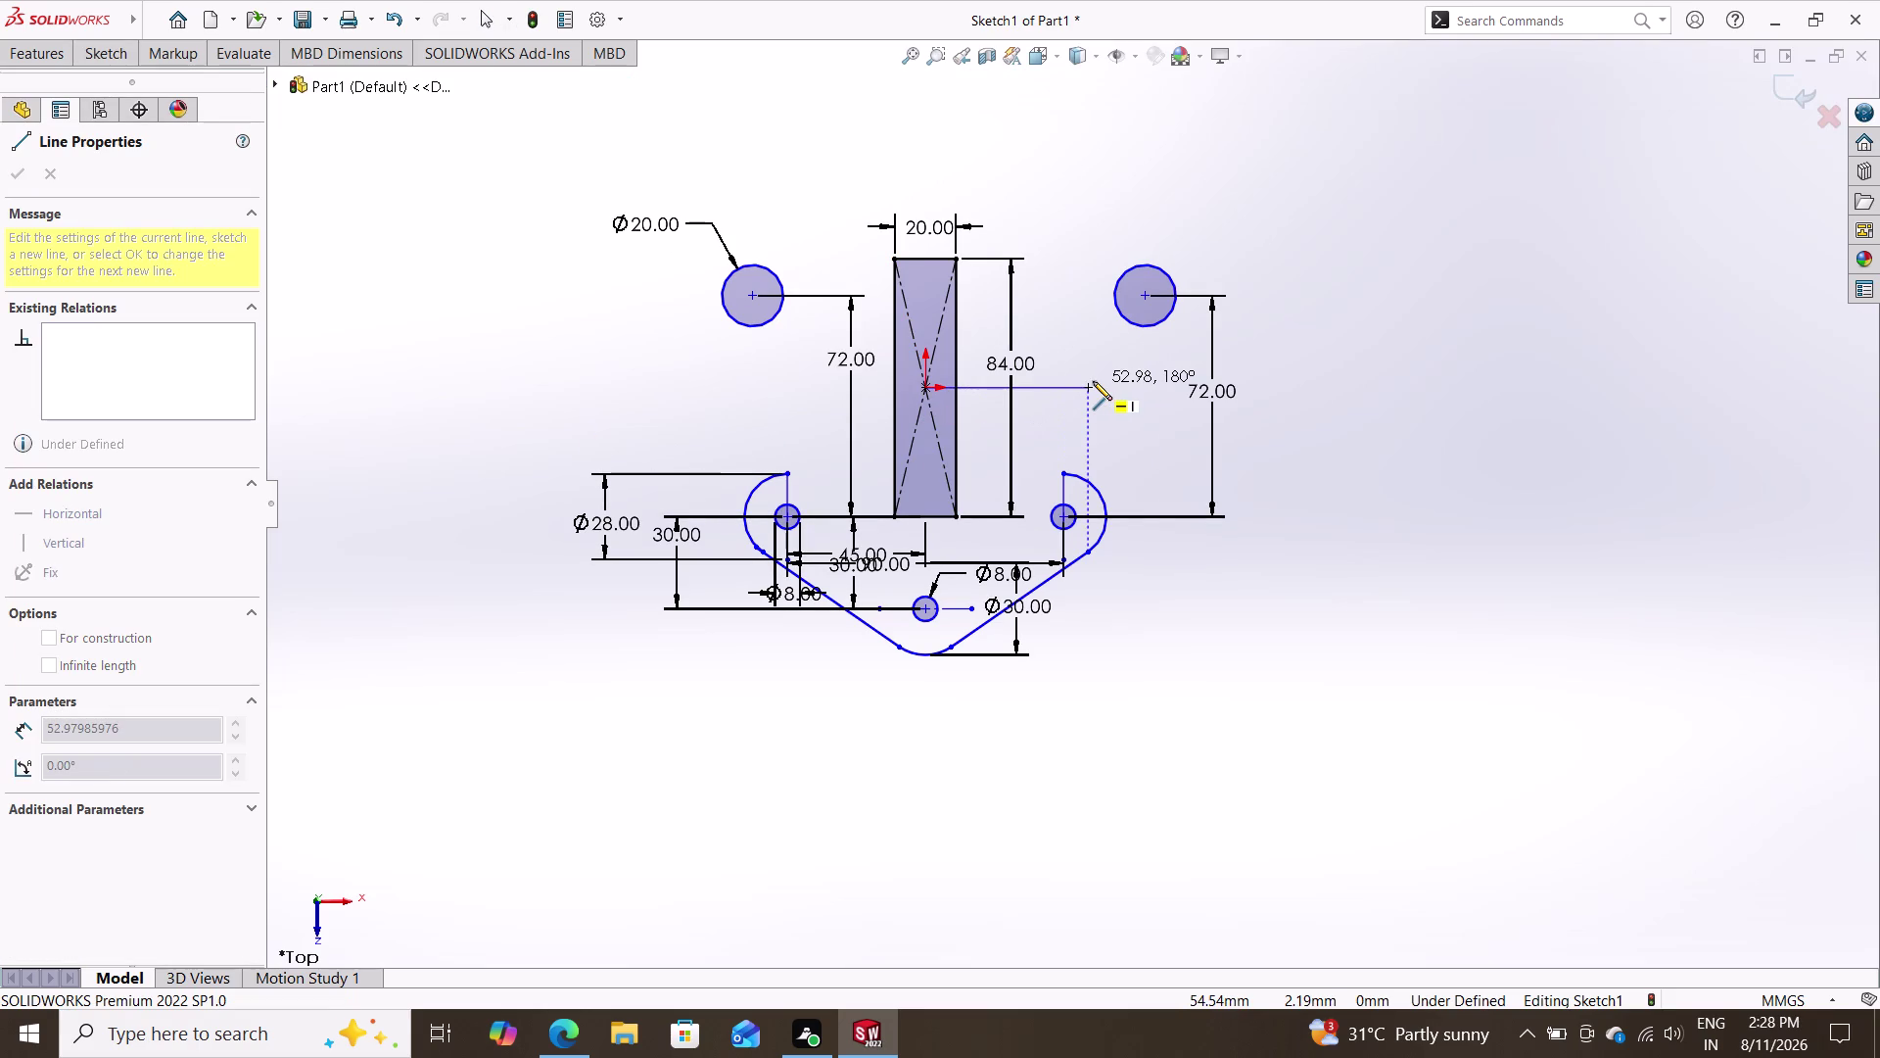
click(1095, 390)
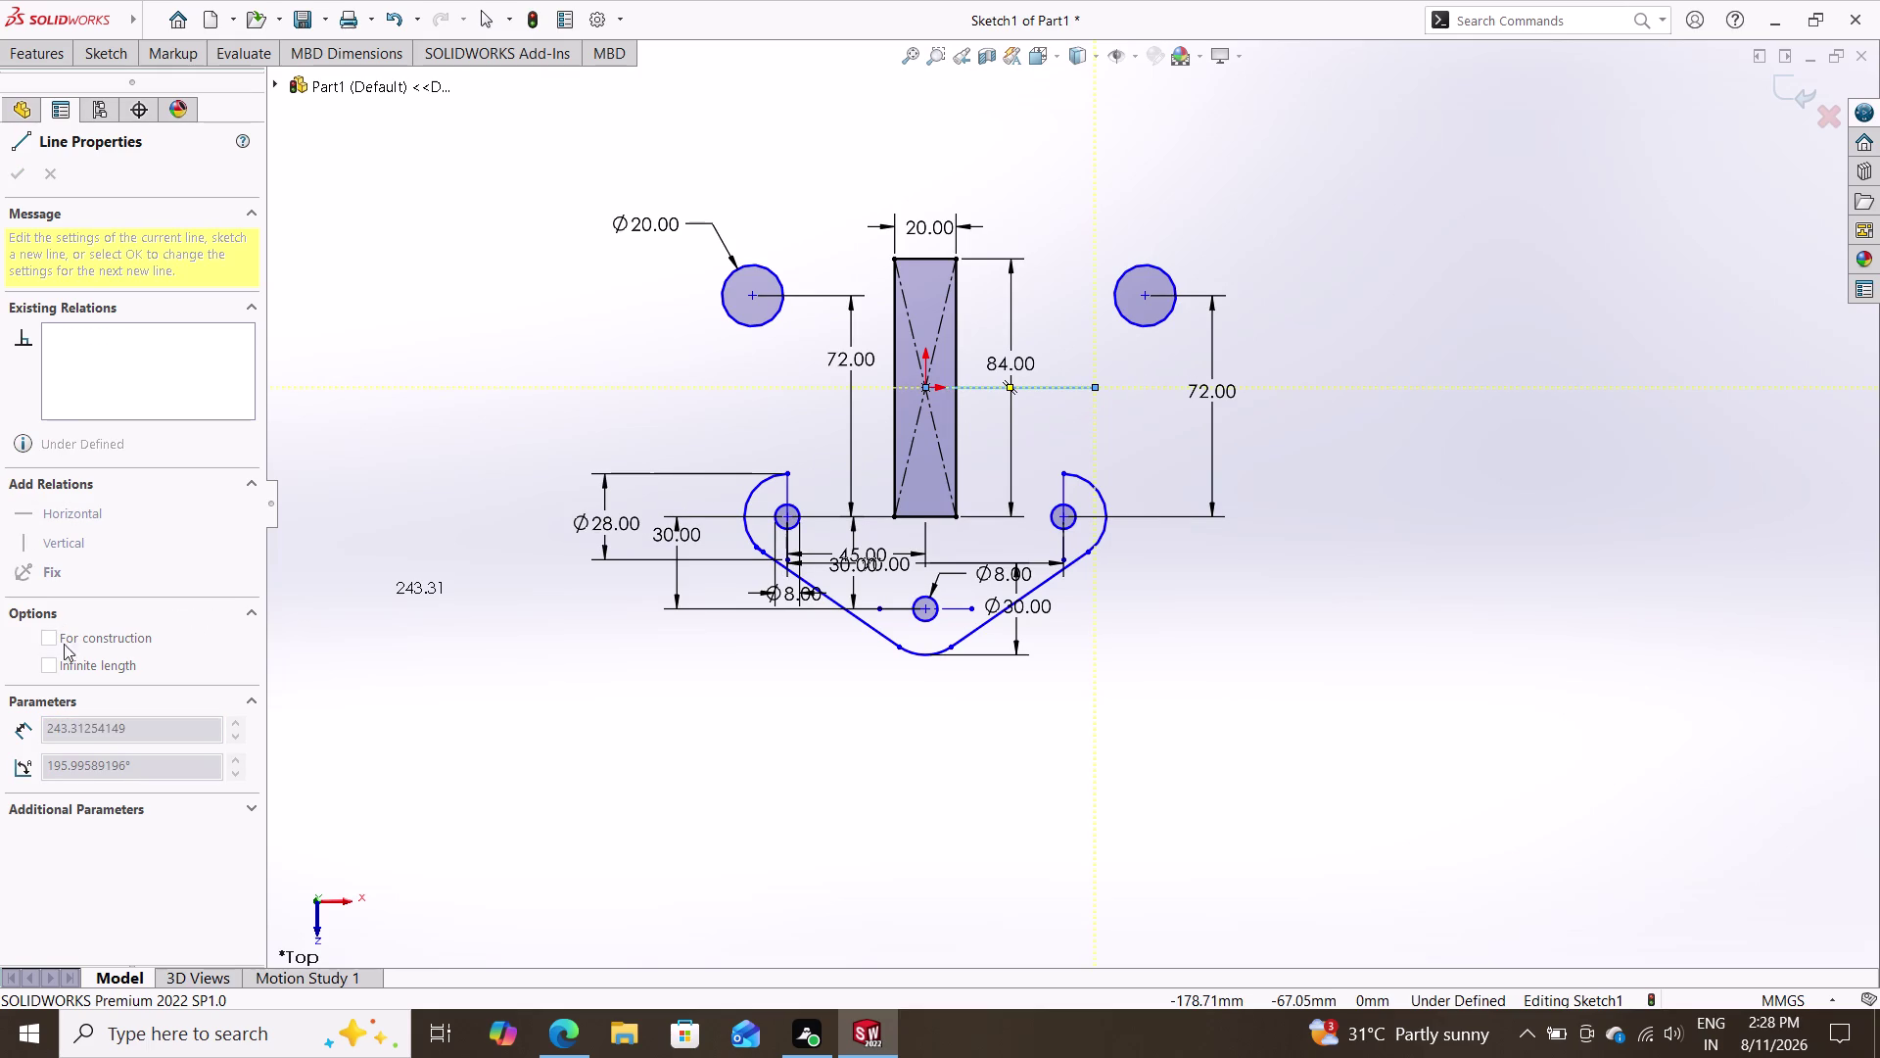
key(Escape)
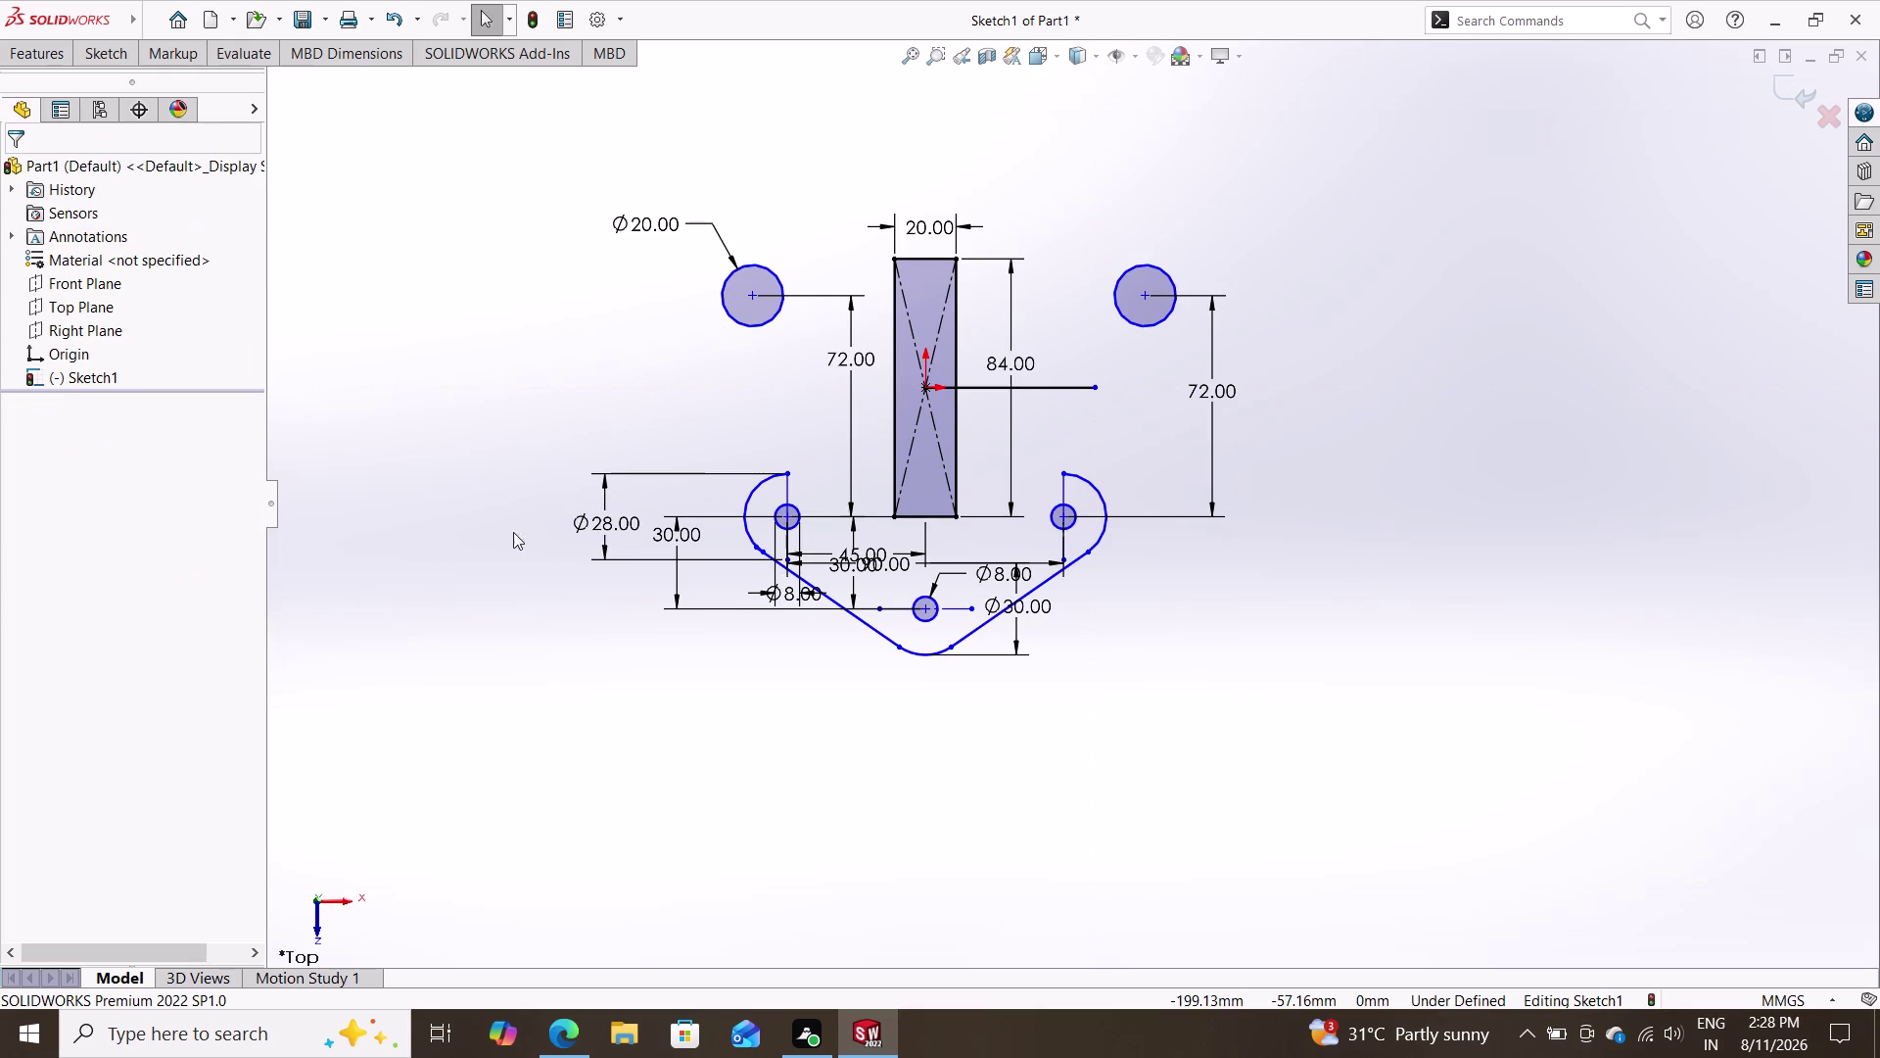
Mark the new centerline as construction geometry.
click(1038, 383)
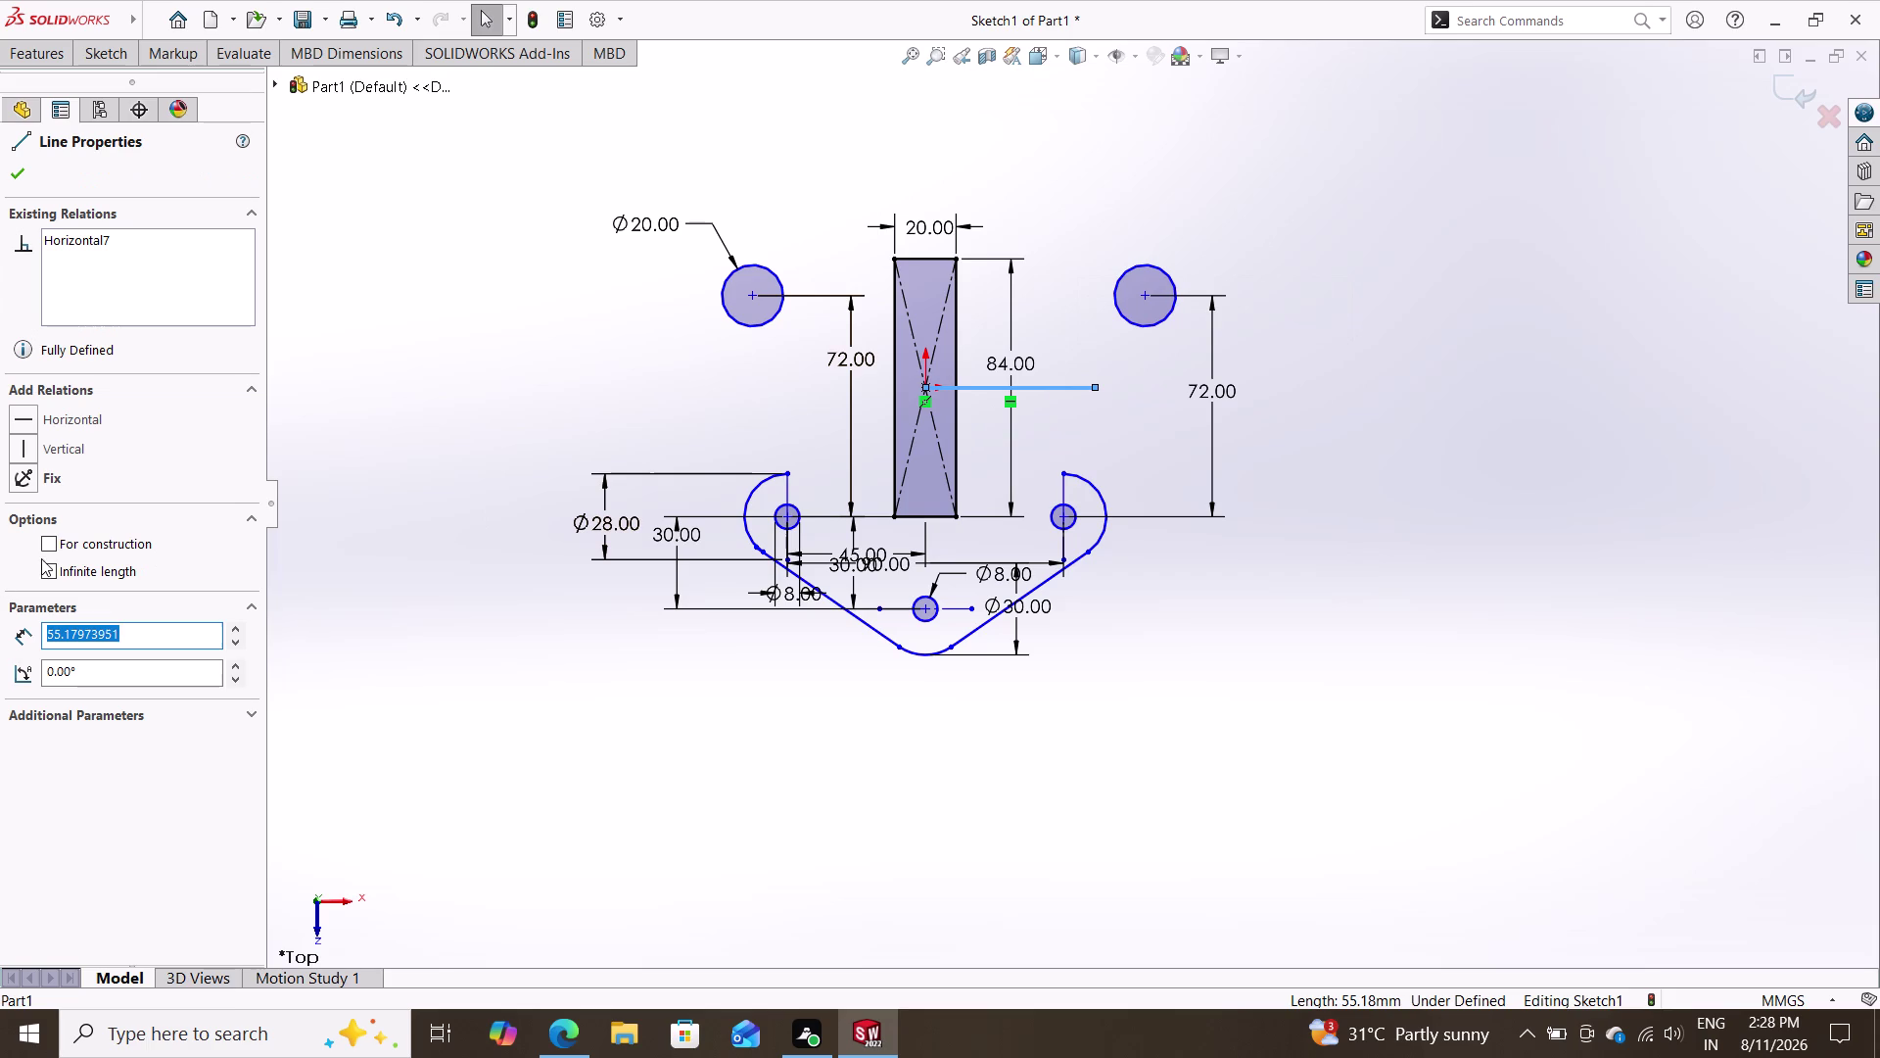
click(45, 546)
key(Escape)
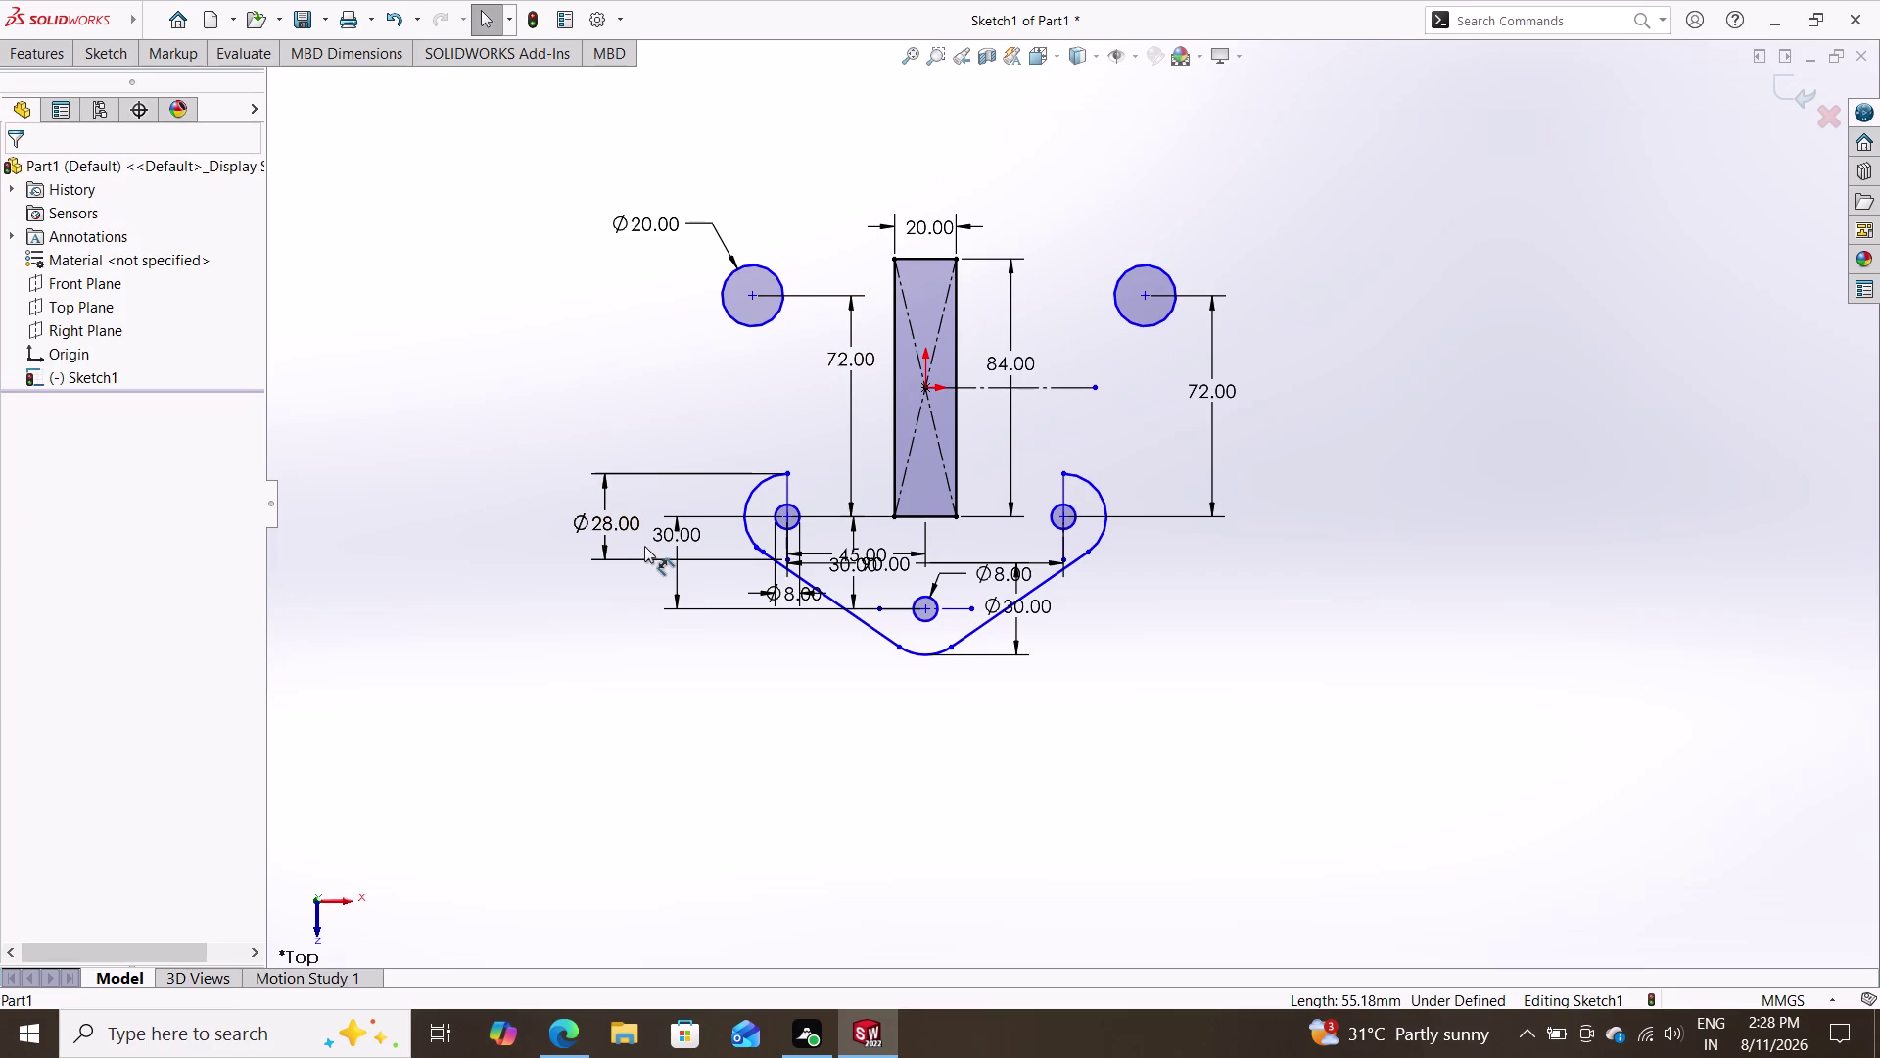
click(74, 56)
click(643, 87)
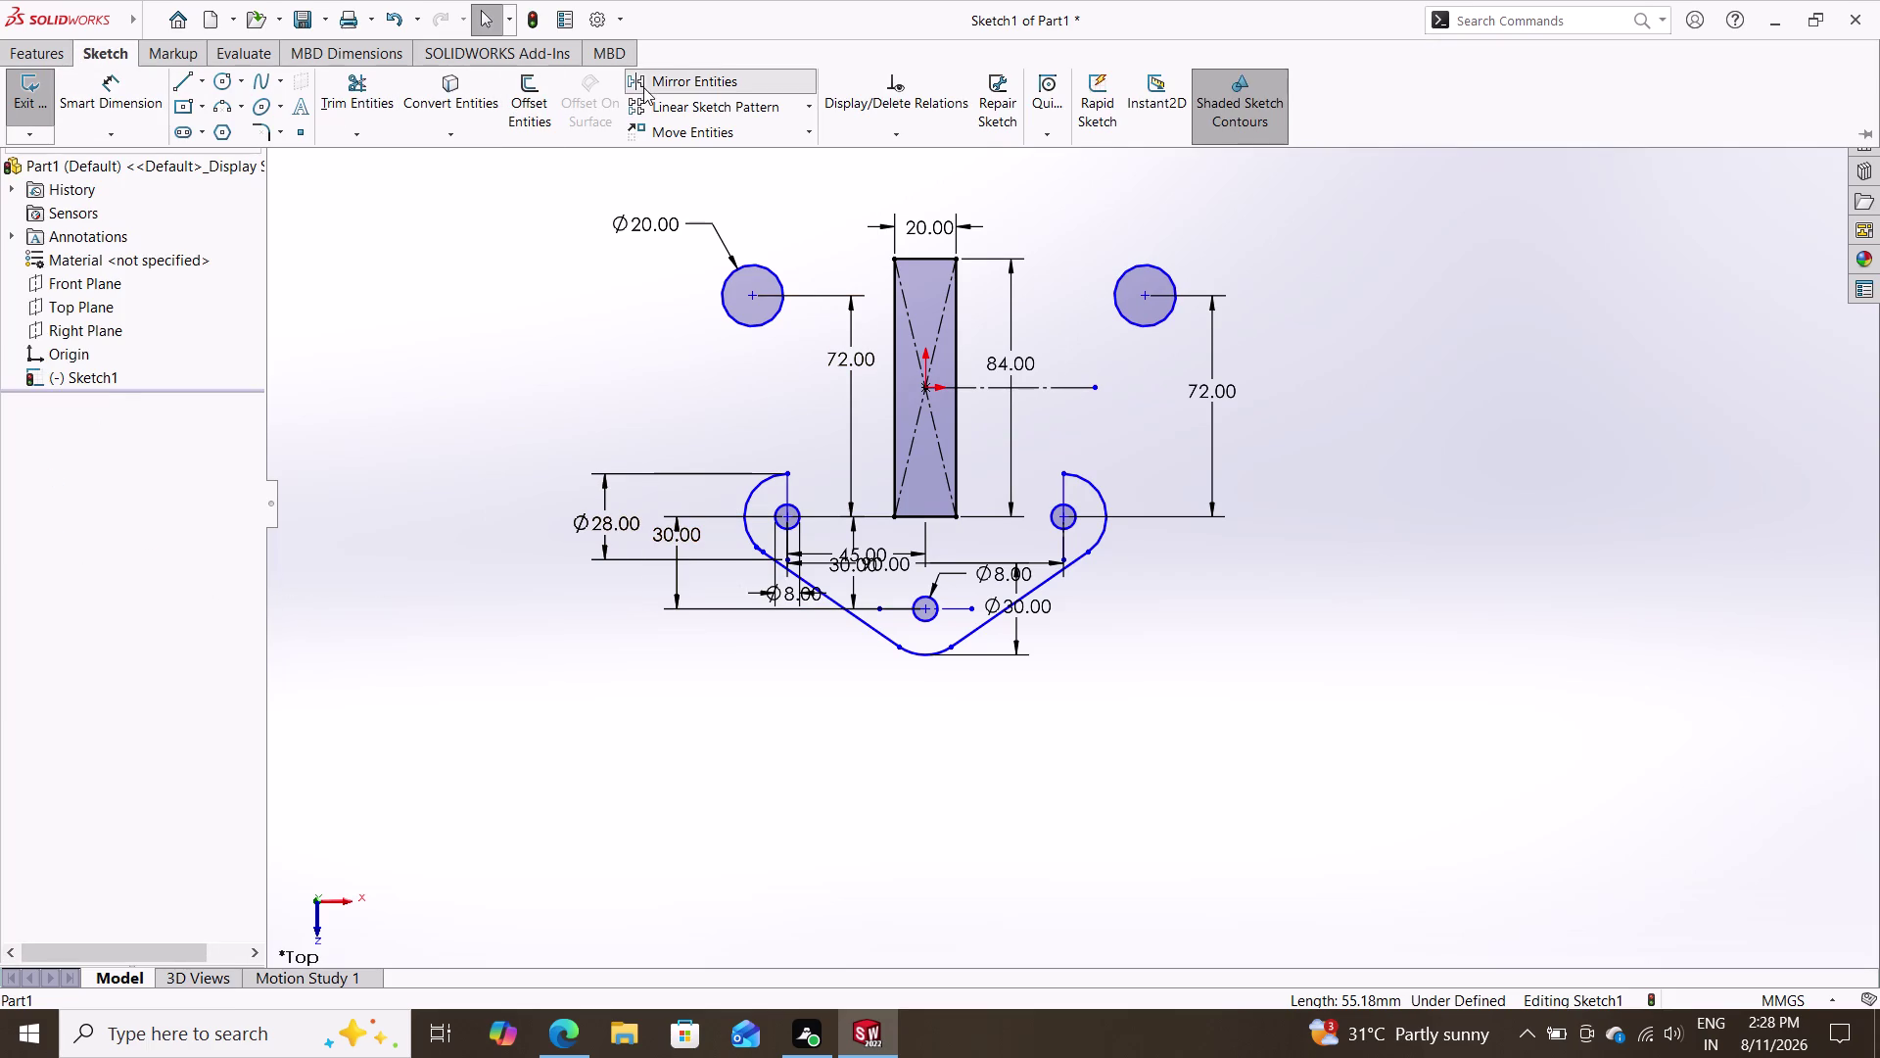
Select both slanted lines, the bottom rounded corner and the outer arcs to mirror.
click(756, 491)
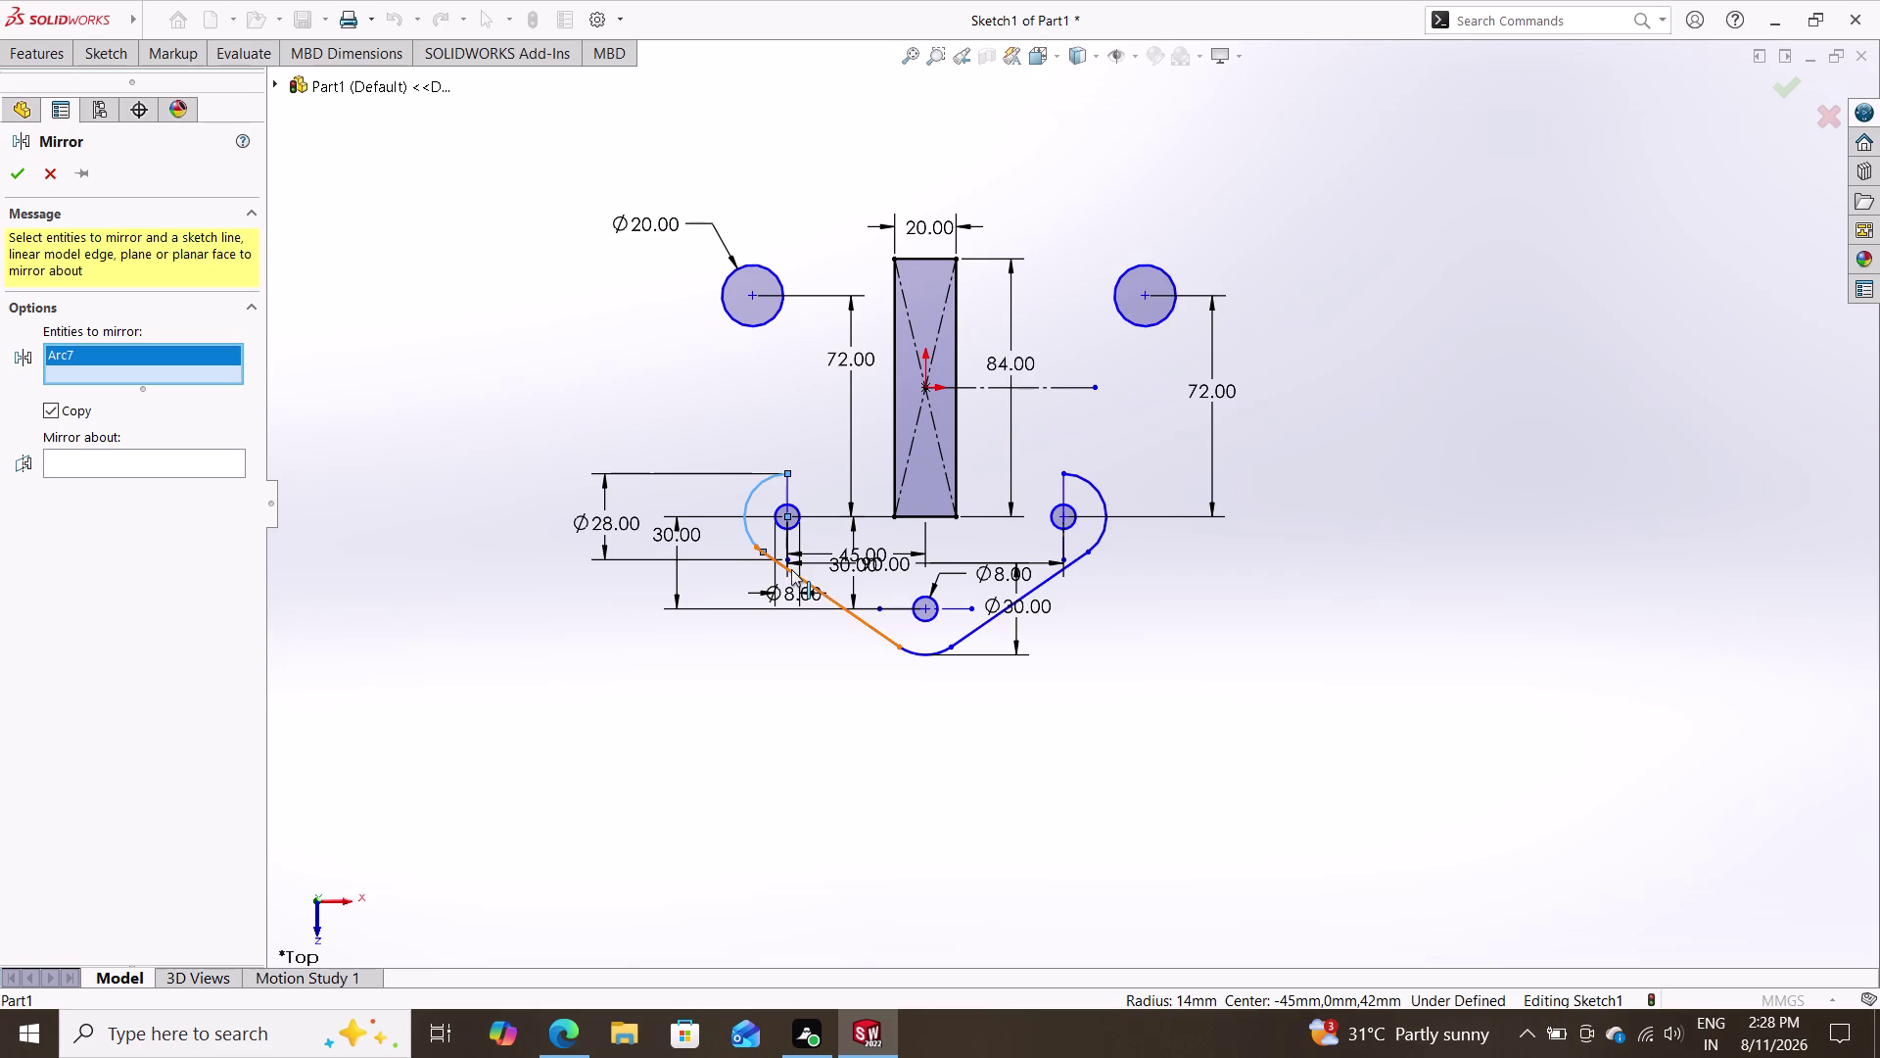
click(796, 572)
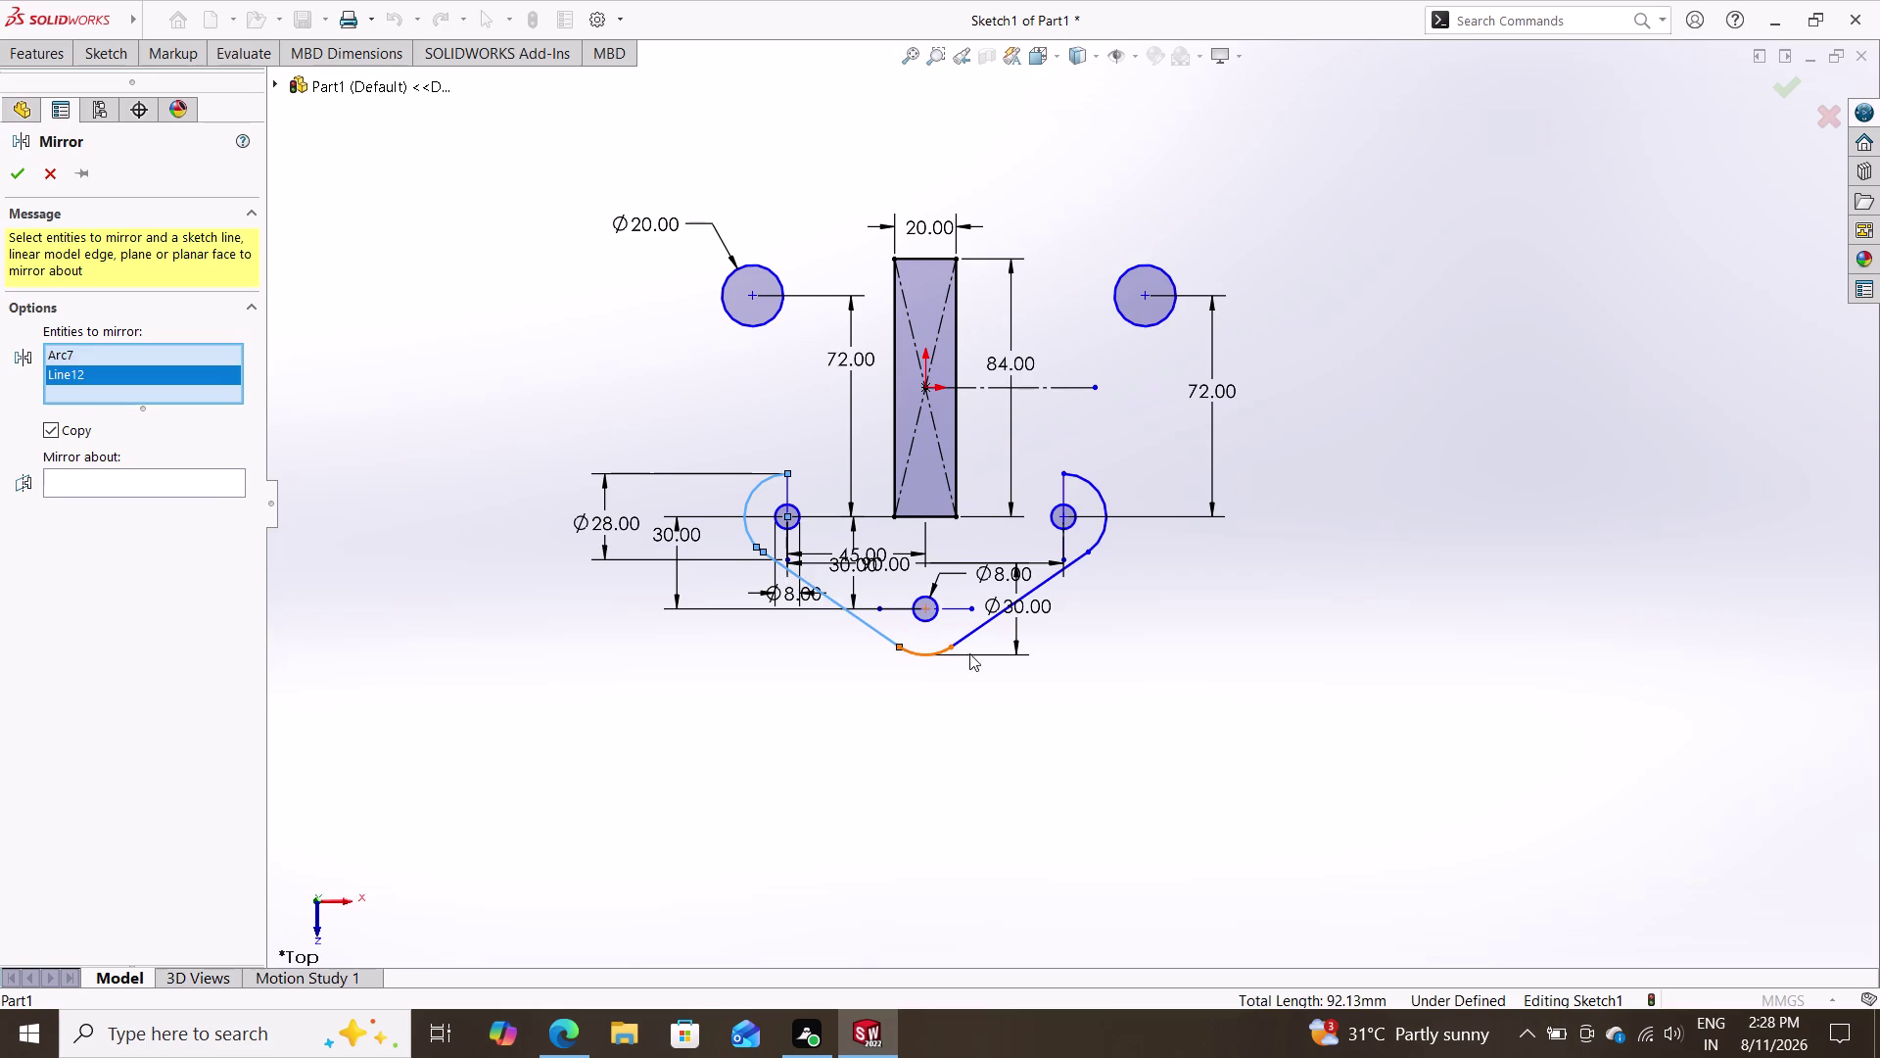
click(968, 634)
click(925, 654)
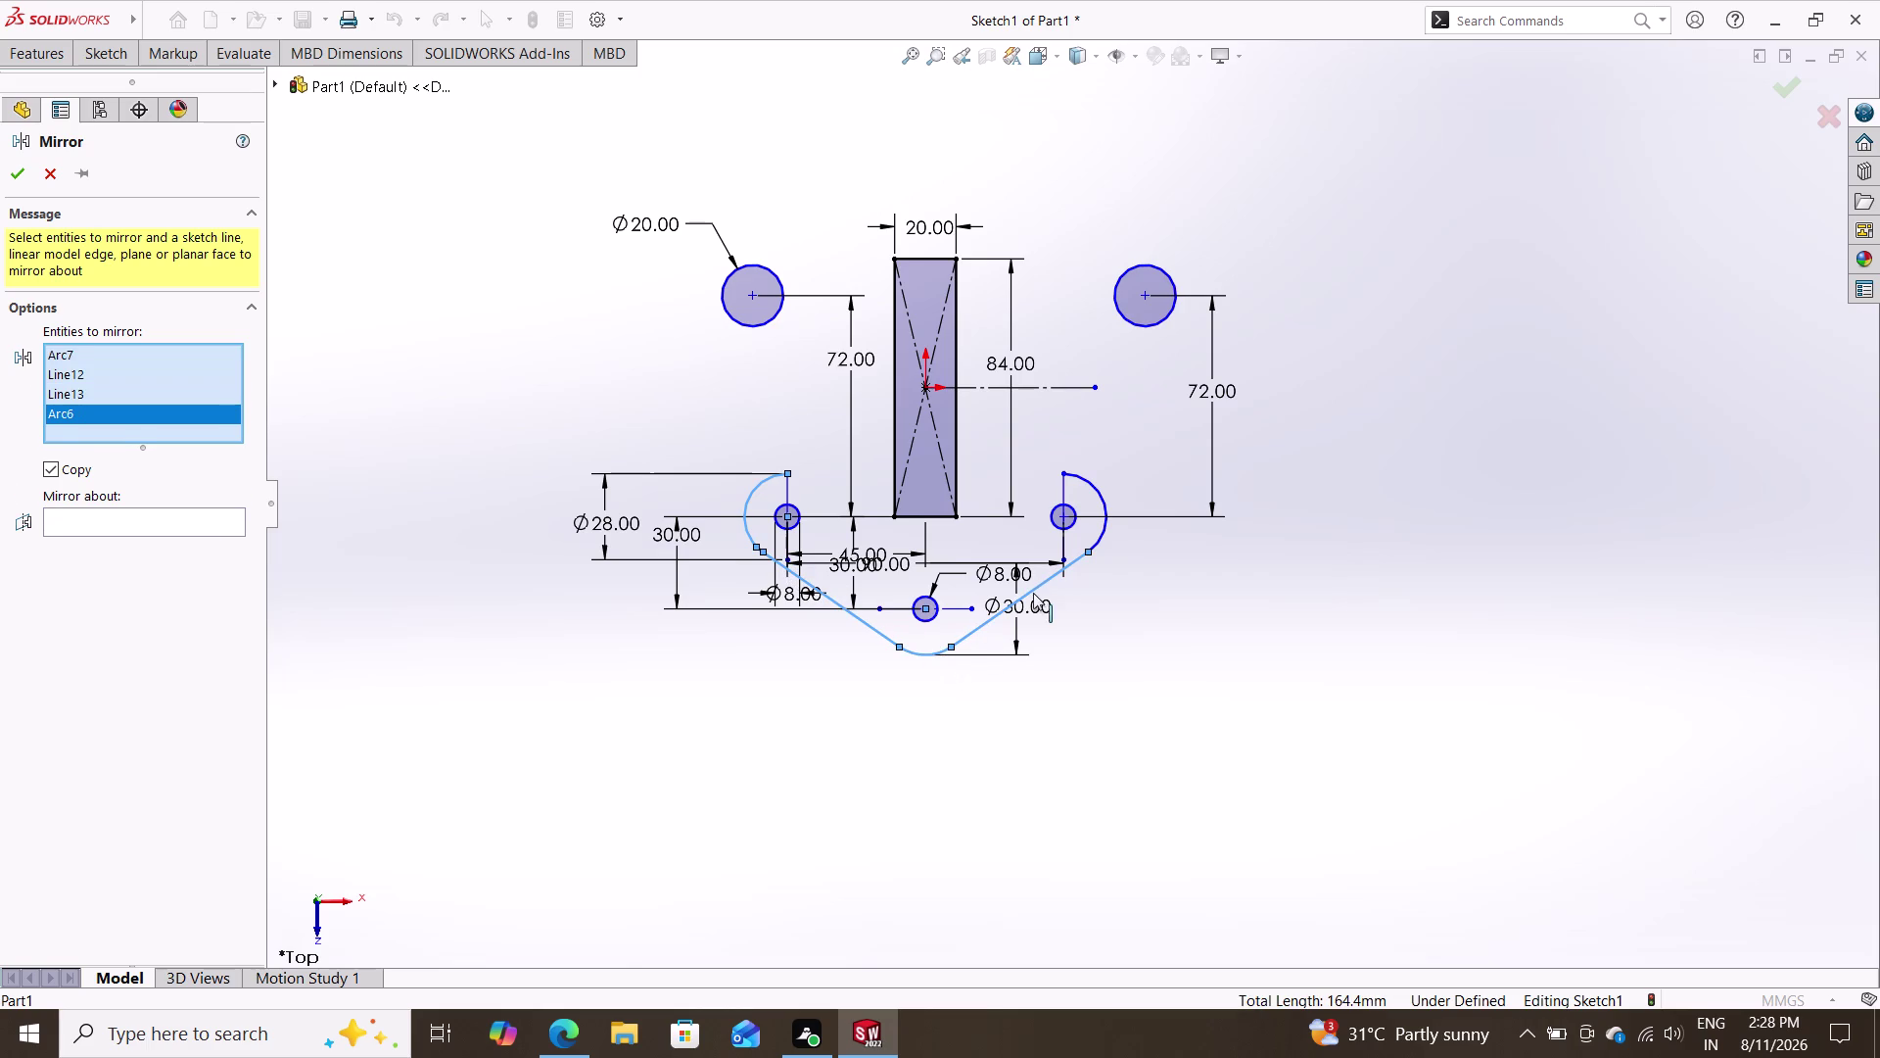
click(1094, 538)
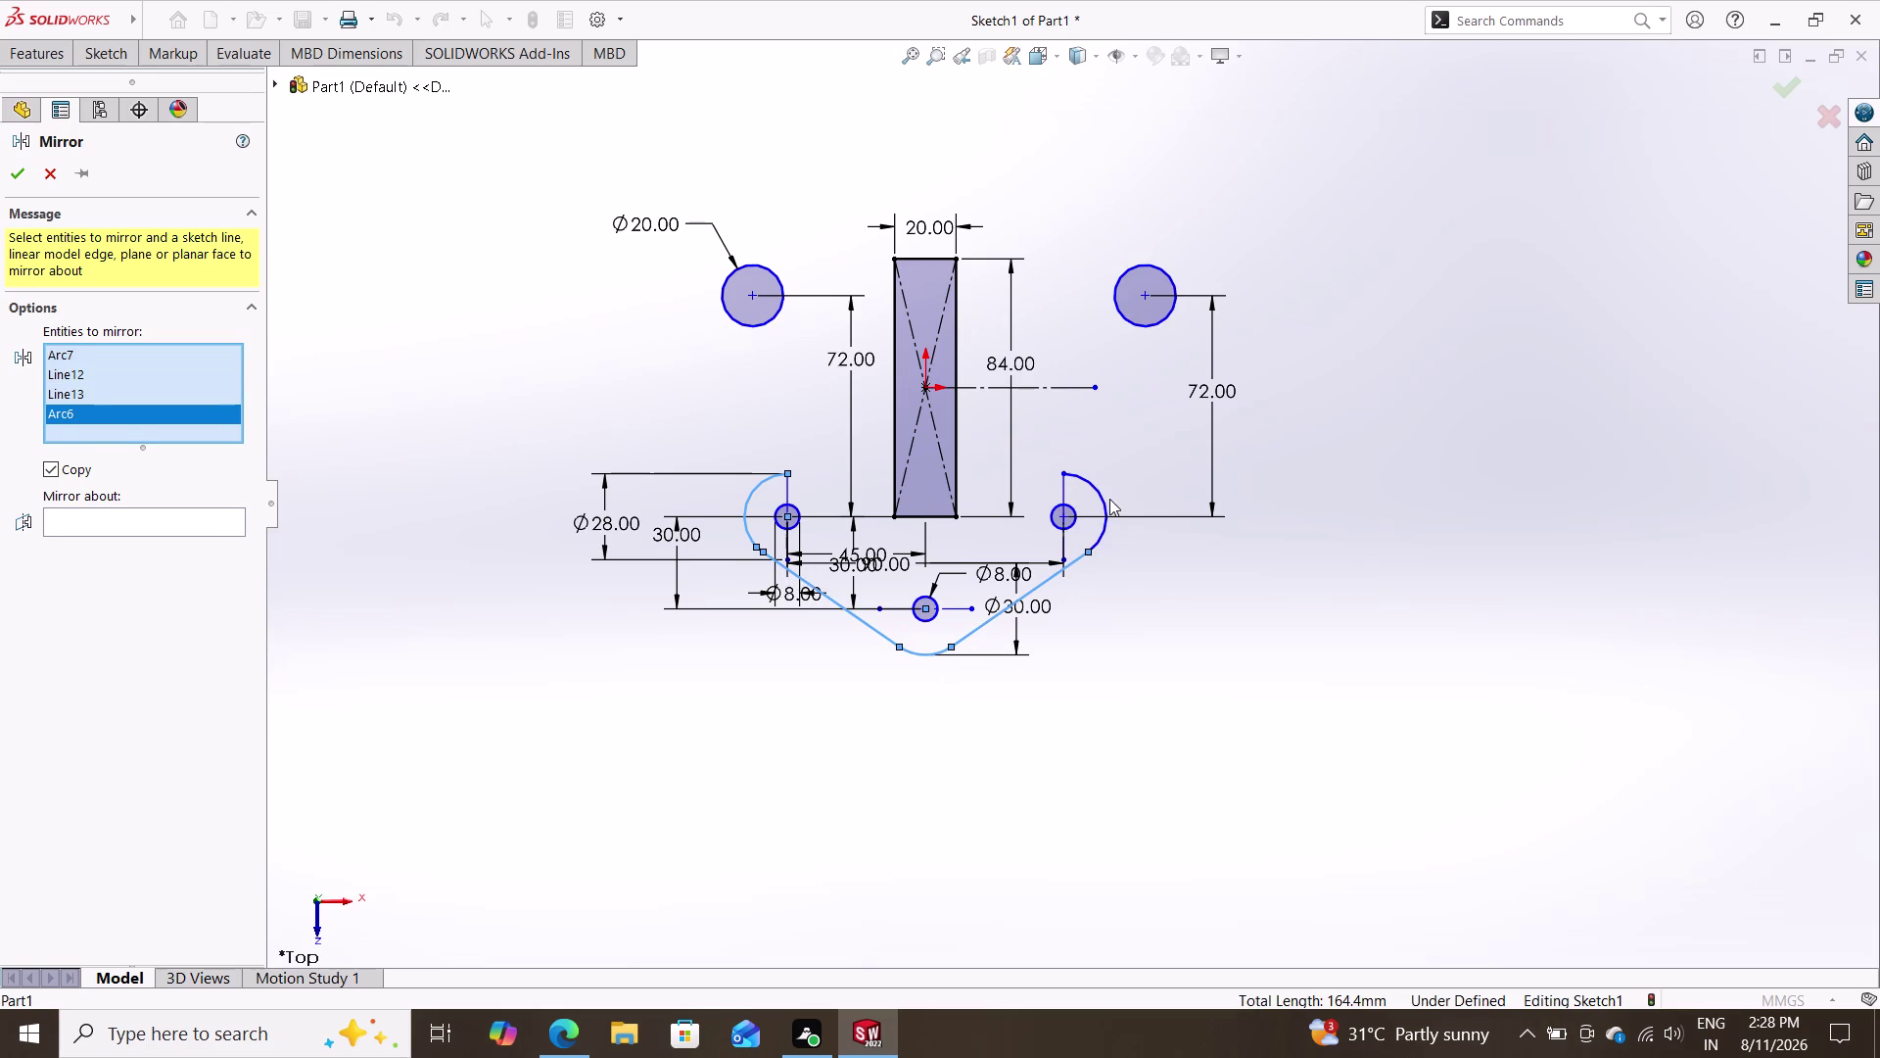
click(1110, 502)
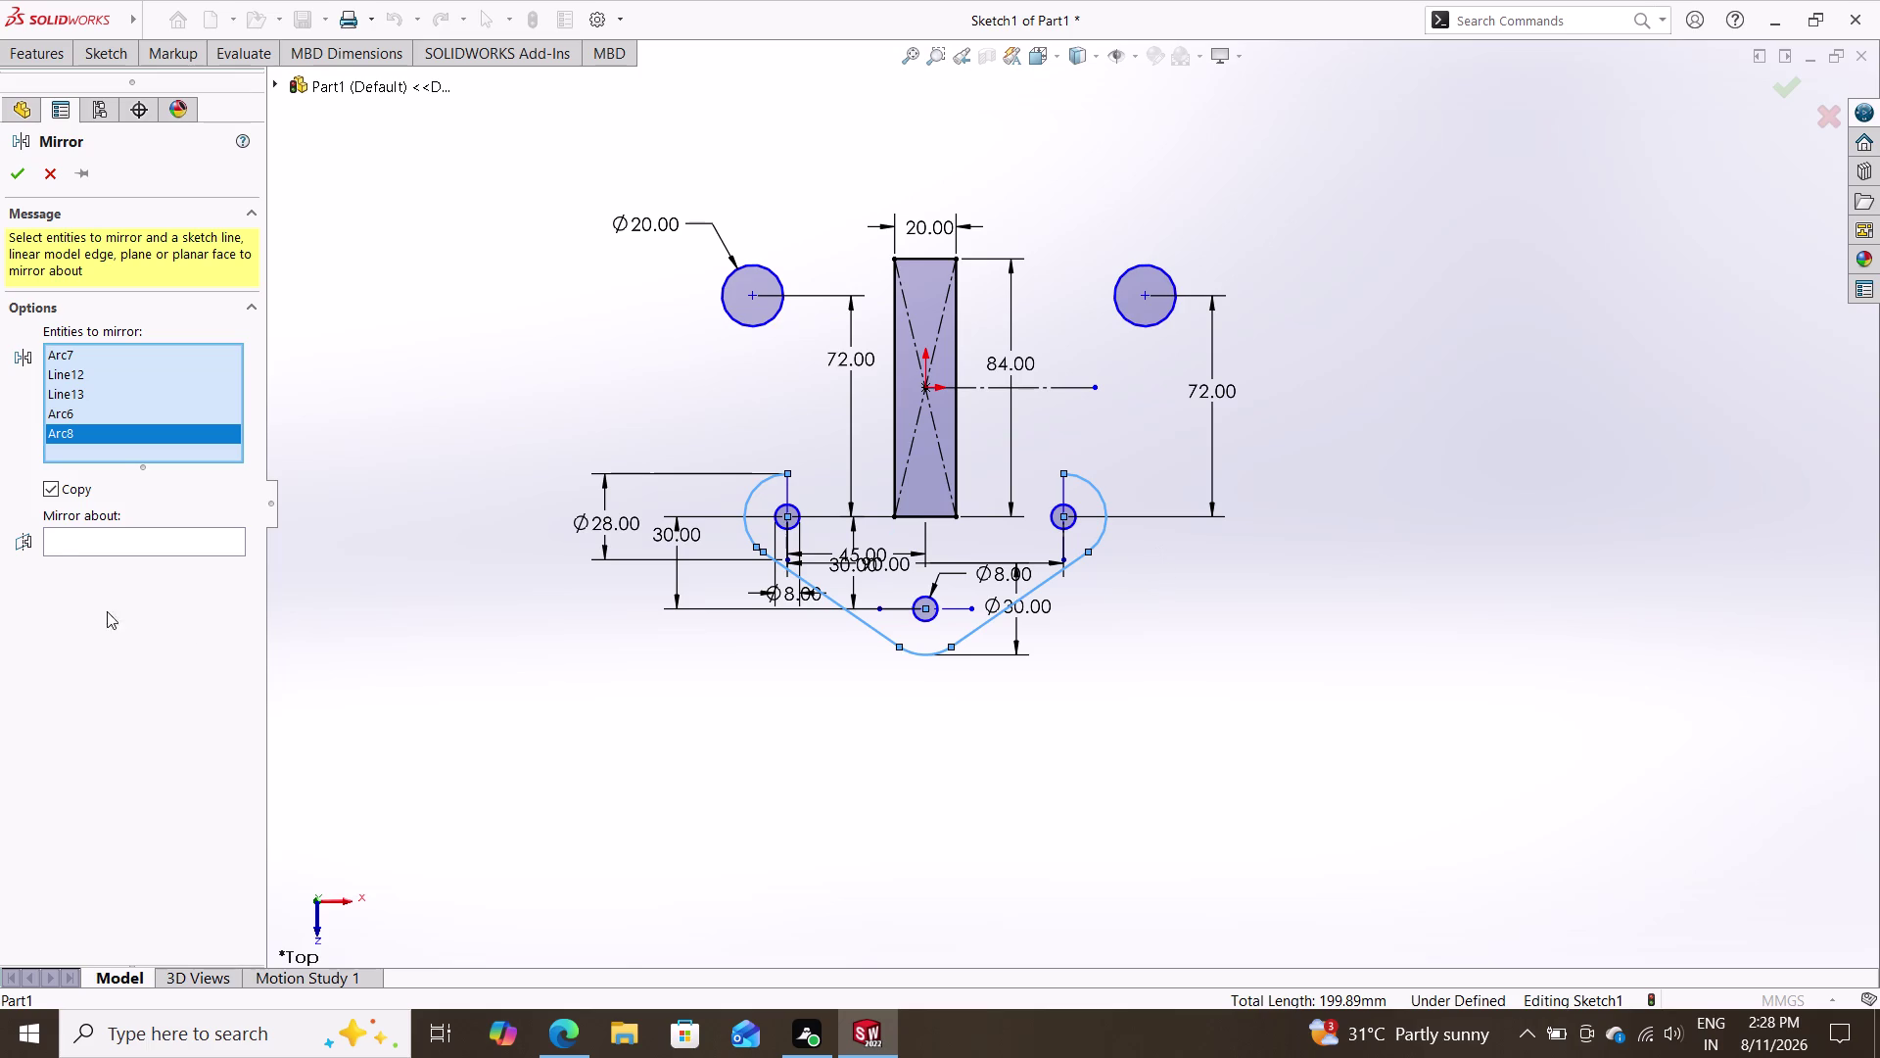
Mirror the selected base geometry about the horizontal centerline and confirm.
click(57, 535)
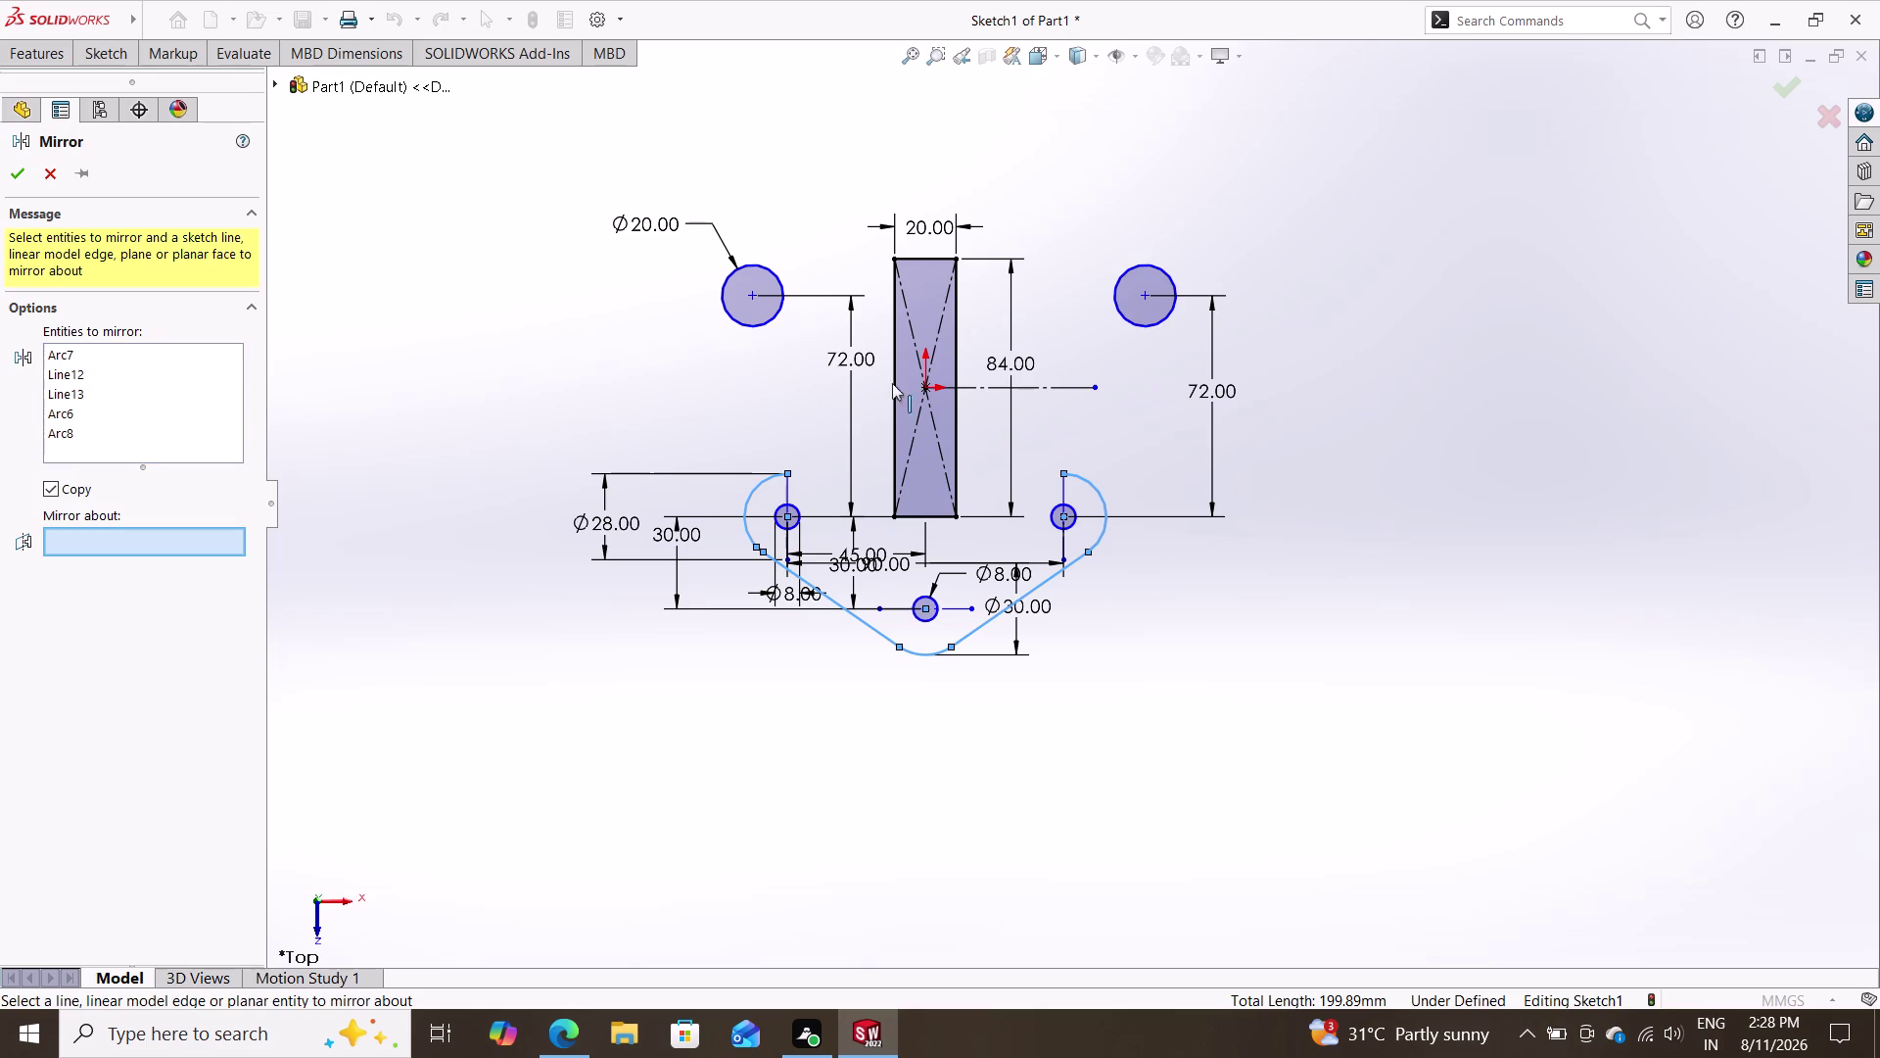
click(923, 391)
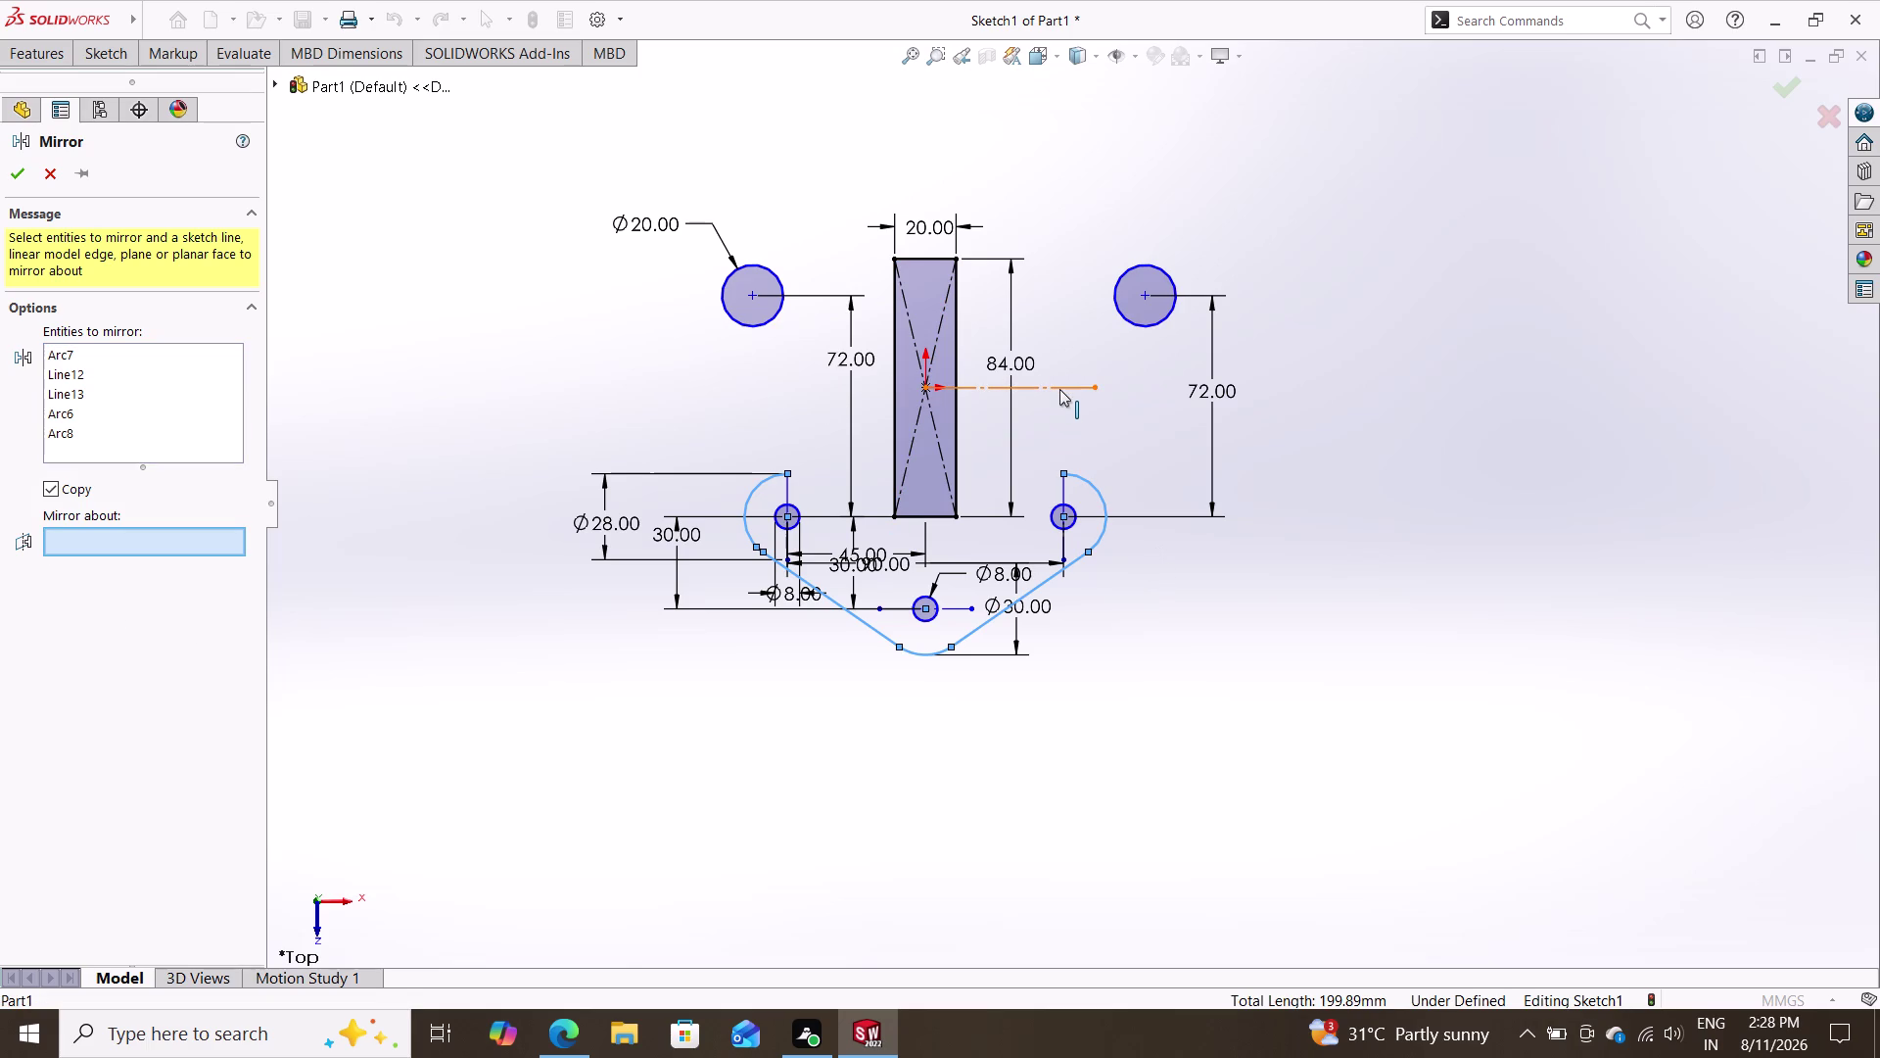
click(1060, 389)
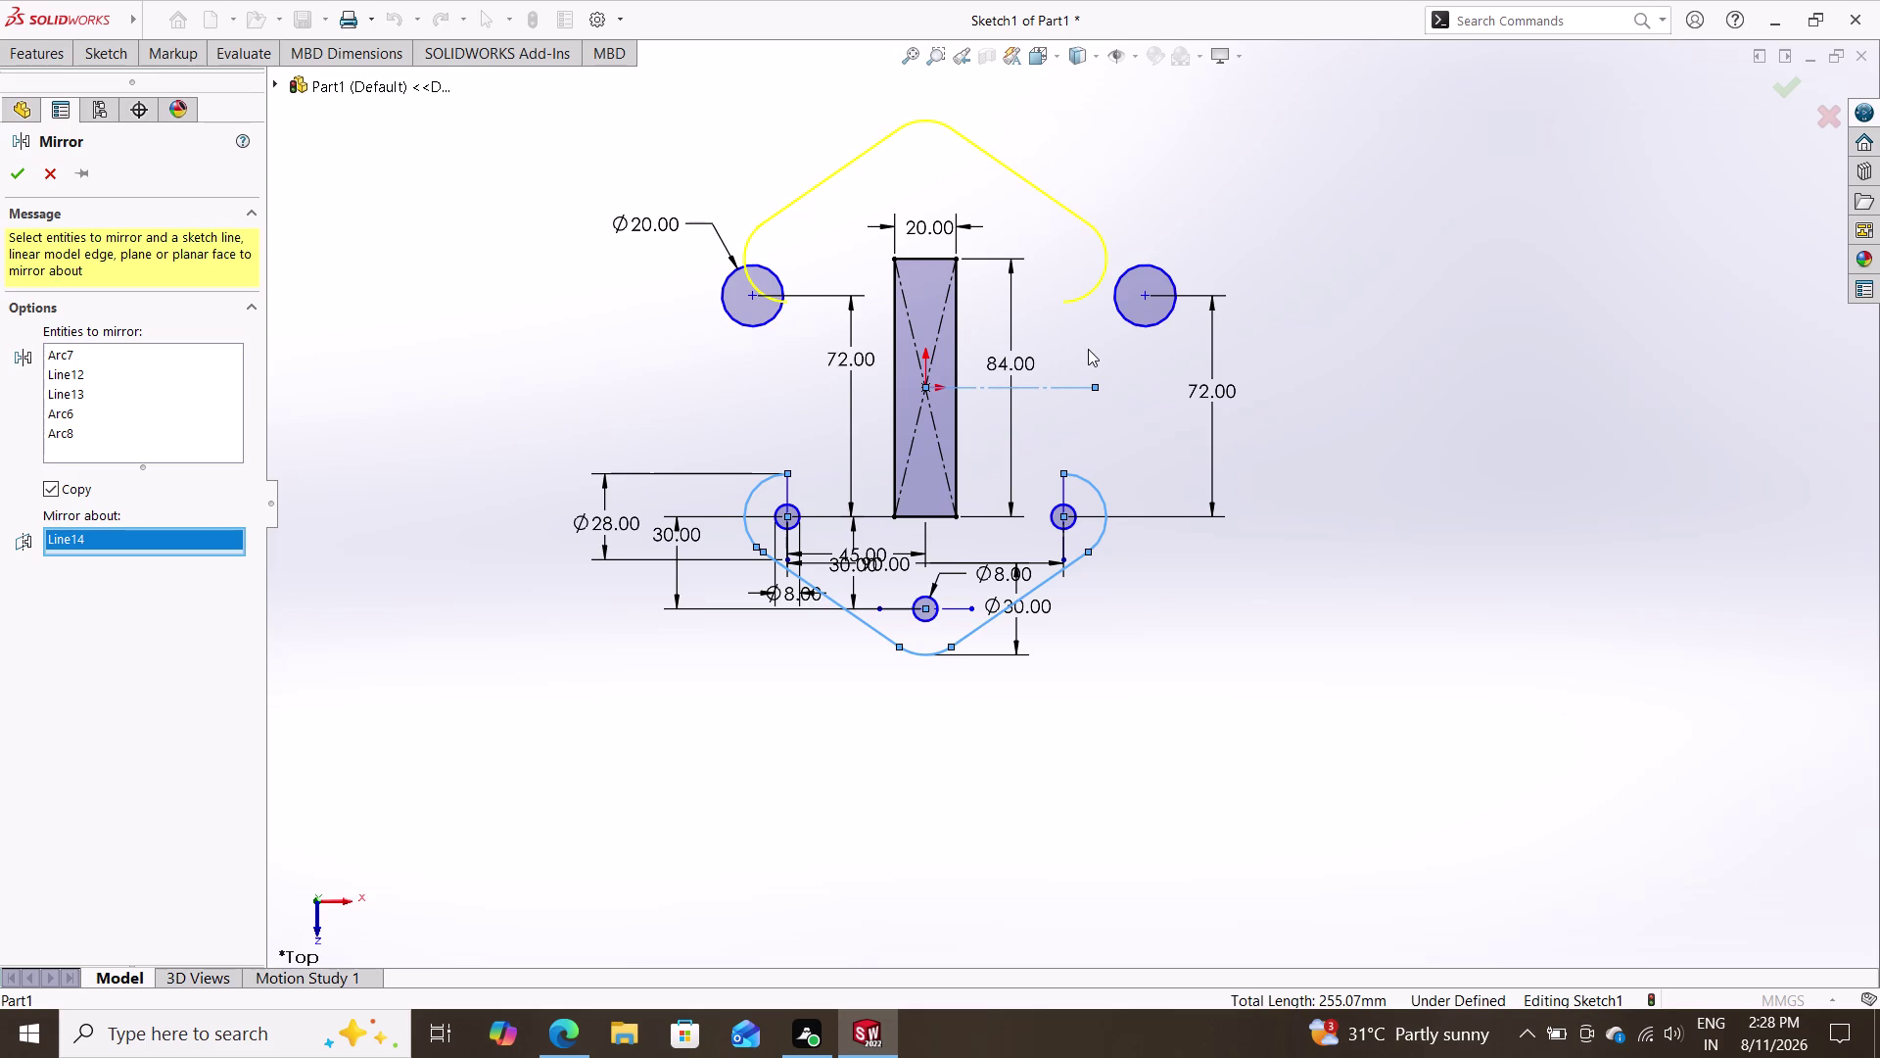
click(1088, 349)
click(1114, 418)
click(21, 179)
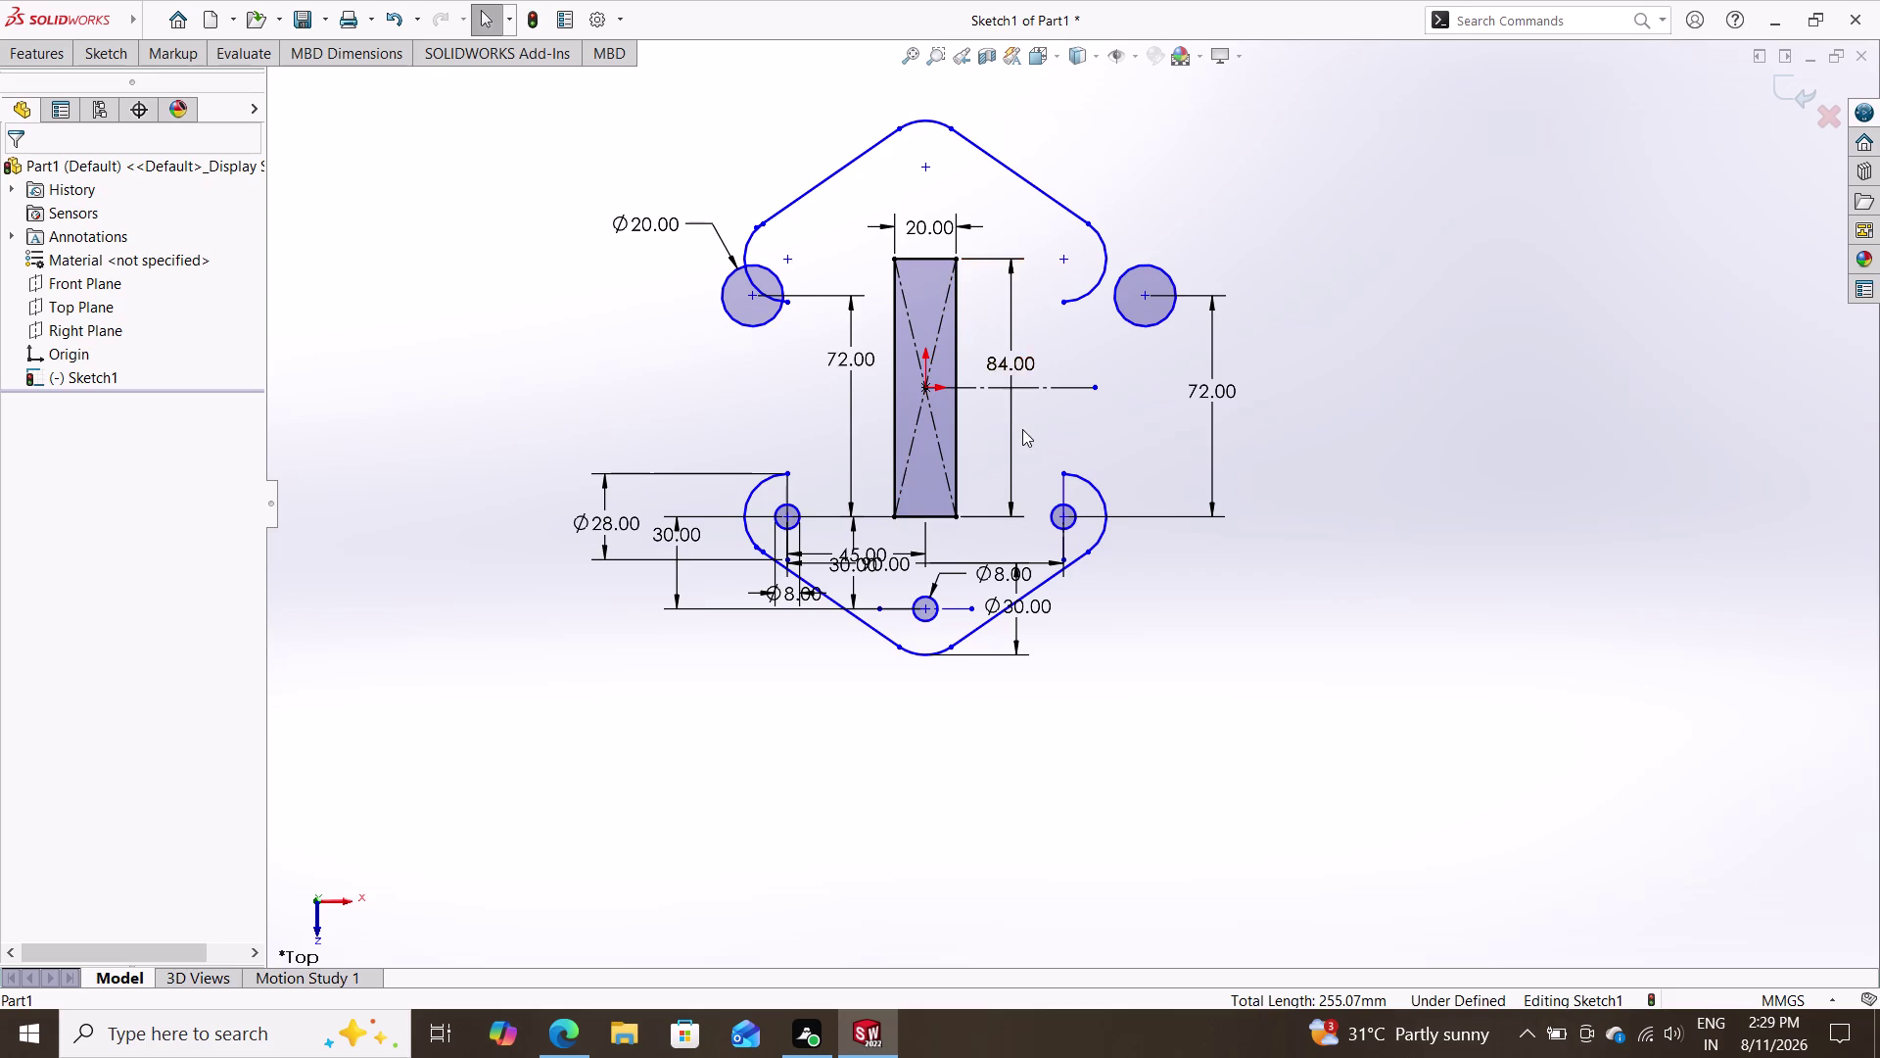
scroll(up, 3)
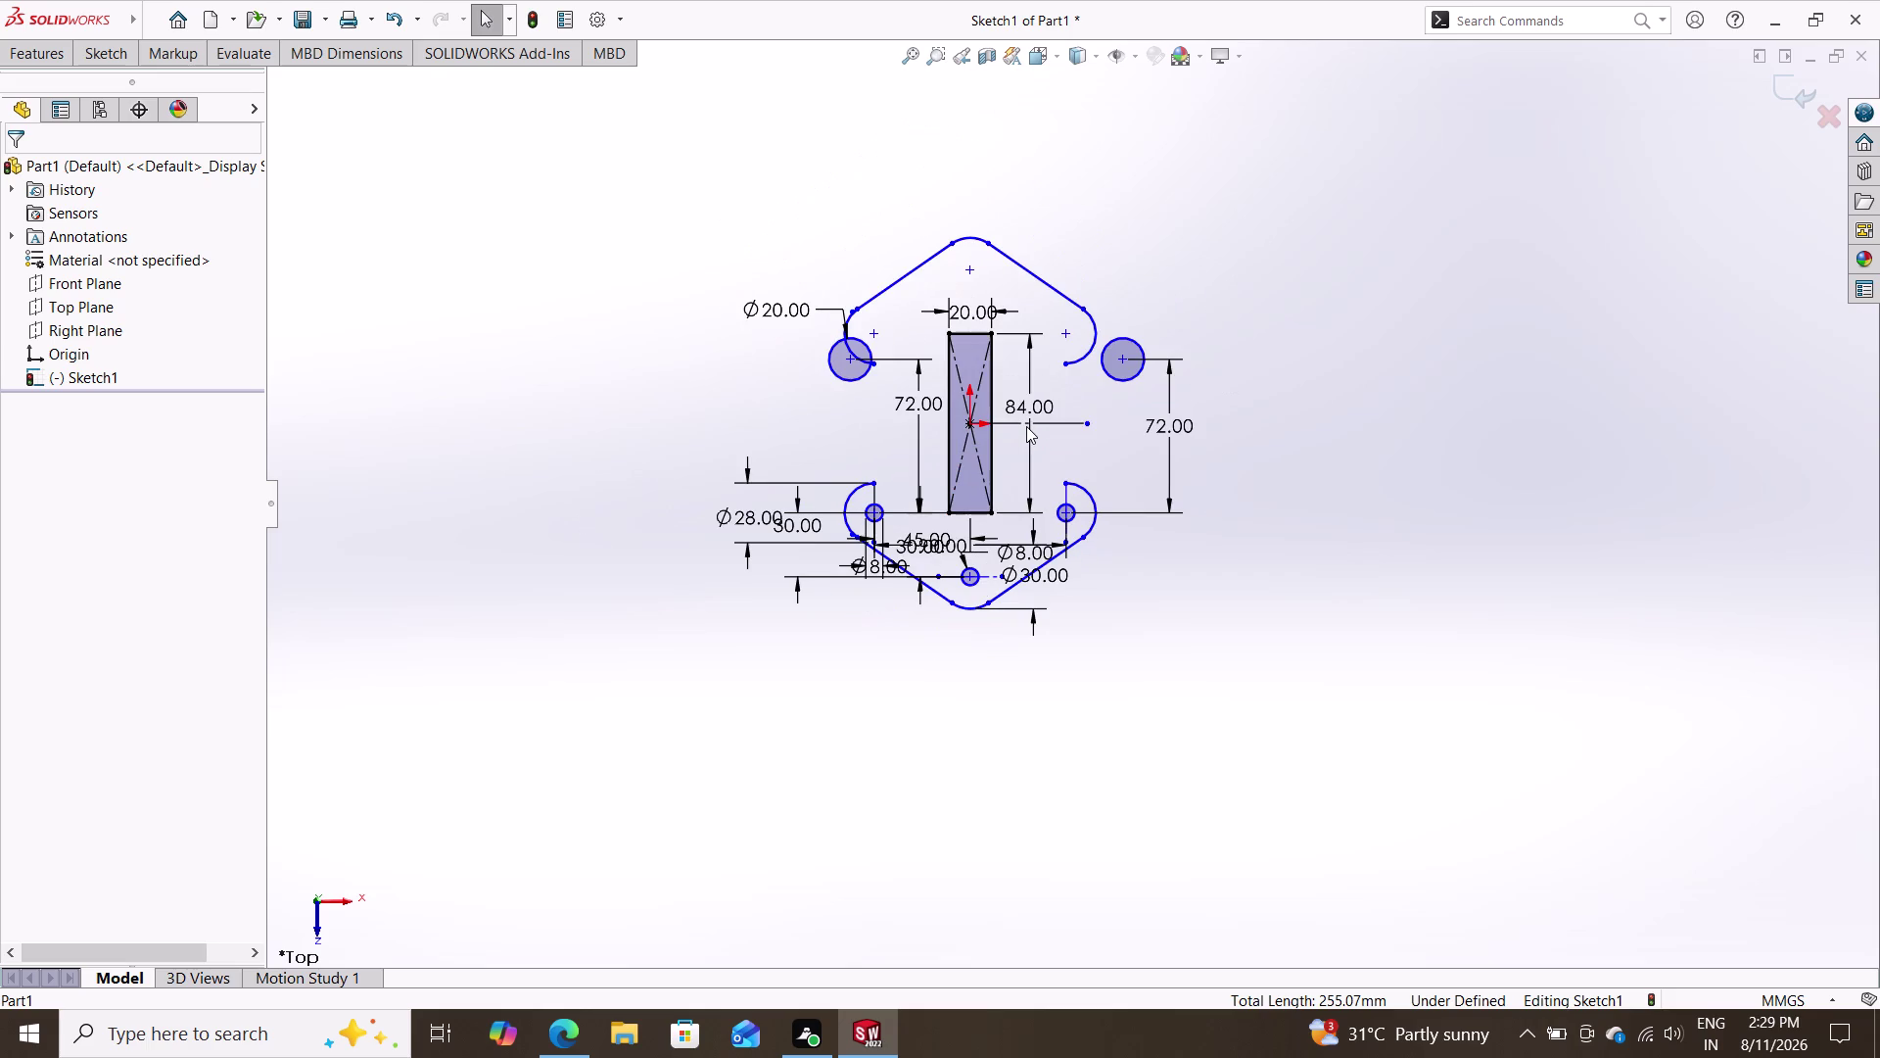
scroll(down, 3)
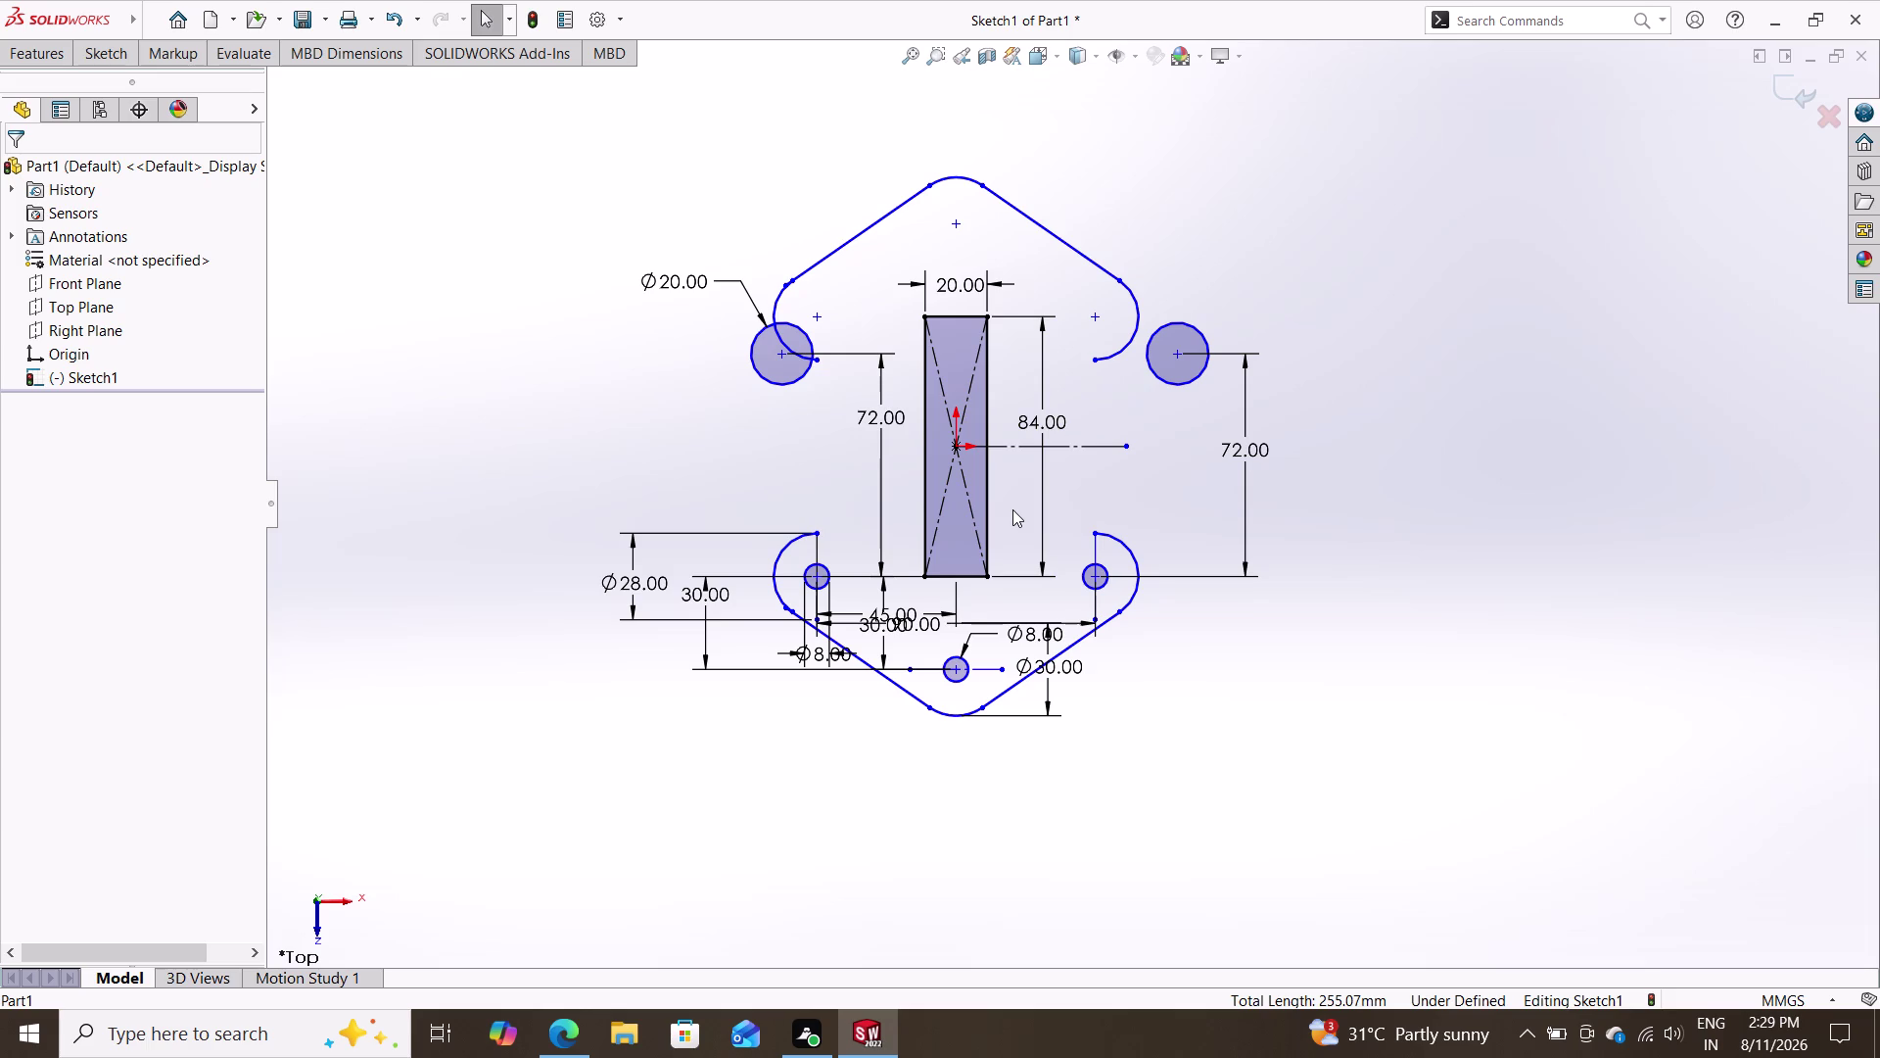
key(Escape)
Select the mirrored upper arcs, top rounded corner and slanted lines, and delete them.
drag(1171, 192, 811, 235)
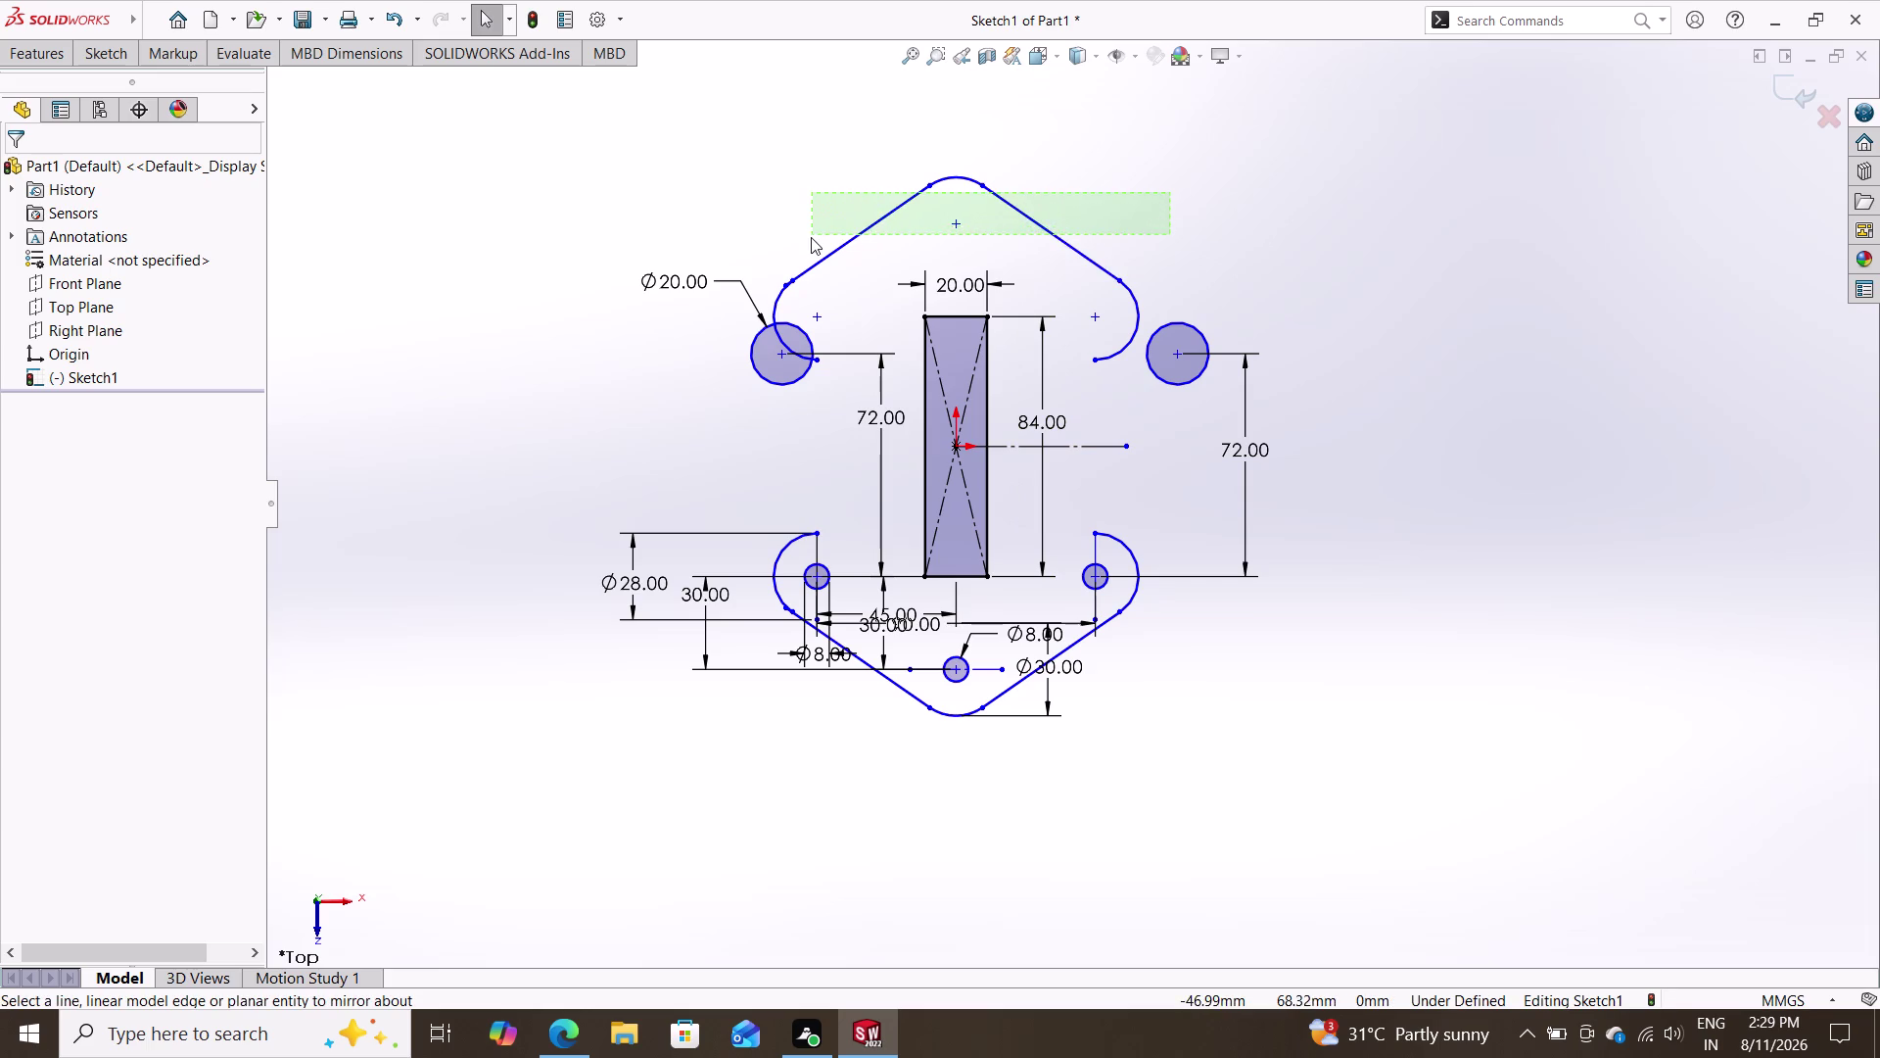
drag(811, 235, 804, 241)
click(1131, 291)
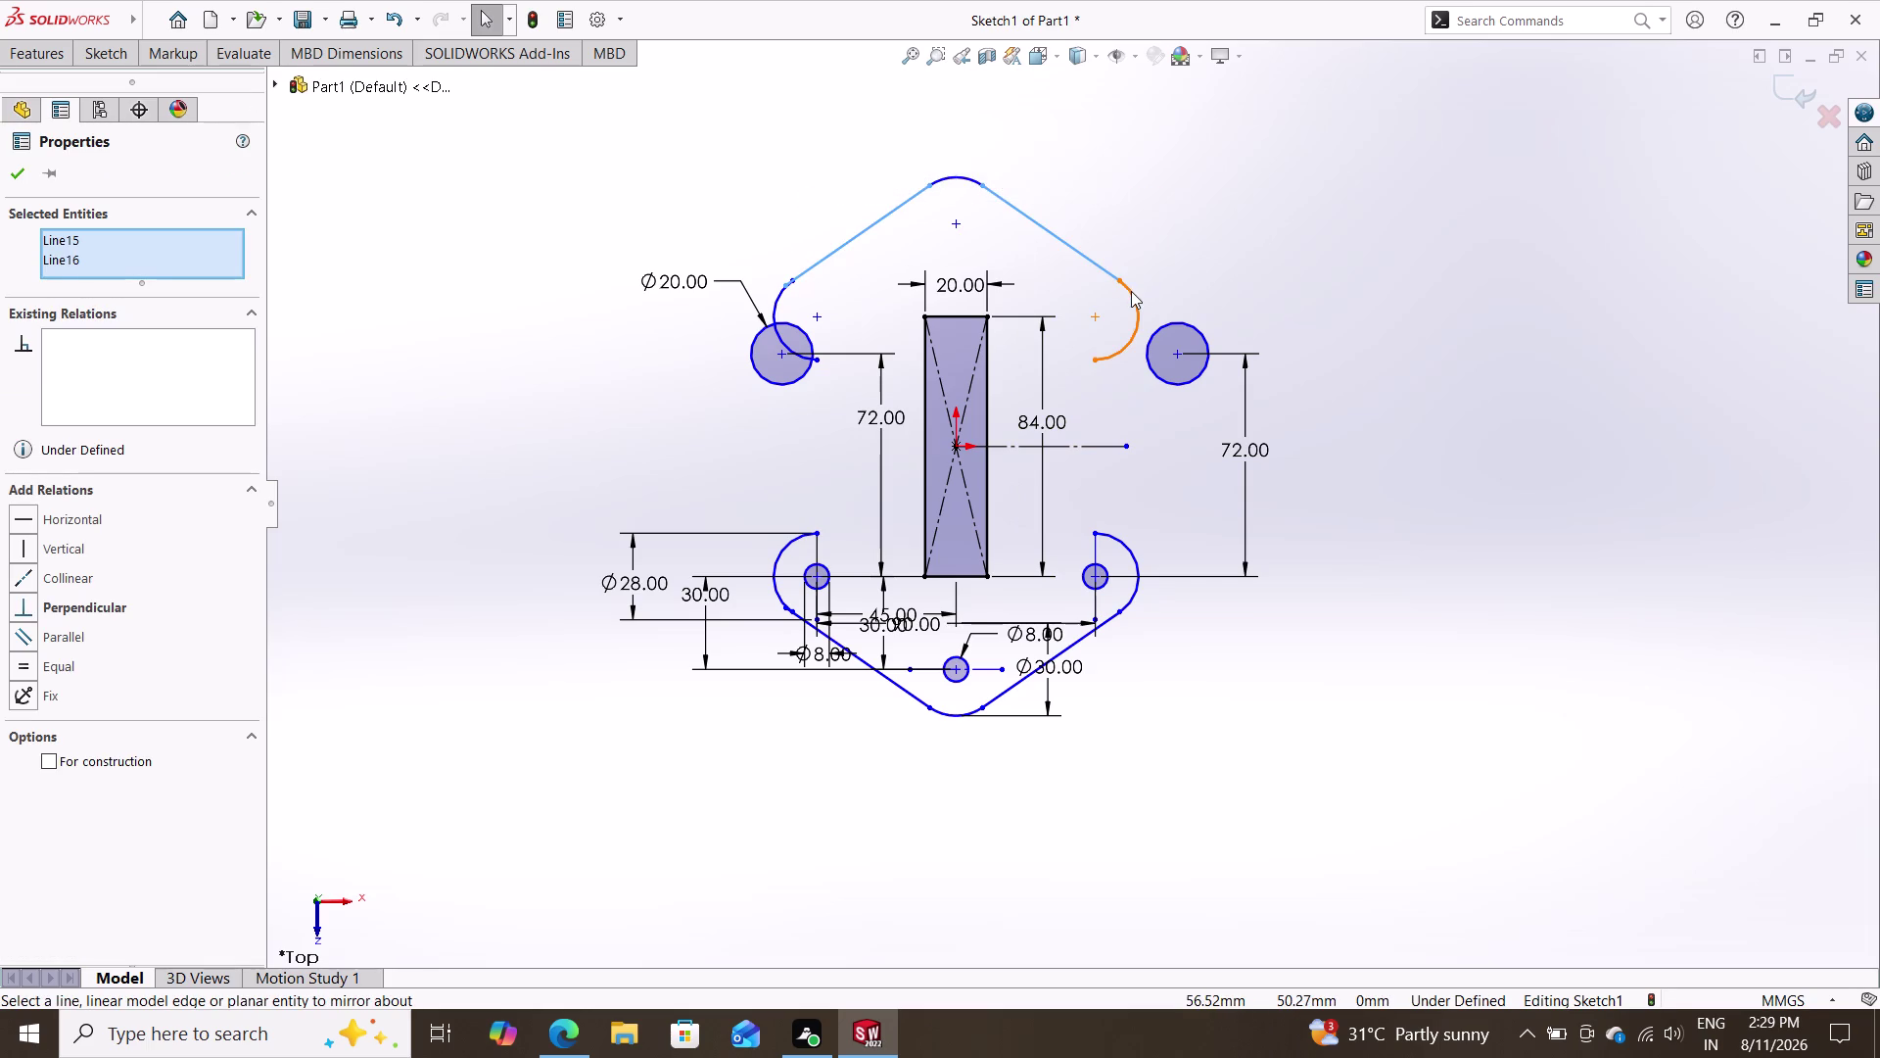
click(773, 310)
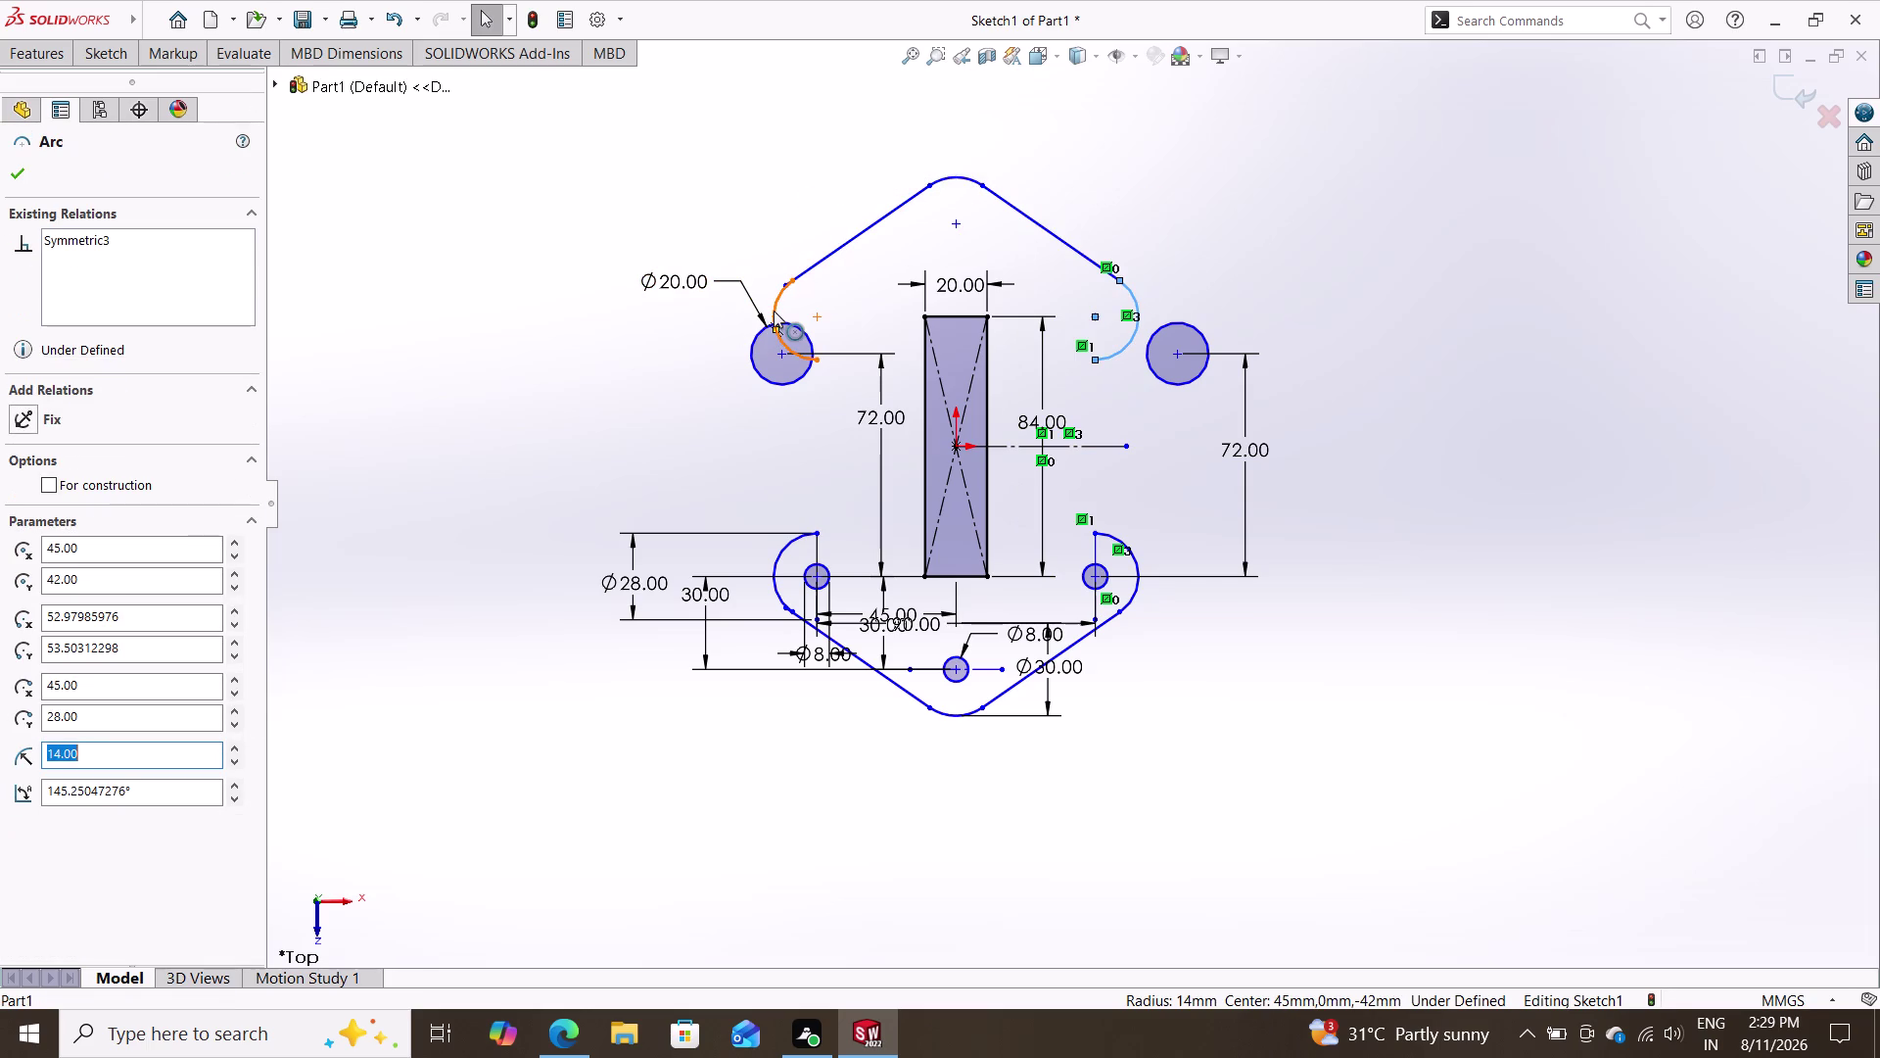
click(841, 247)
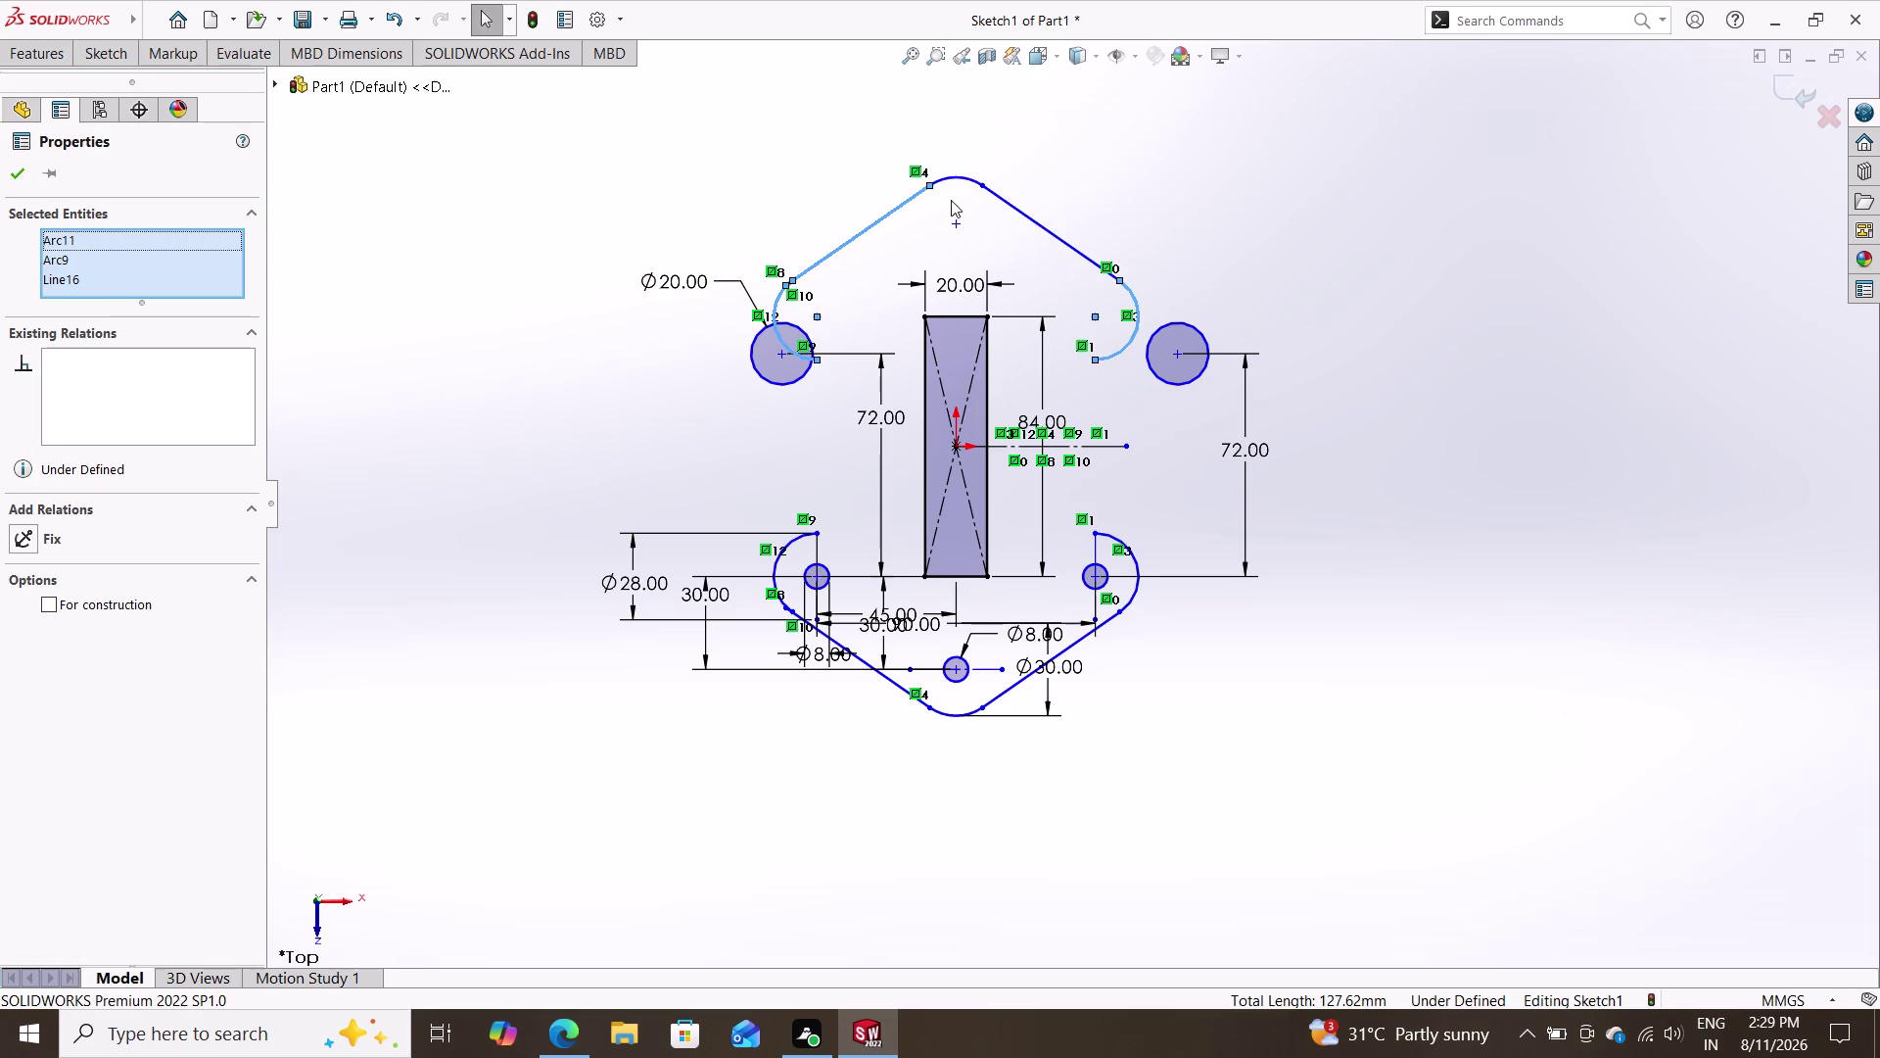
click(963, 177)
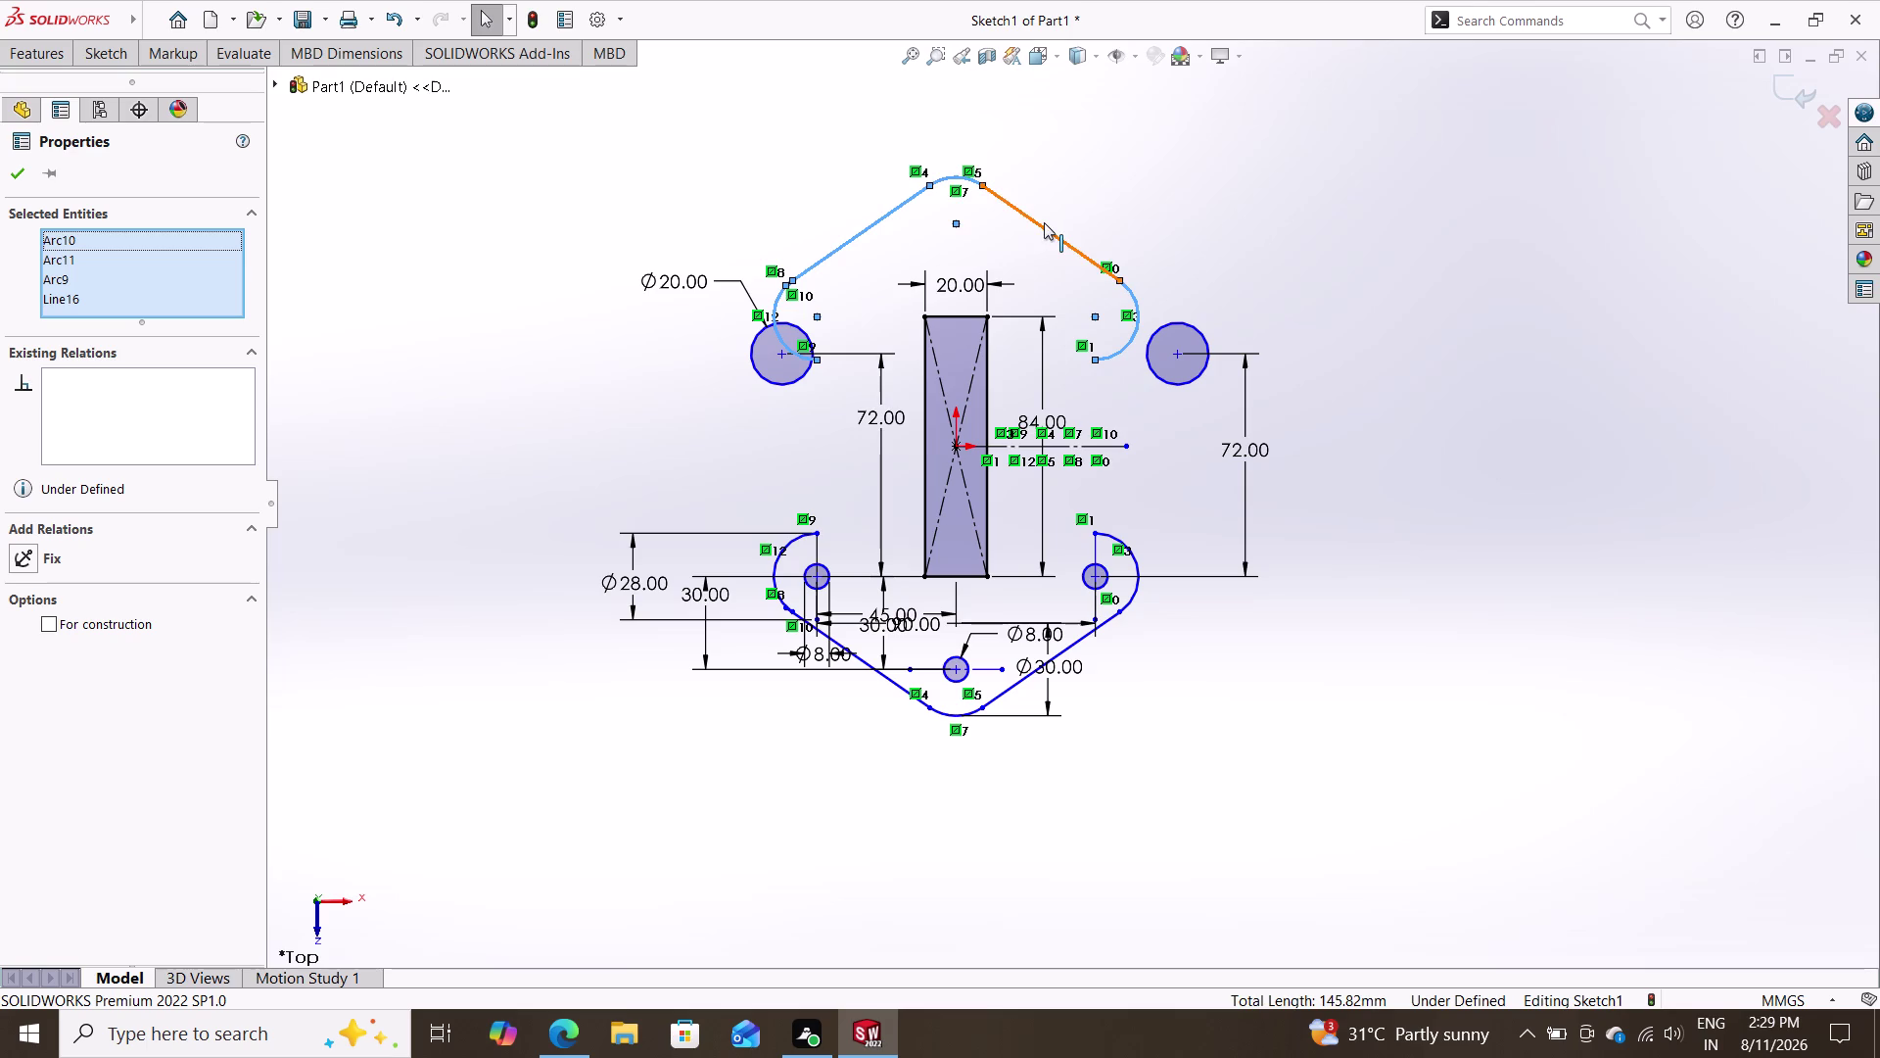
click(1044, 222)
key(Delete)
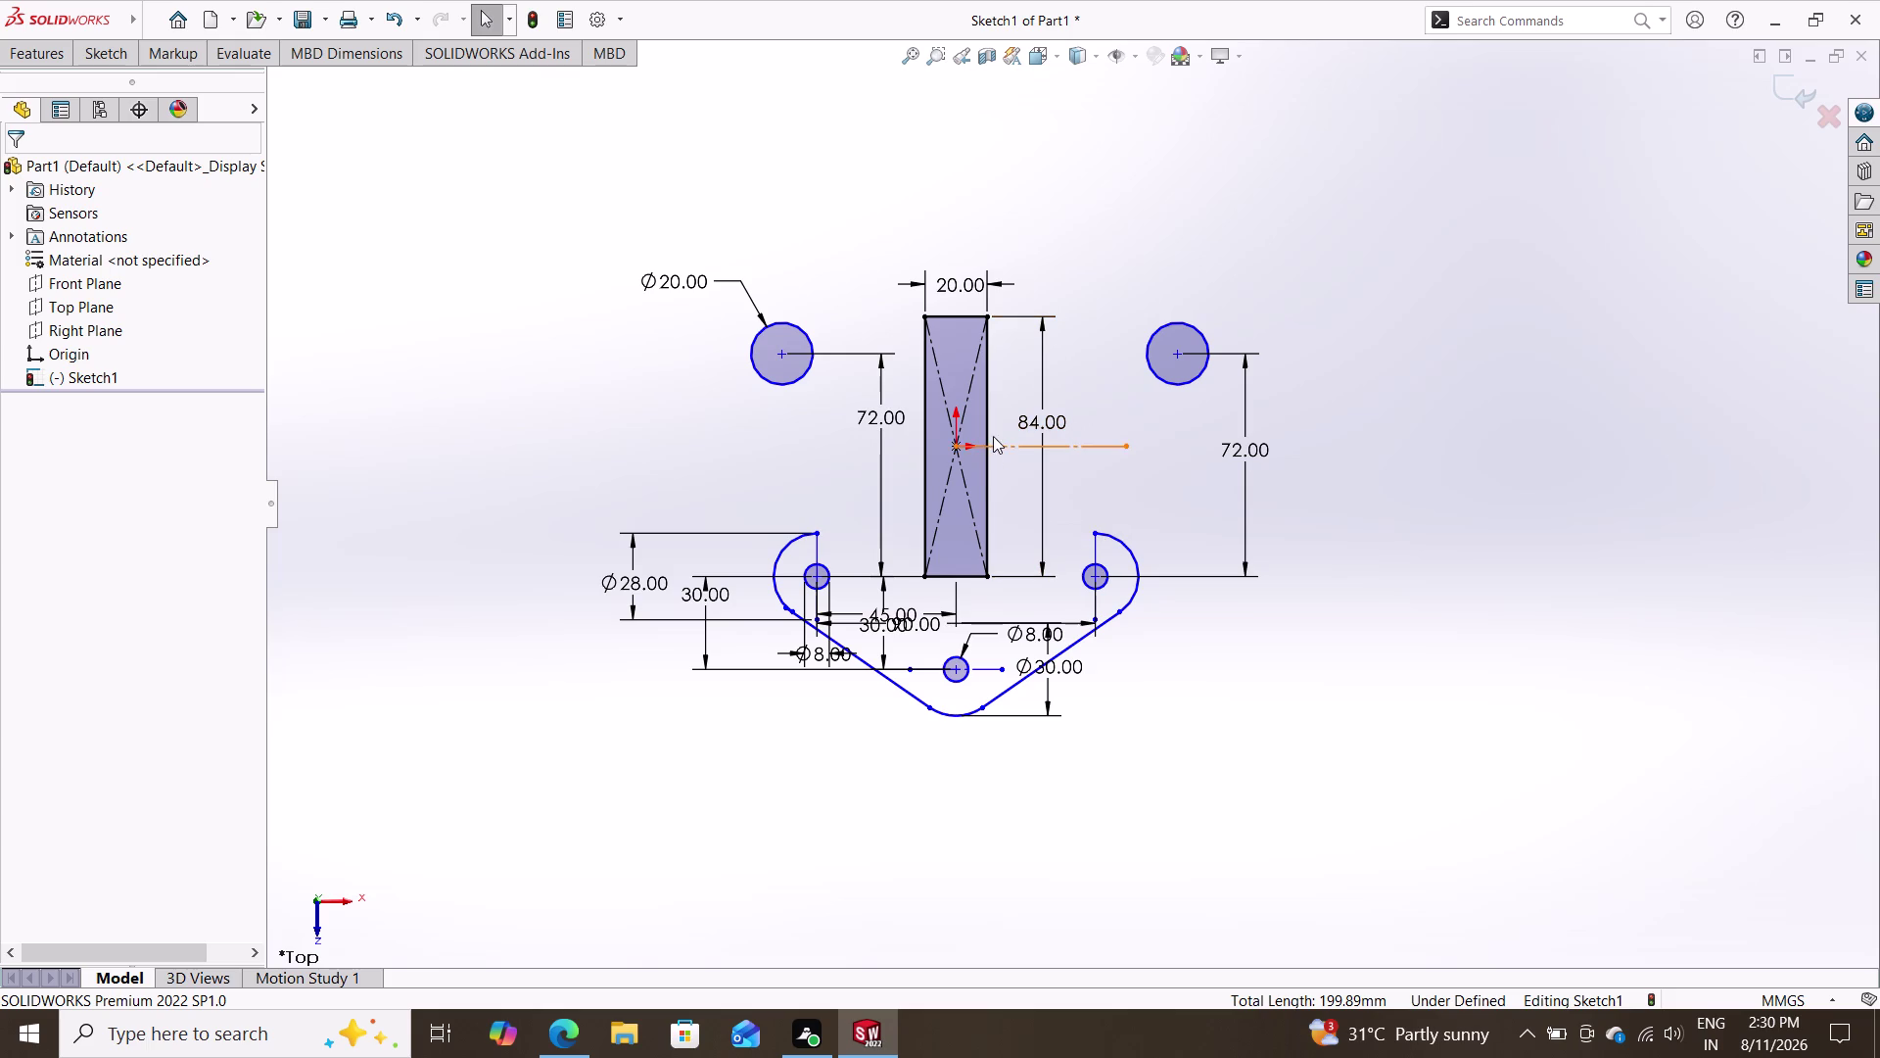
scroll(up, 3)
scroll(down, 3)
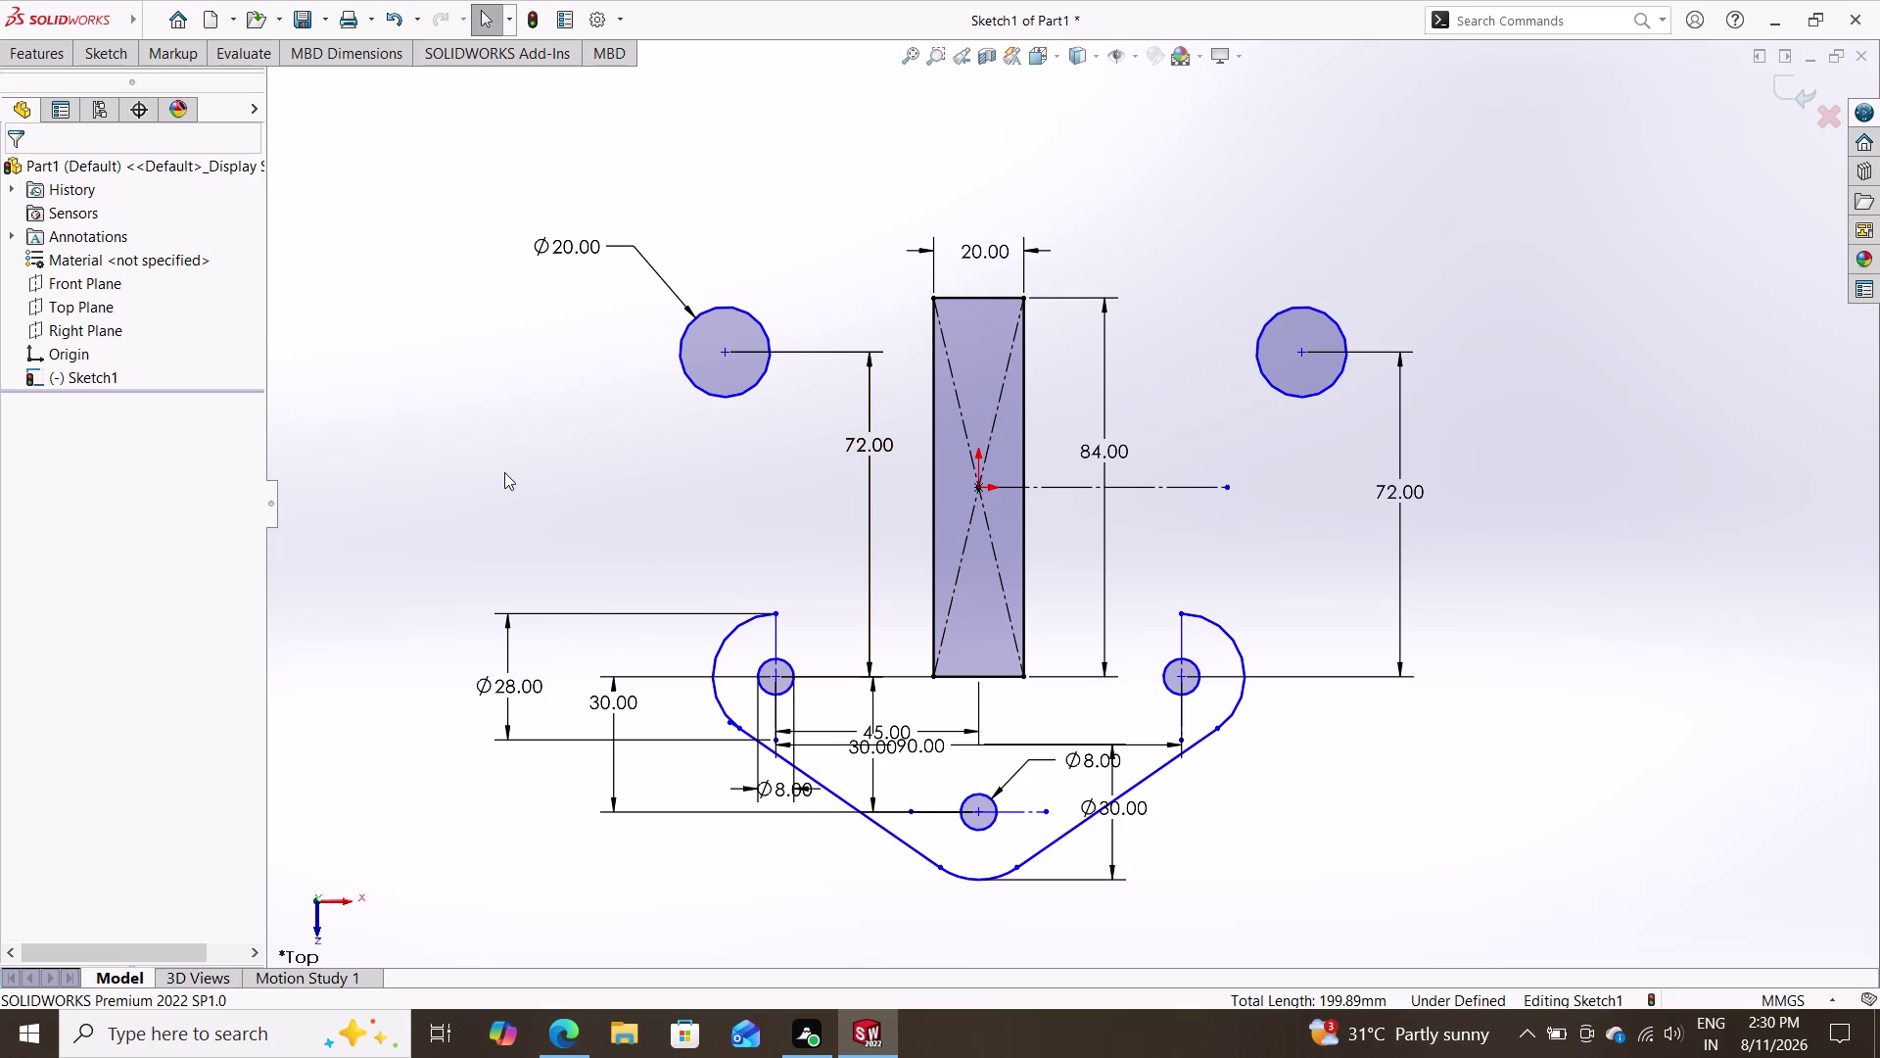
click(121, 52)
click(225, 82)
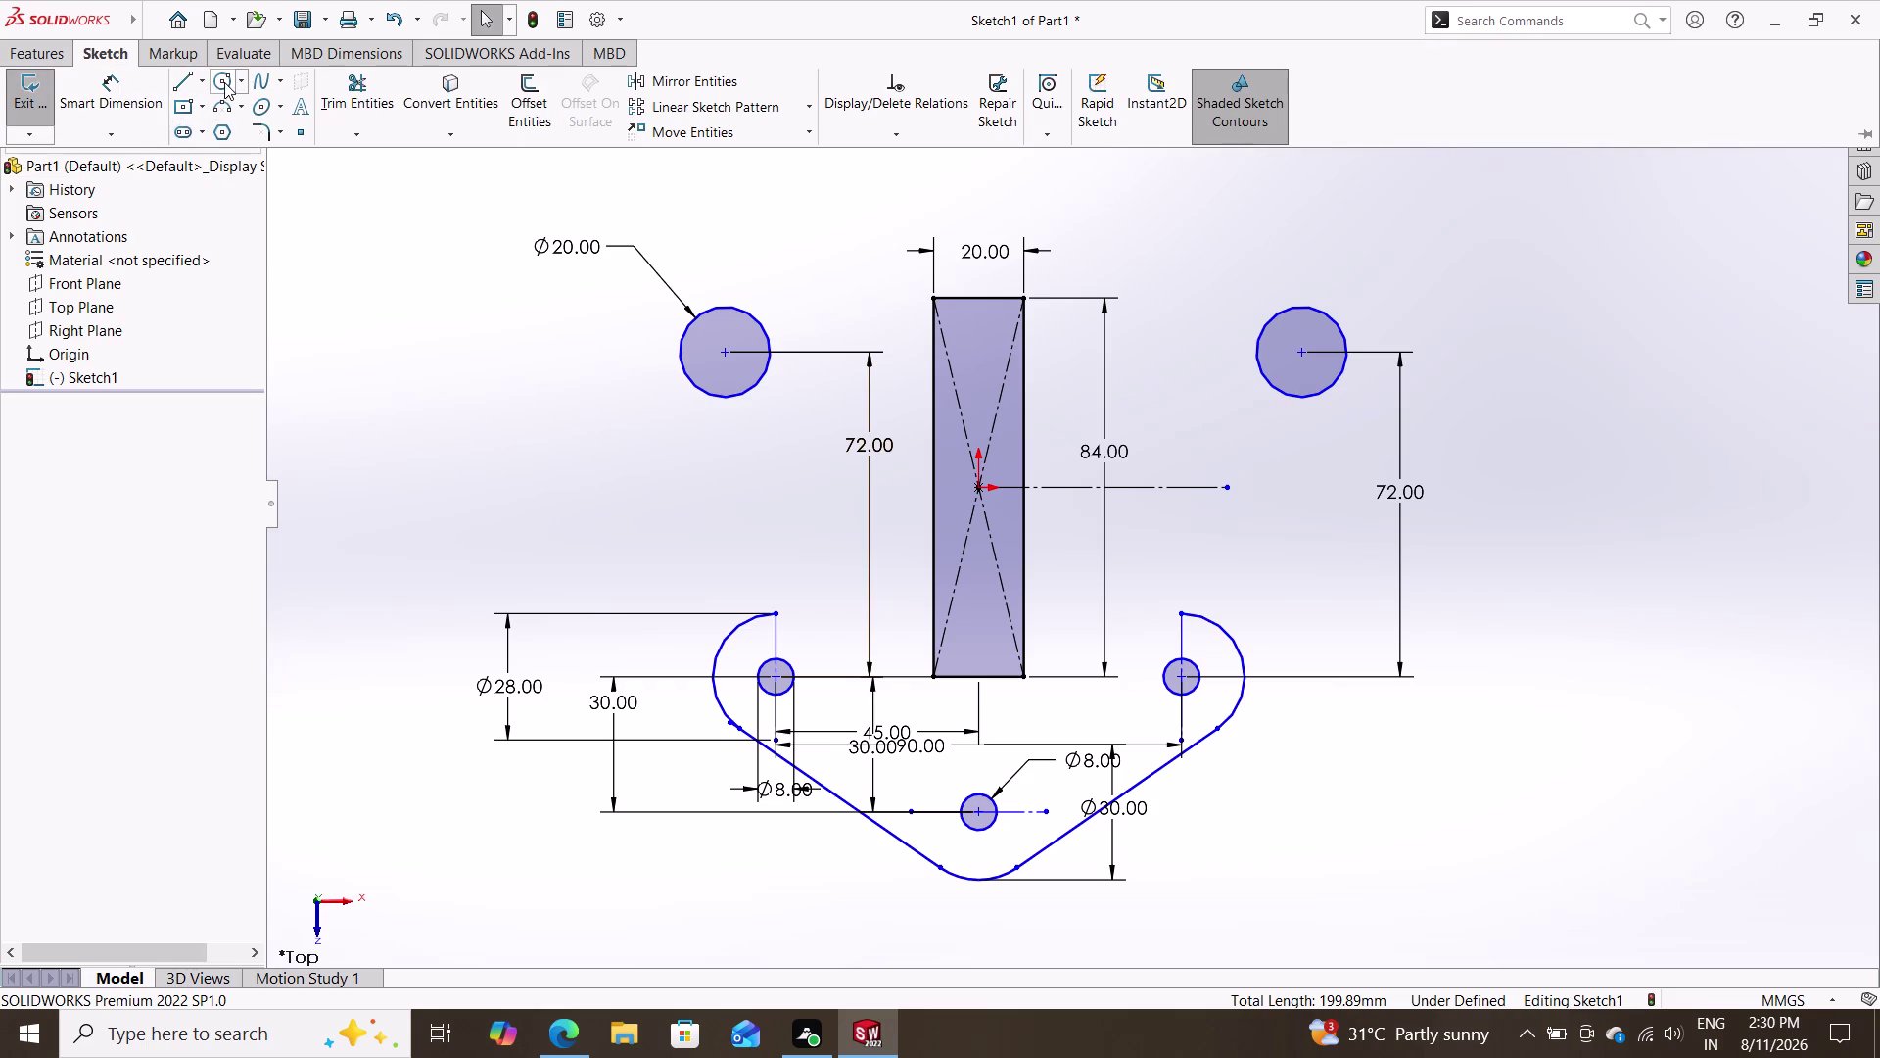
Draw larger concentric outer circles around the left and right top rings.
click(724, 352)
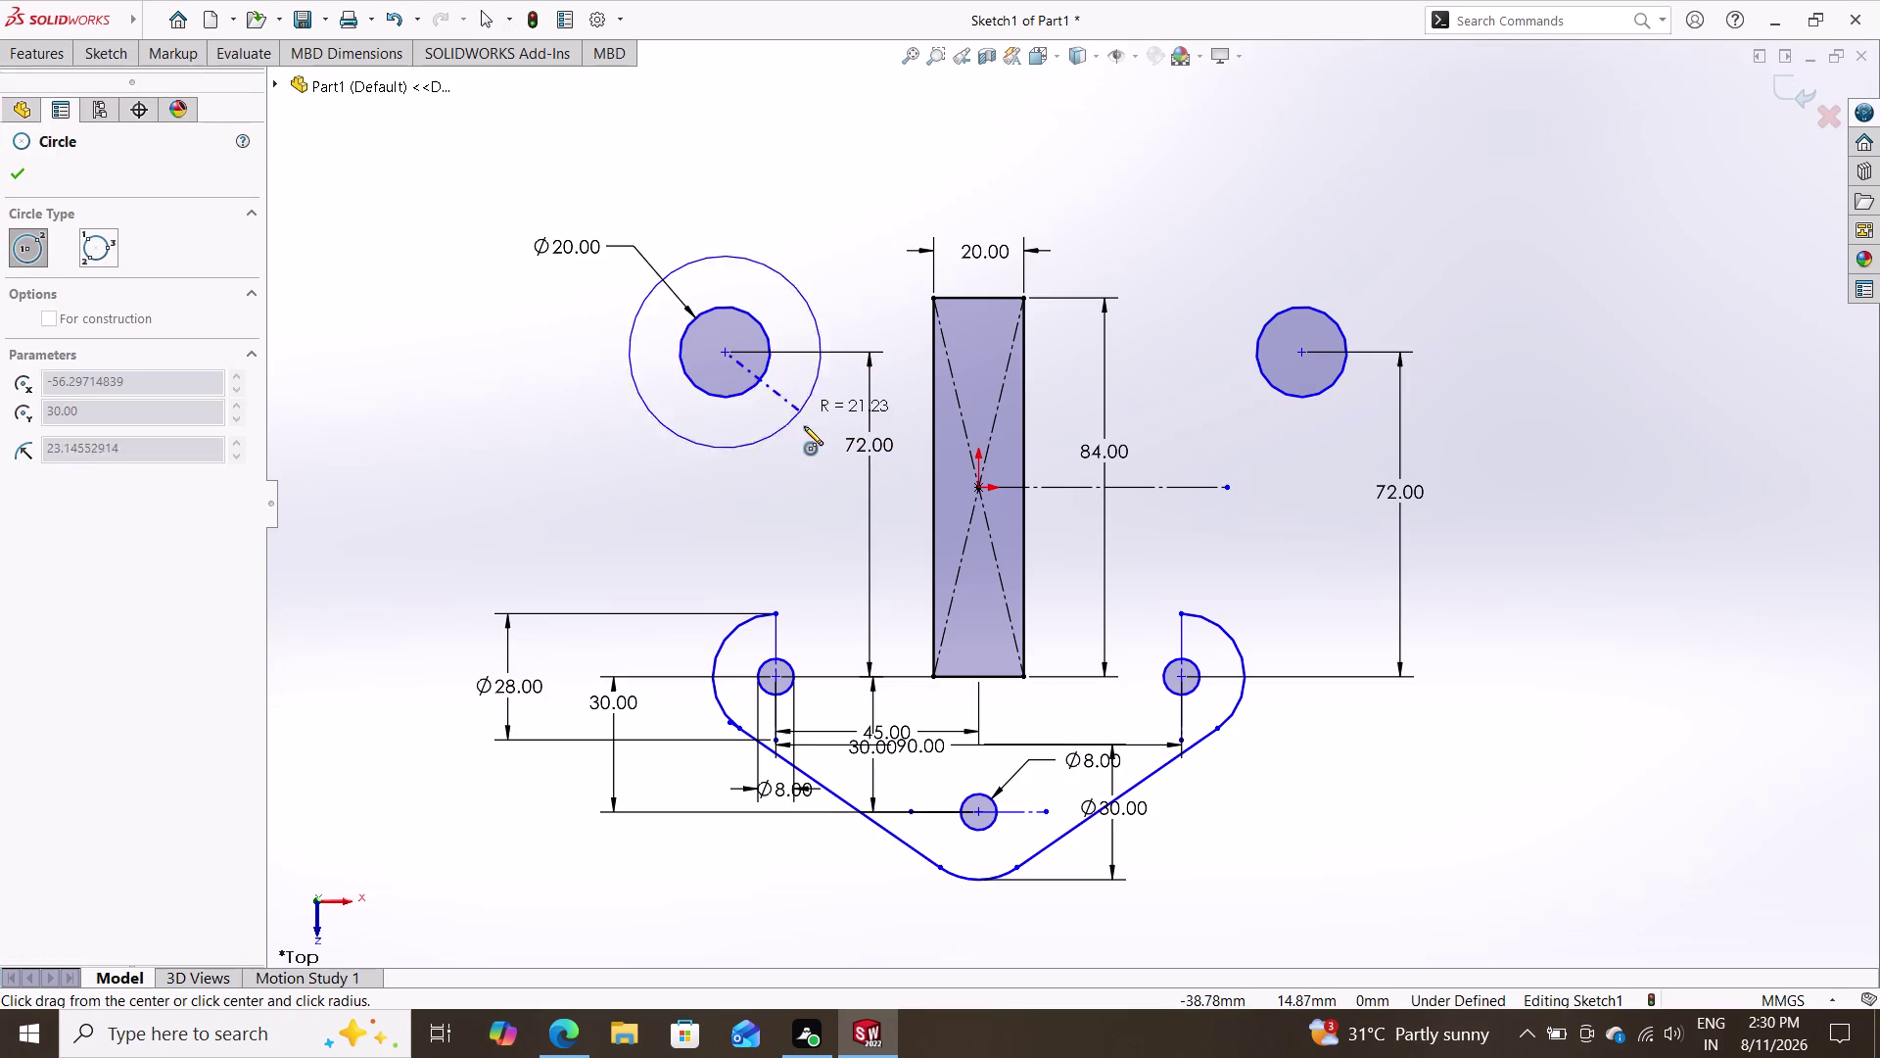
click(788, 441)
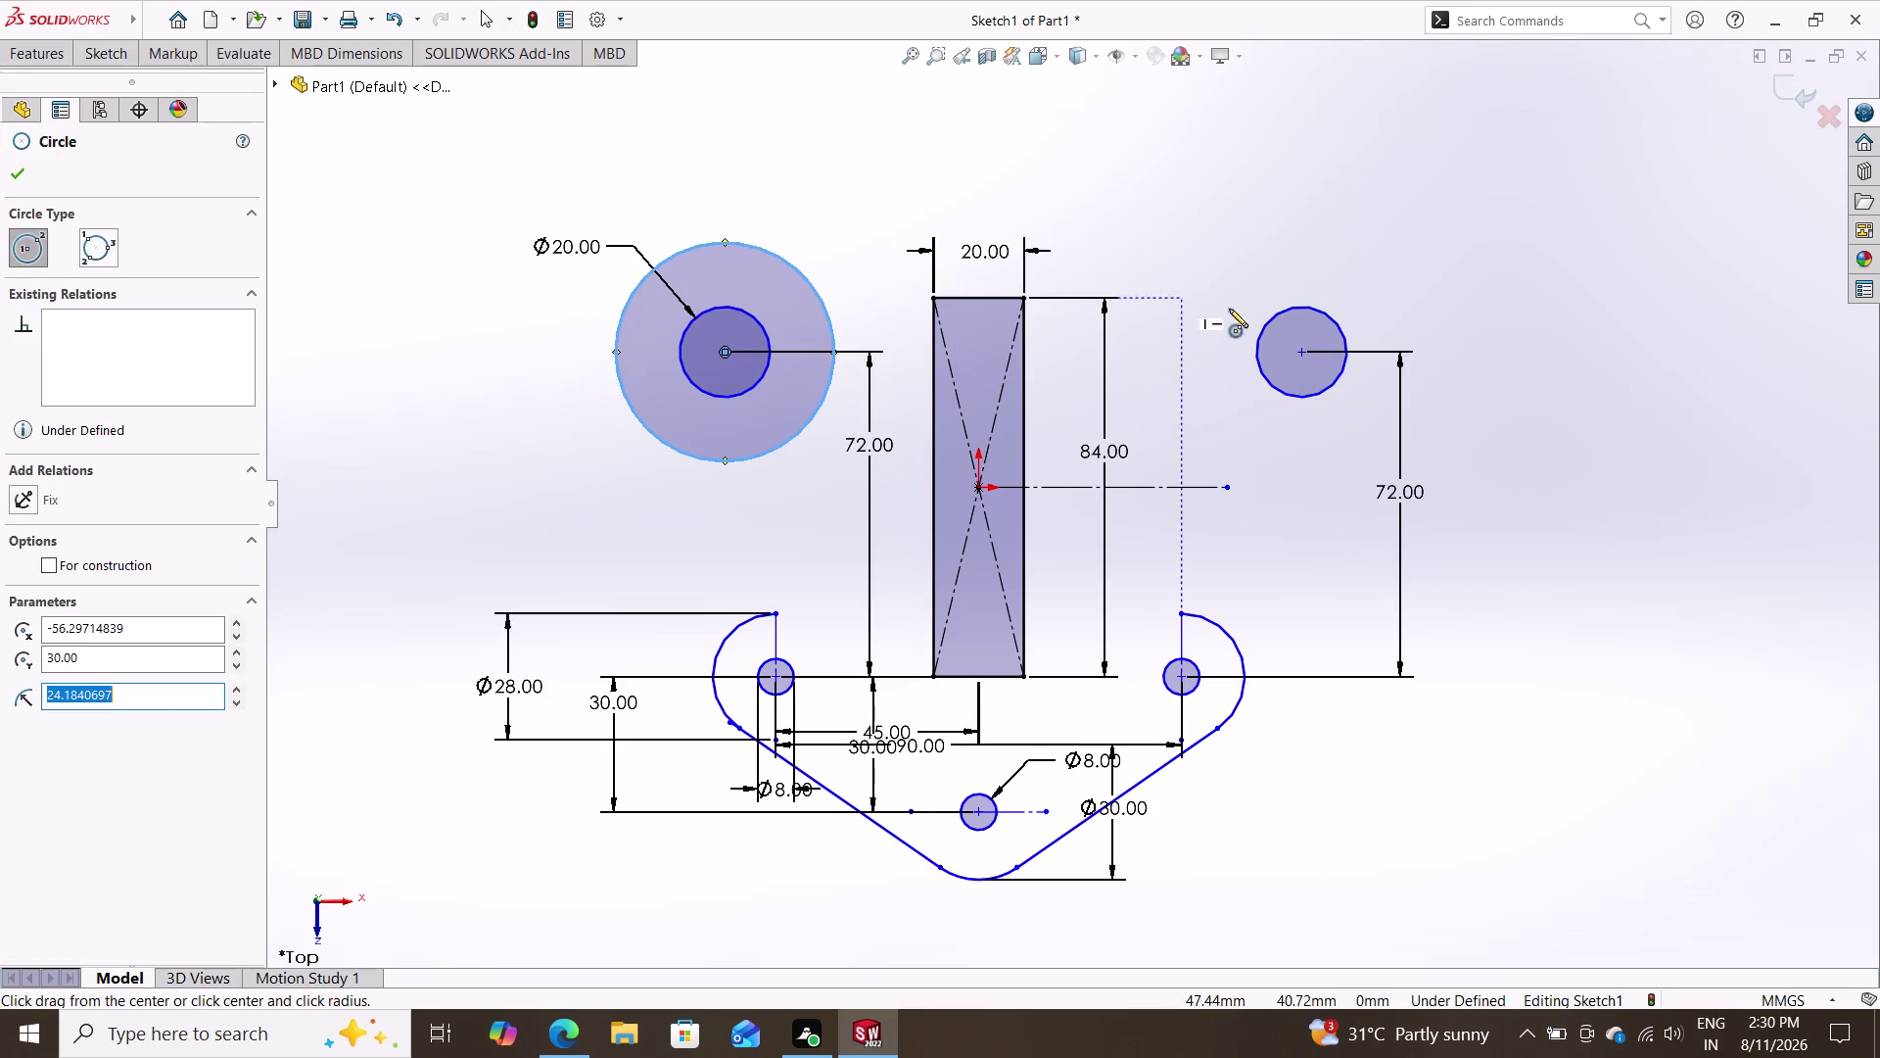
click(1303, 348)
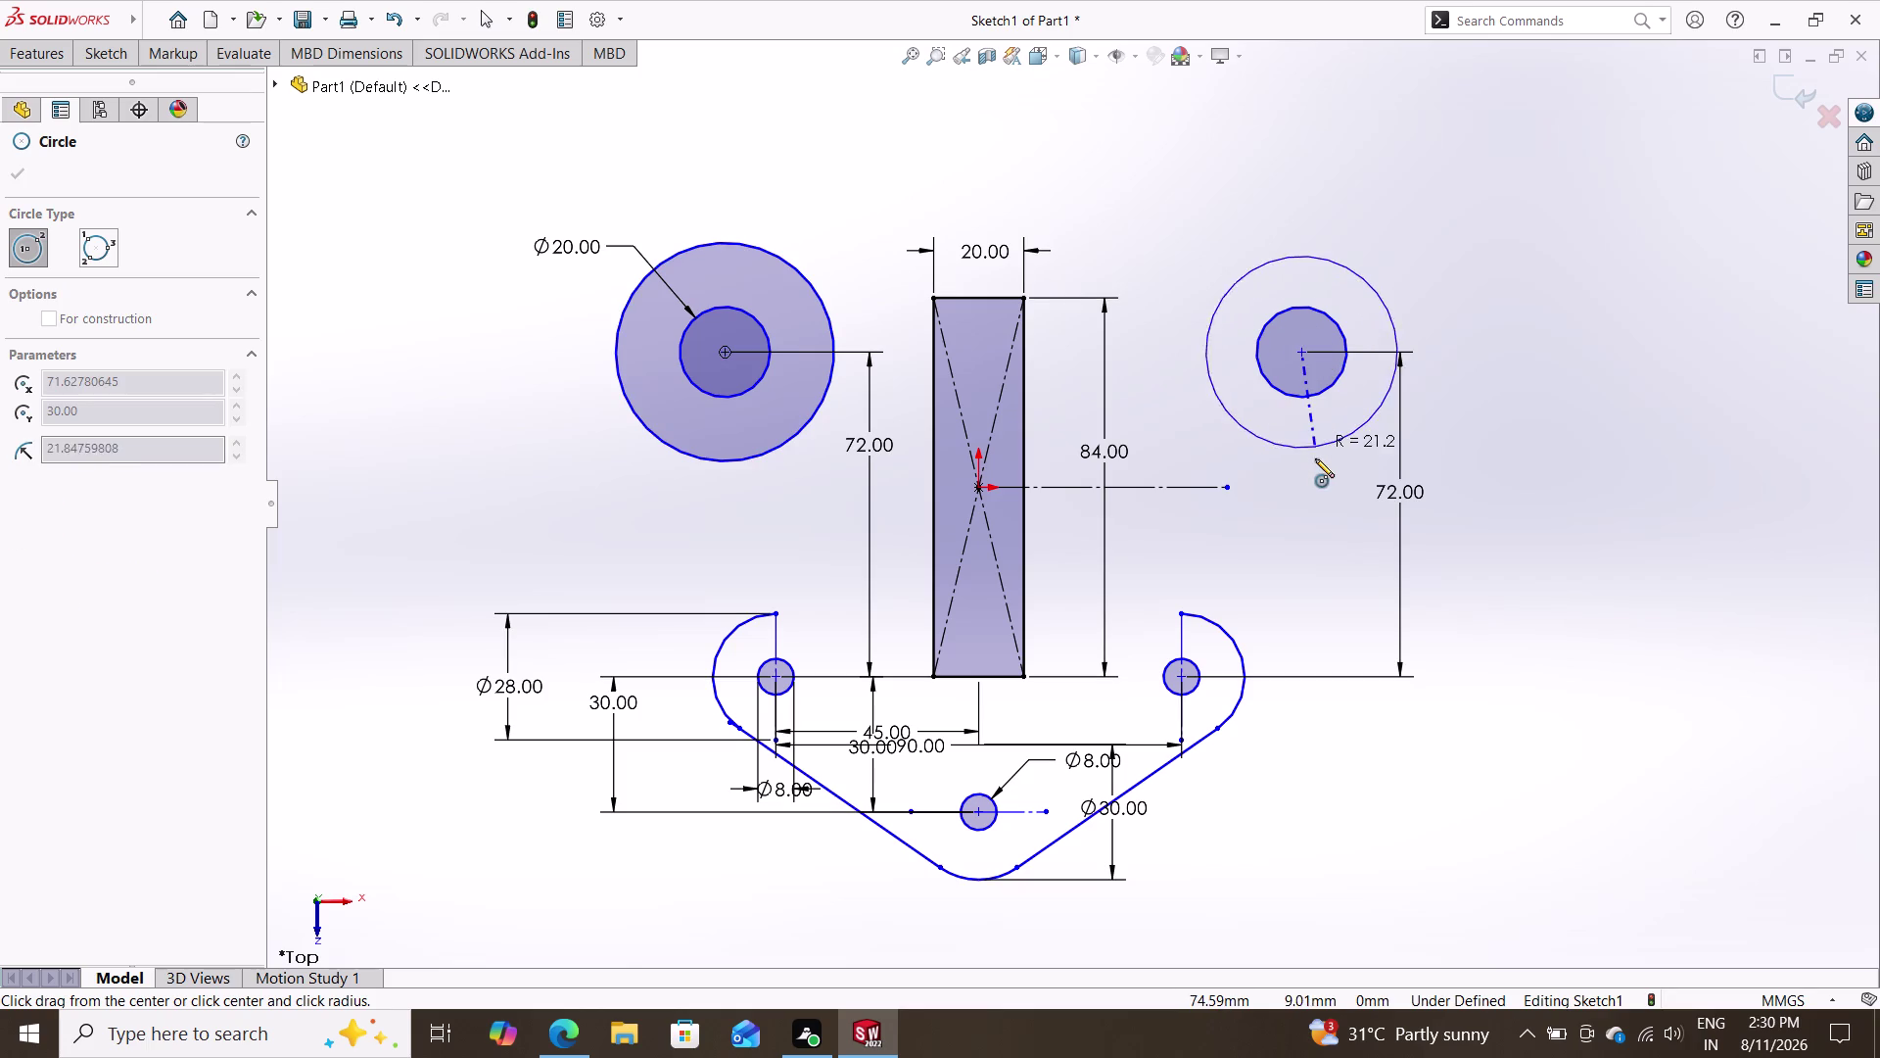
click(1255, 417)
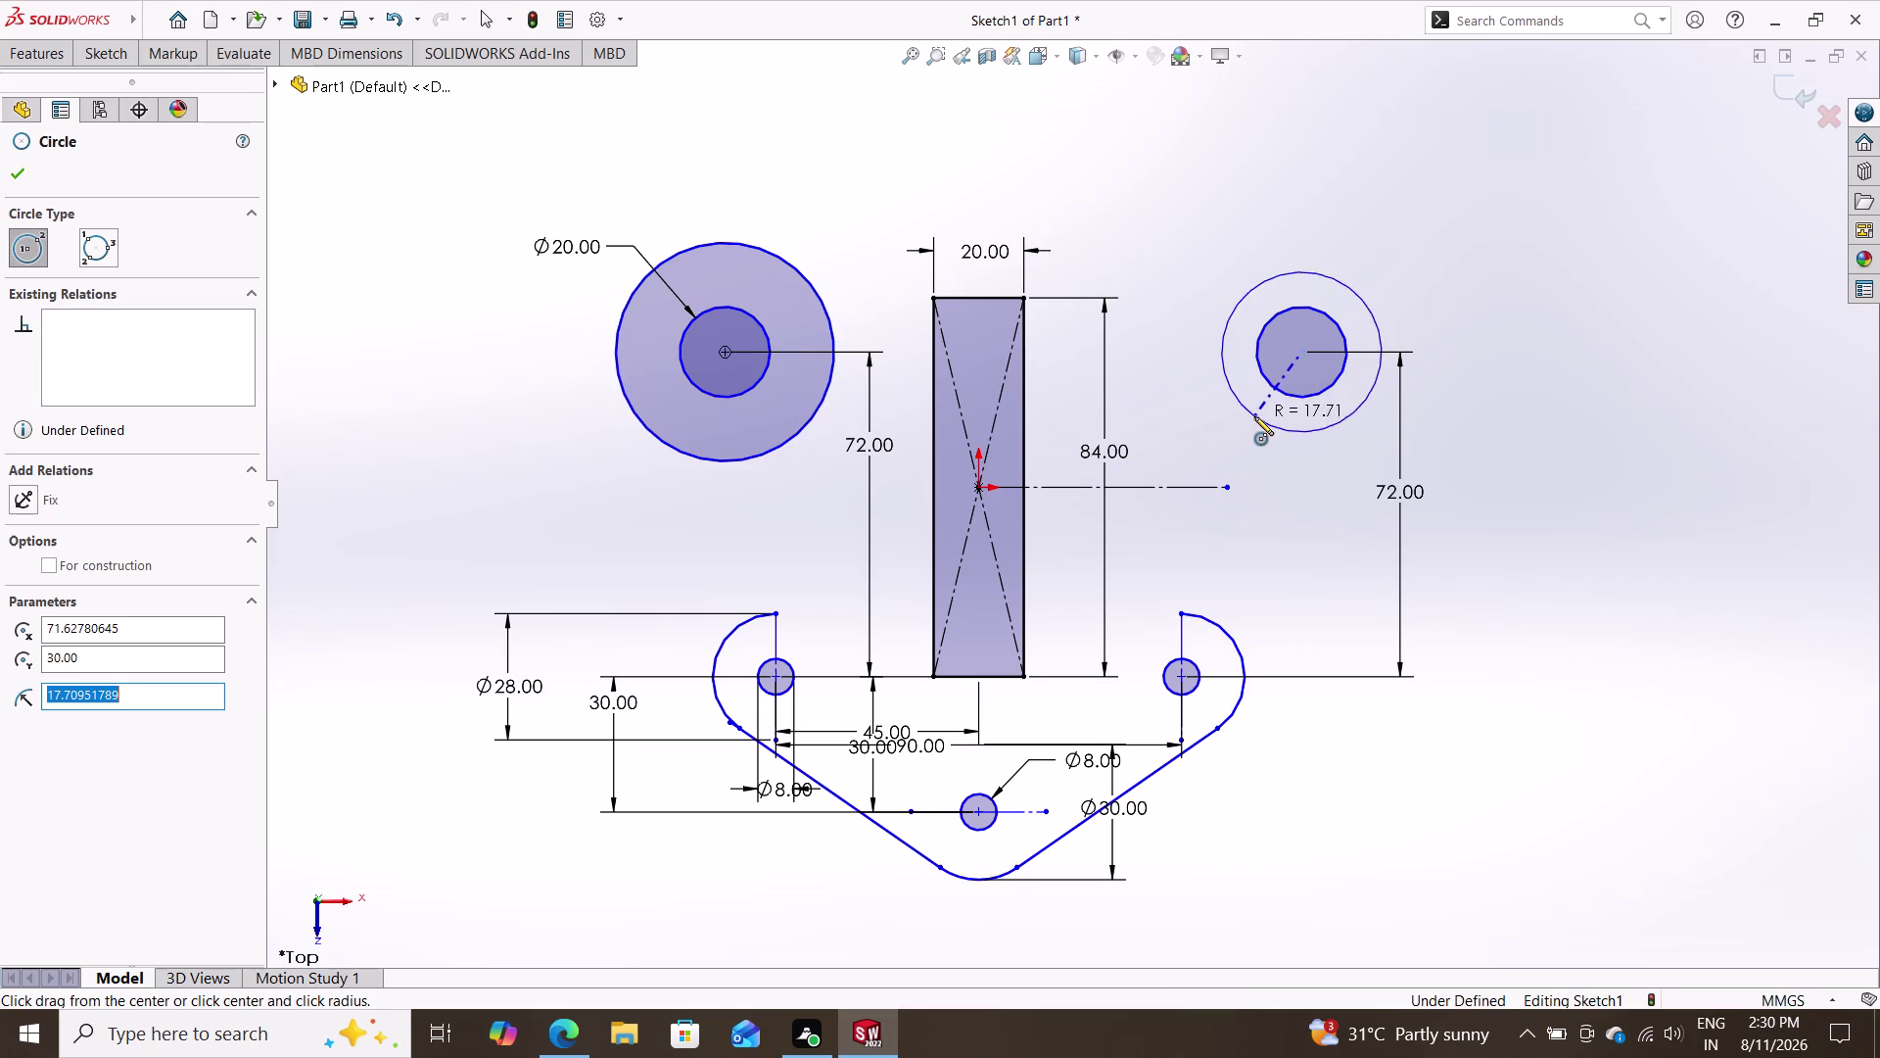
key(Escape)
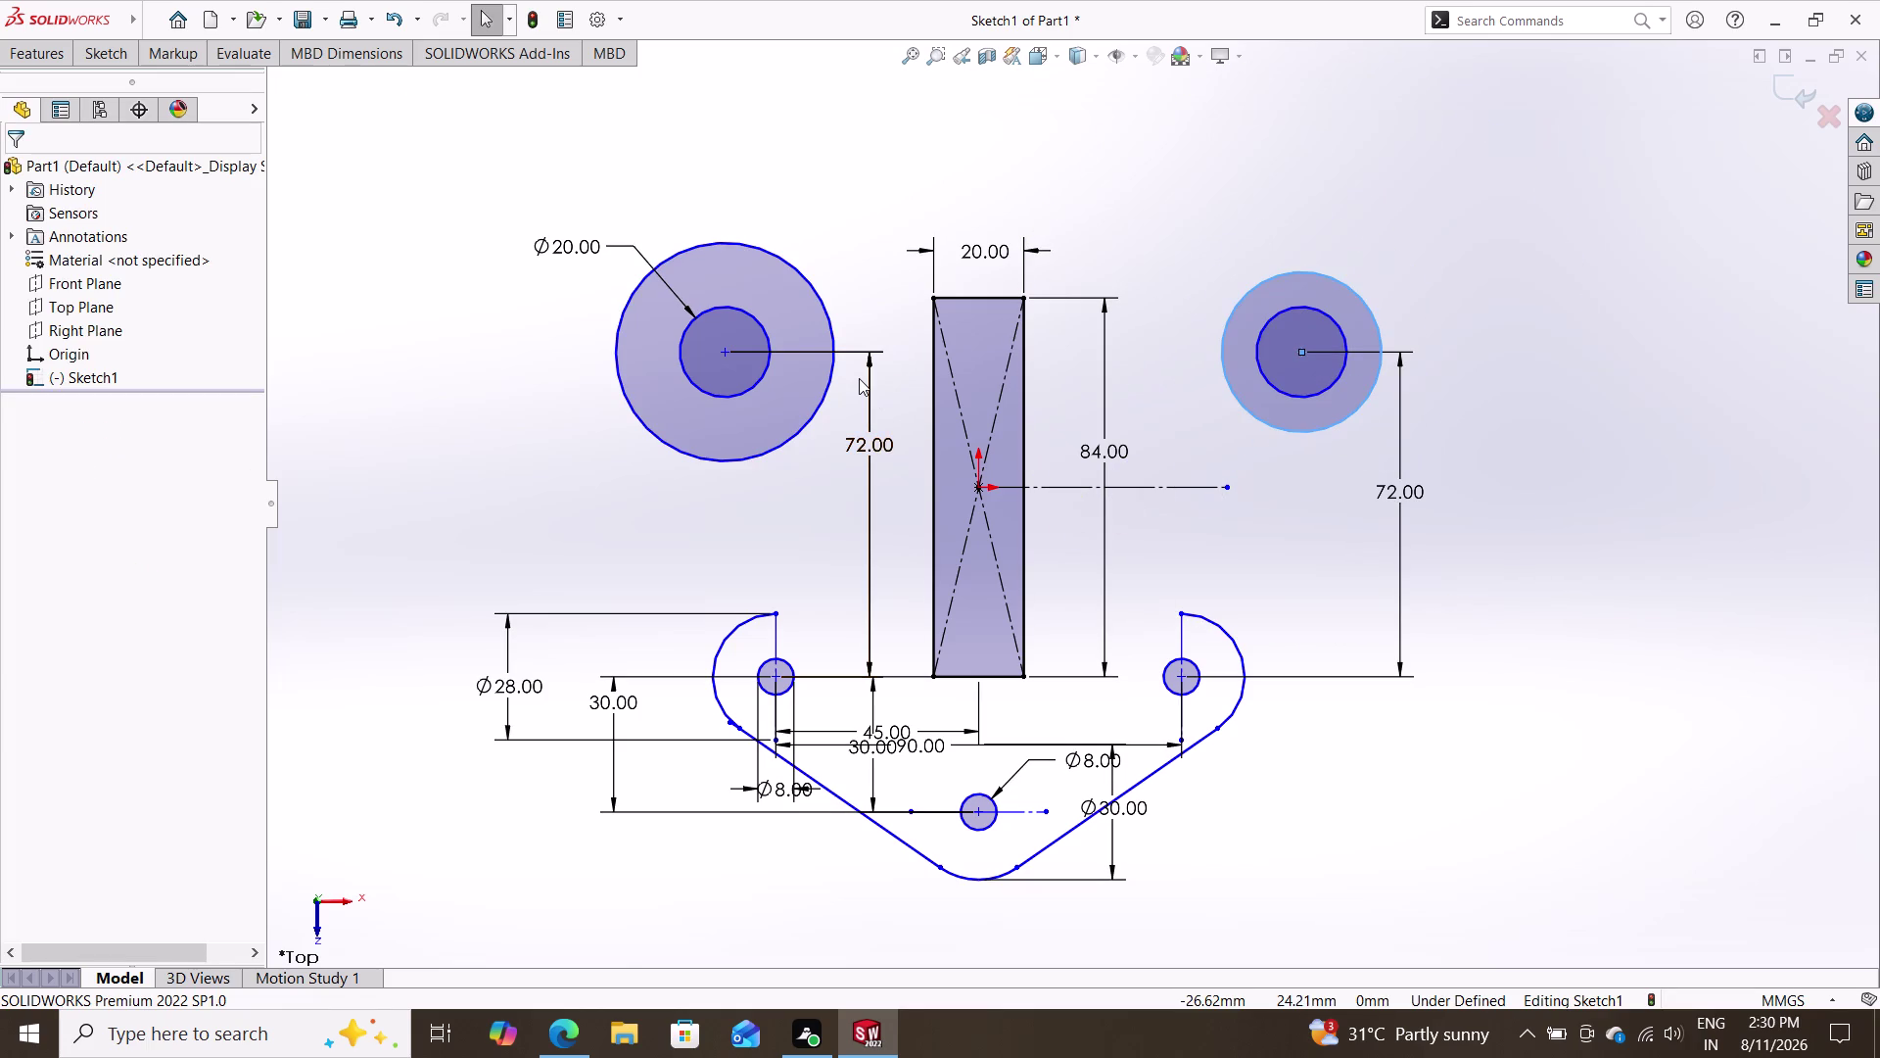
Constrain the two outer ring circles with an Equal relation.
click(792, 431)
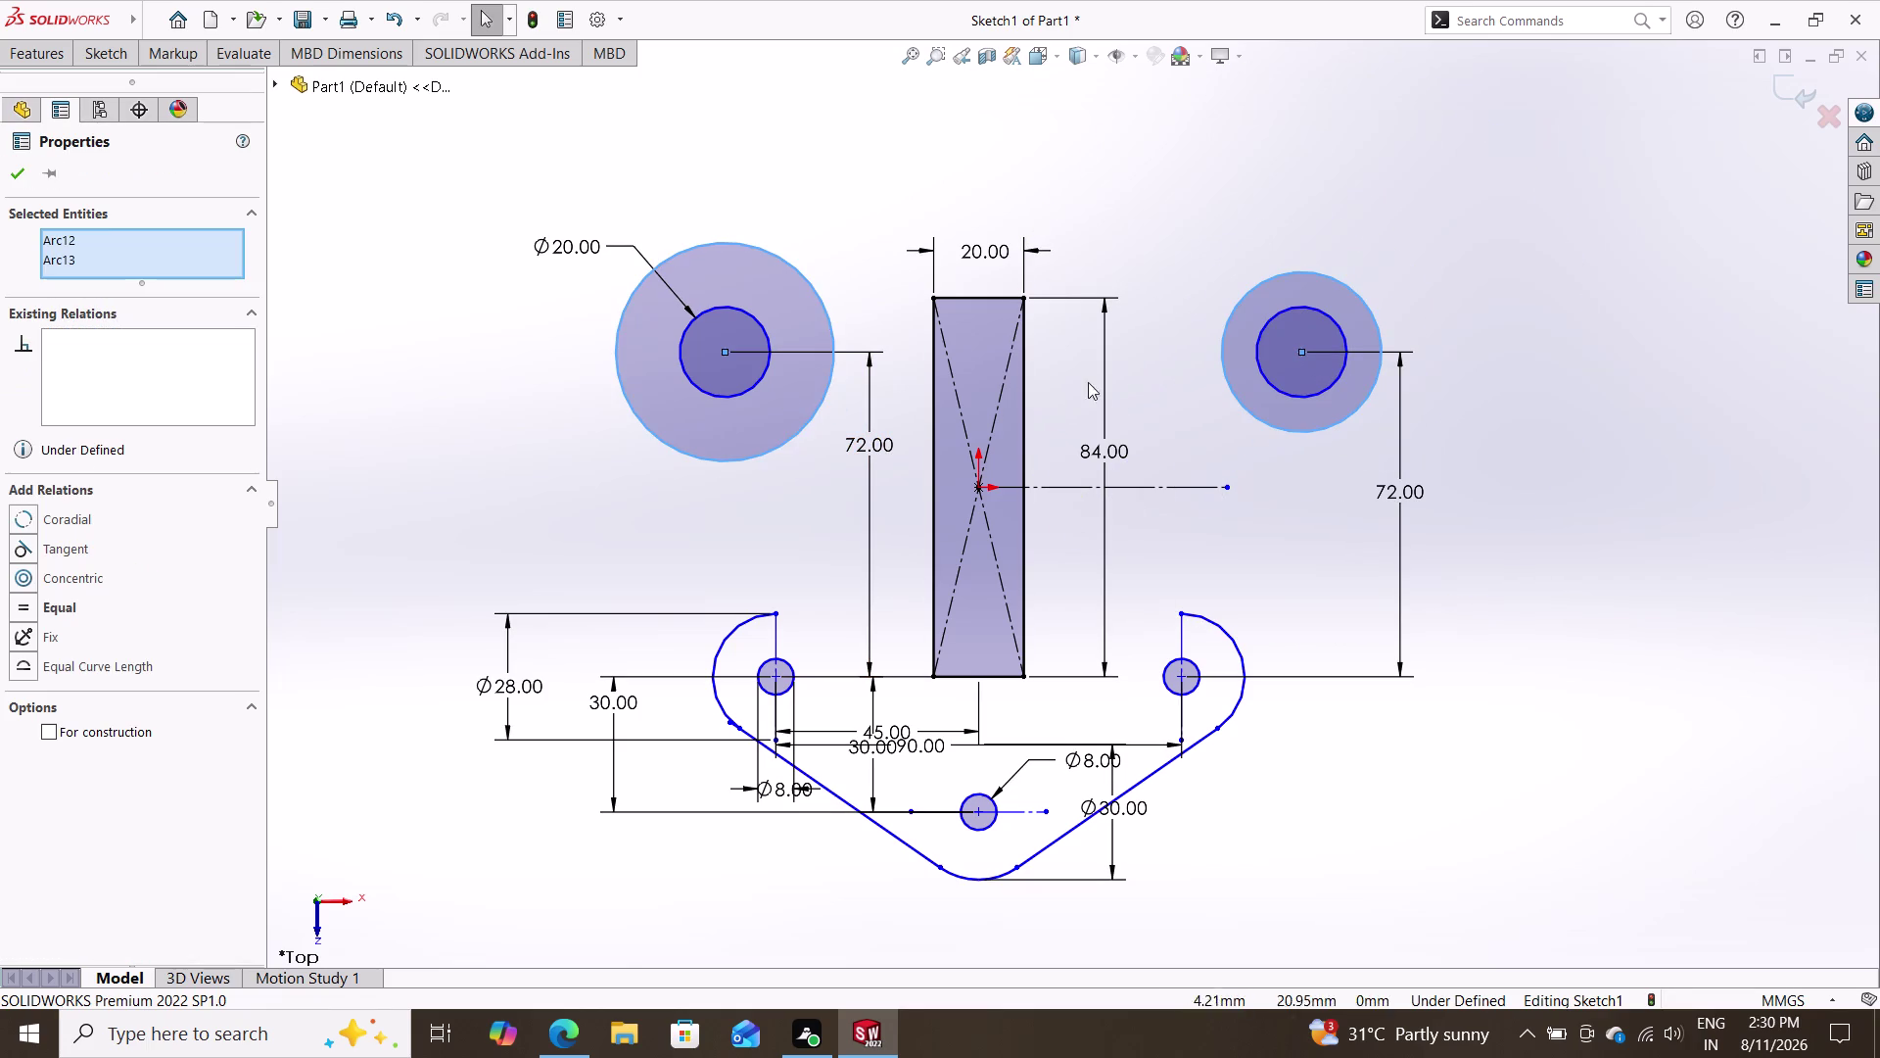
double_click(1246, 412)
click(52, 612)
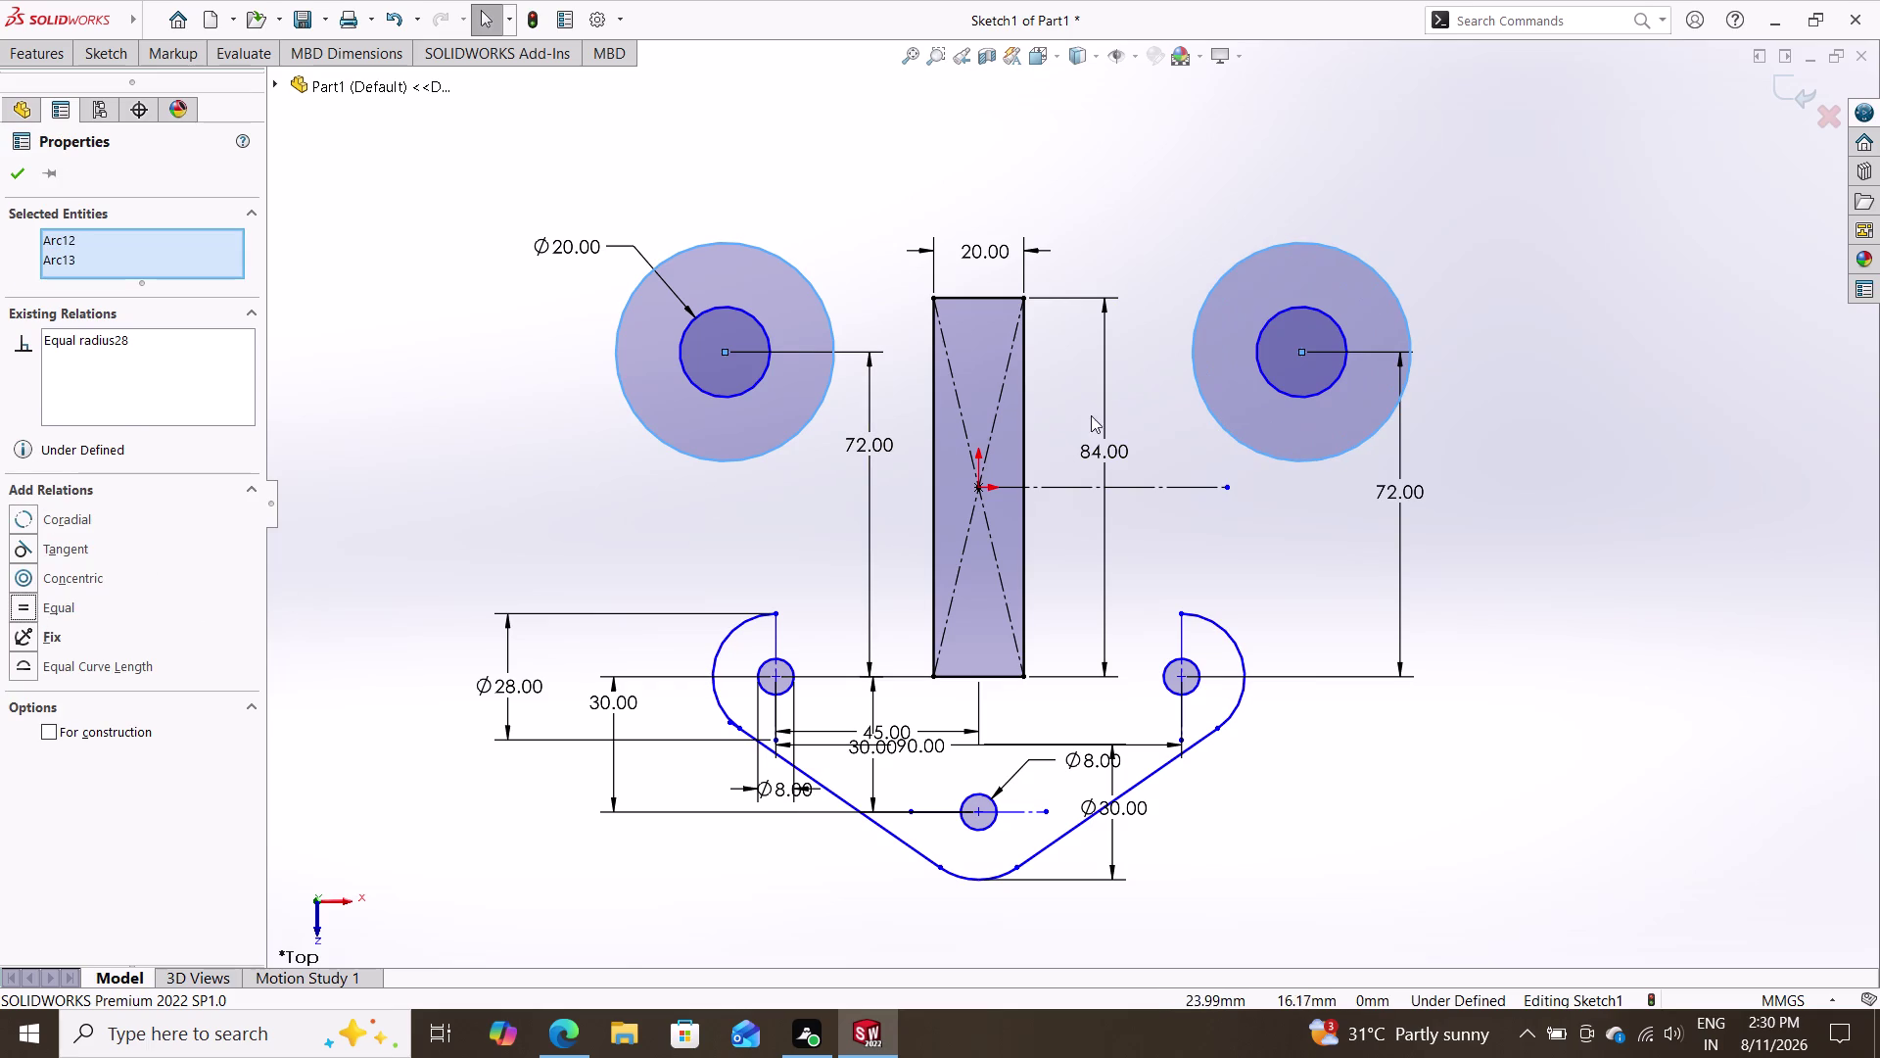
key(Escape)
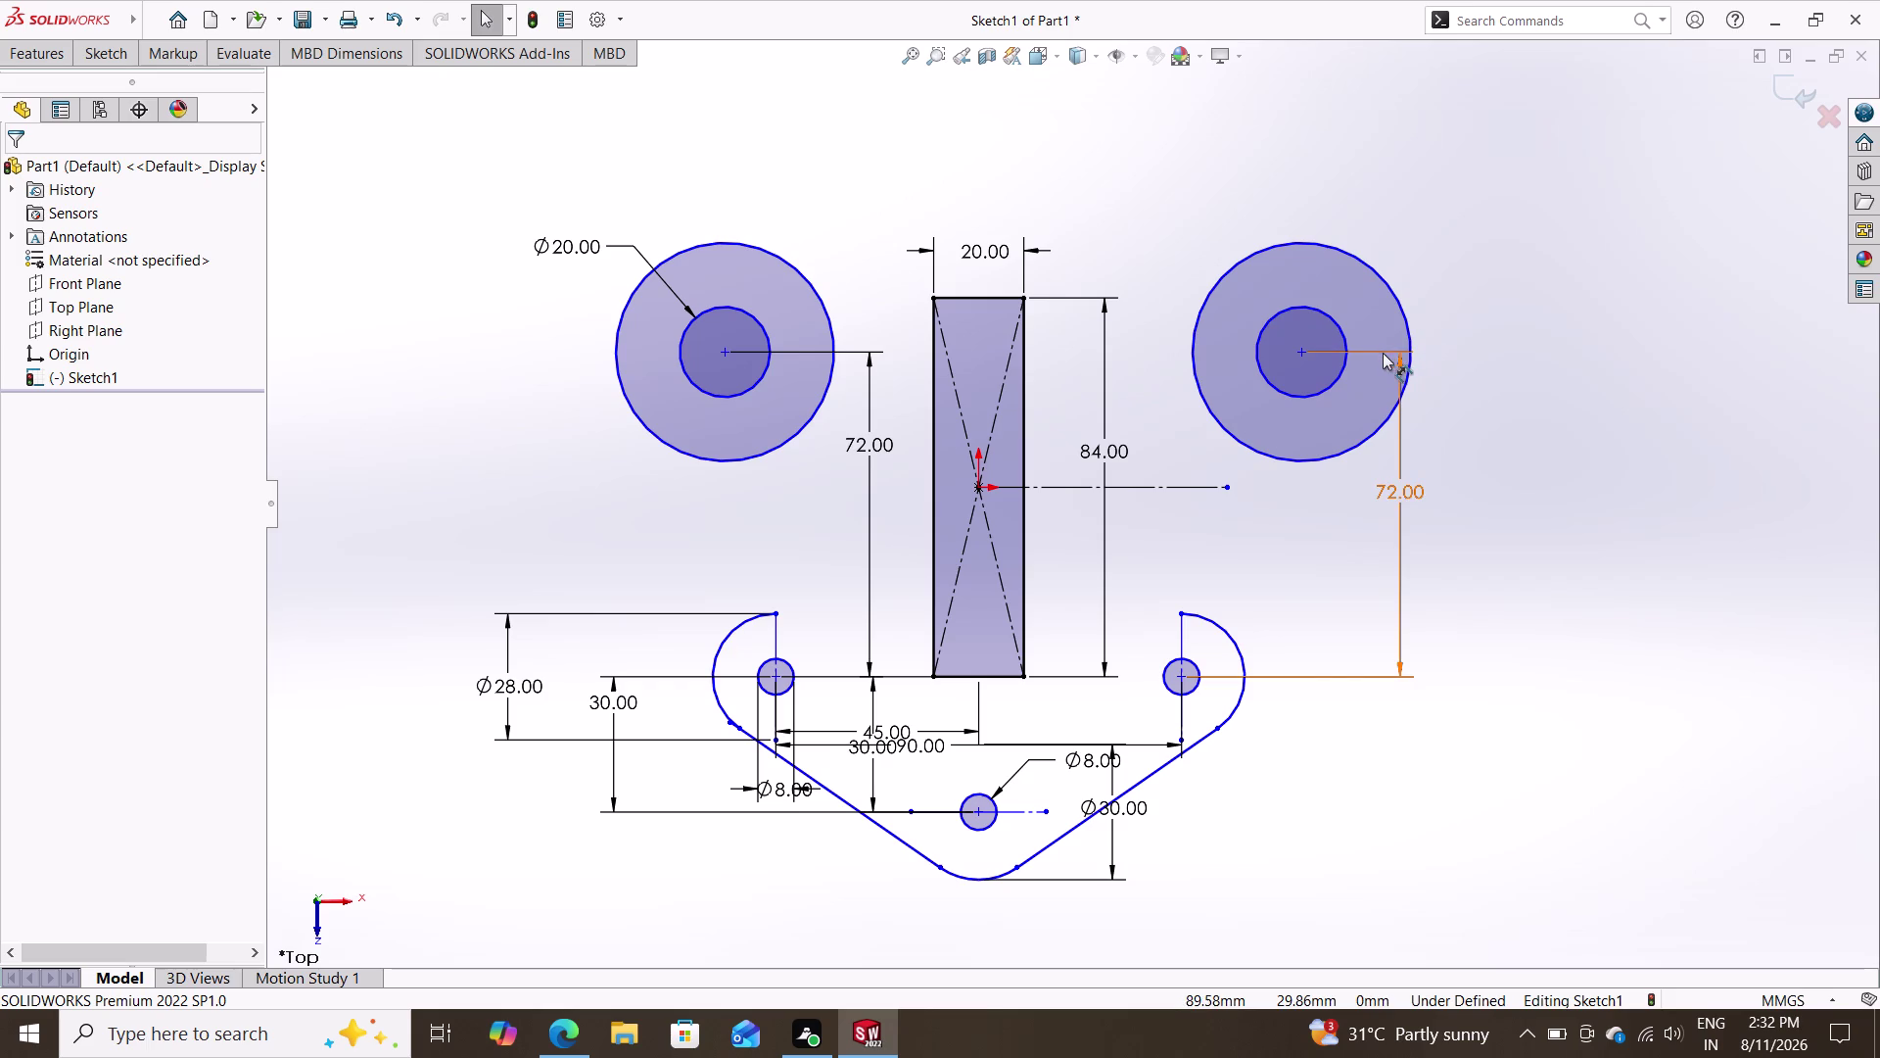
Draw a large circle centred on the vertical axis above the shank.
click(115, 45)
click(220, 88)
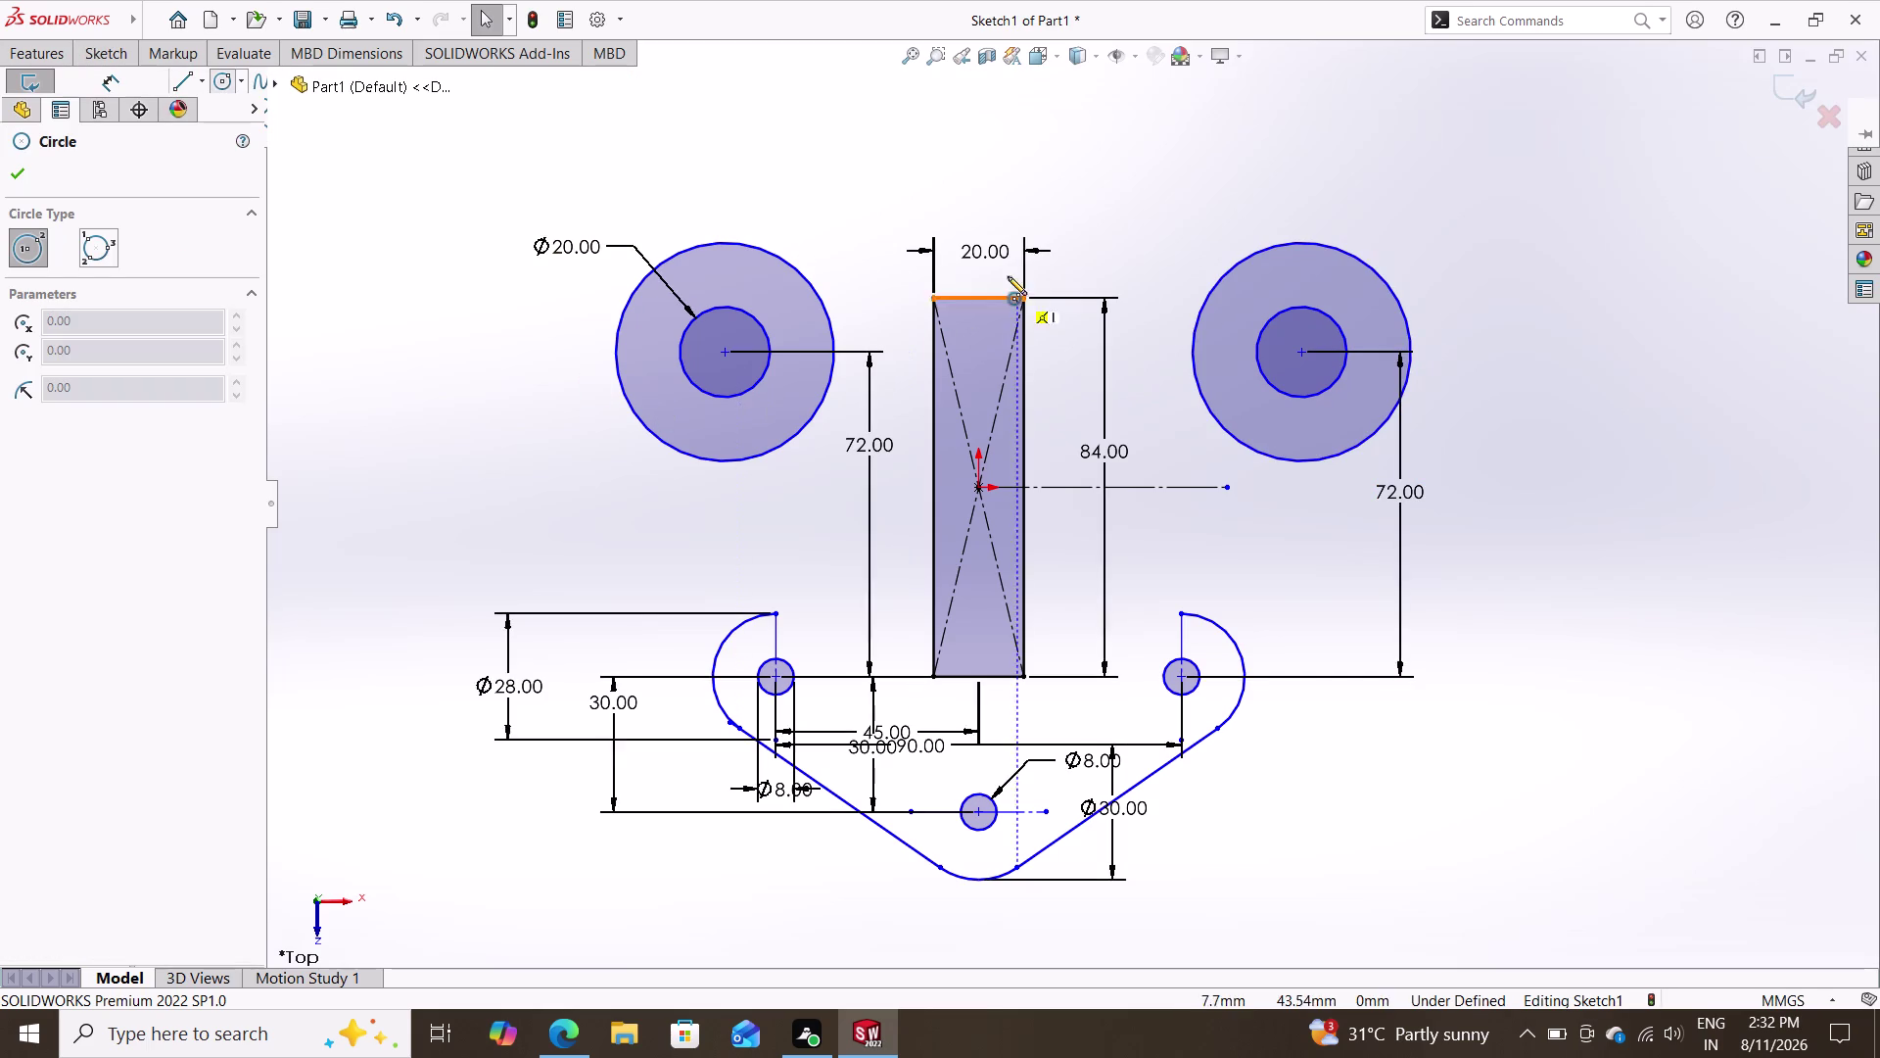
click(984, 191)
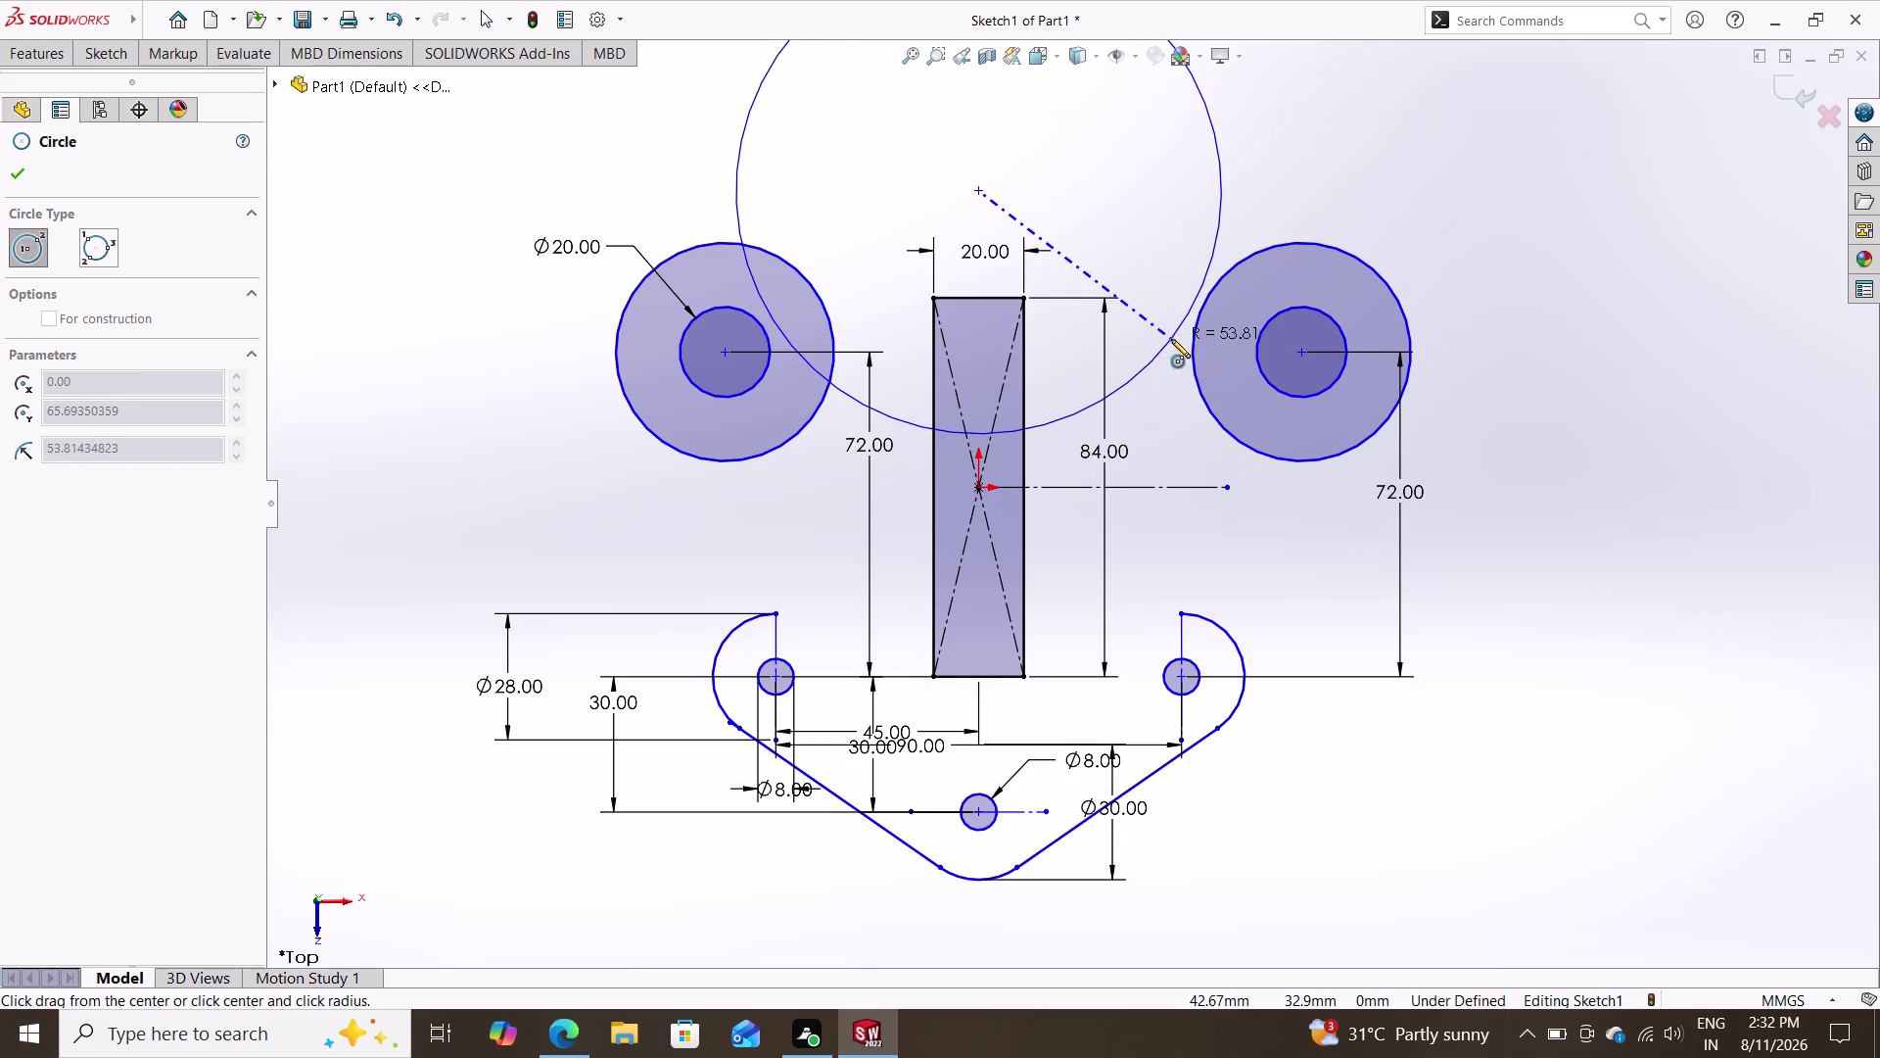
click(1145, 300)
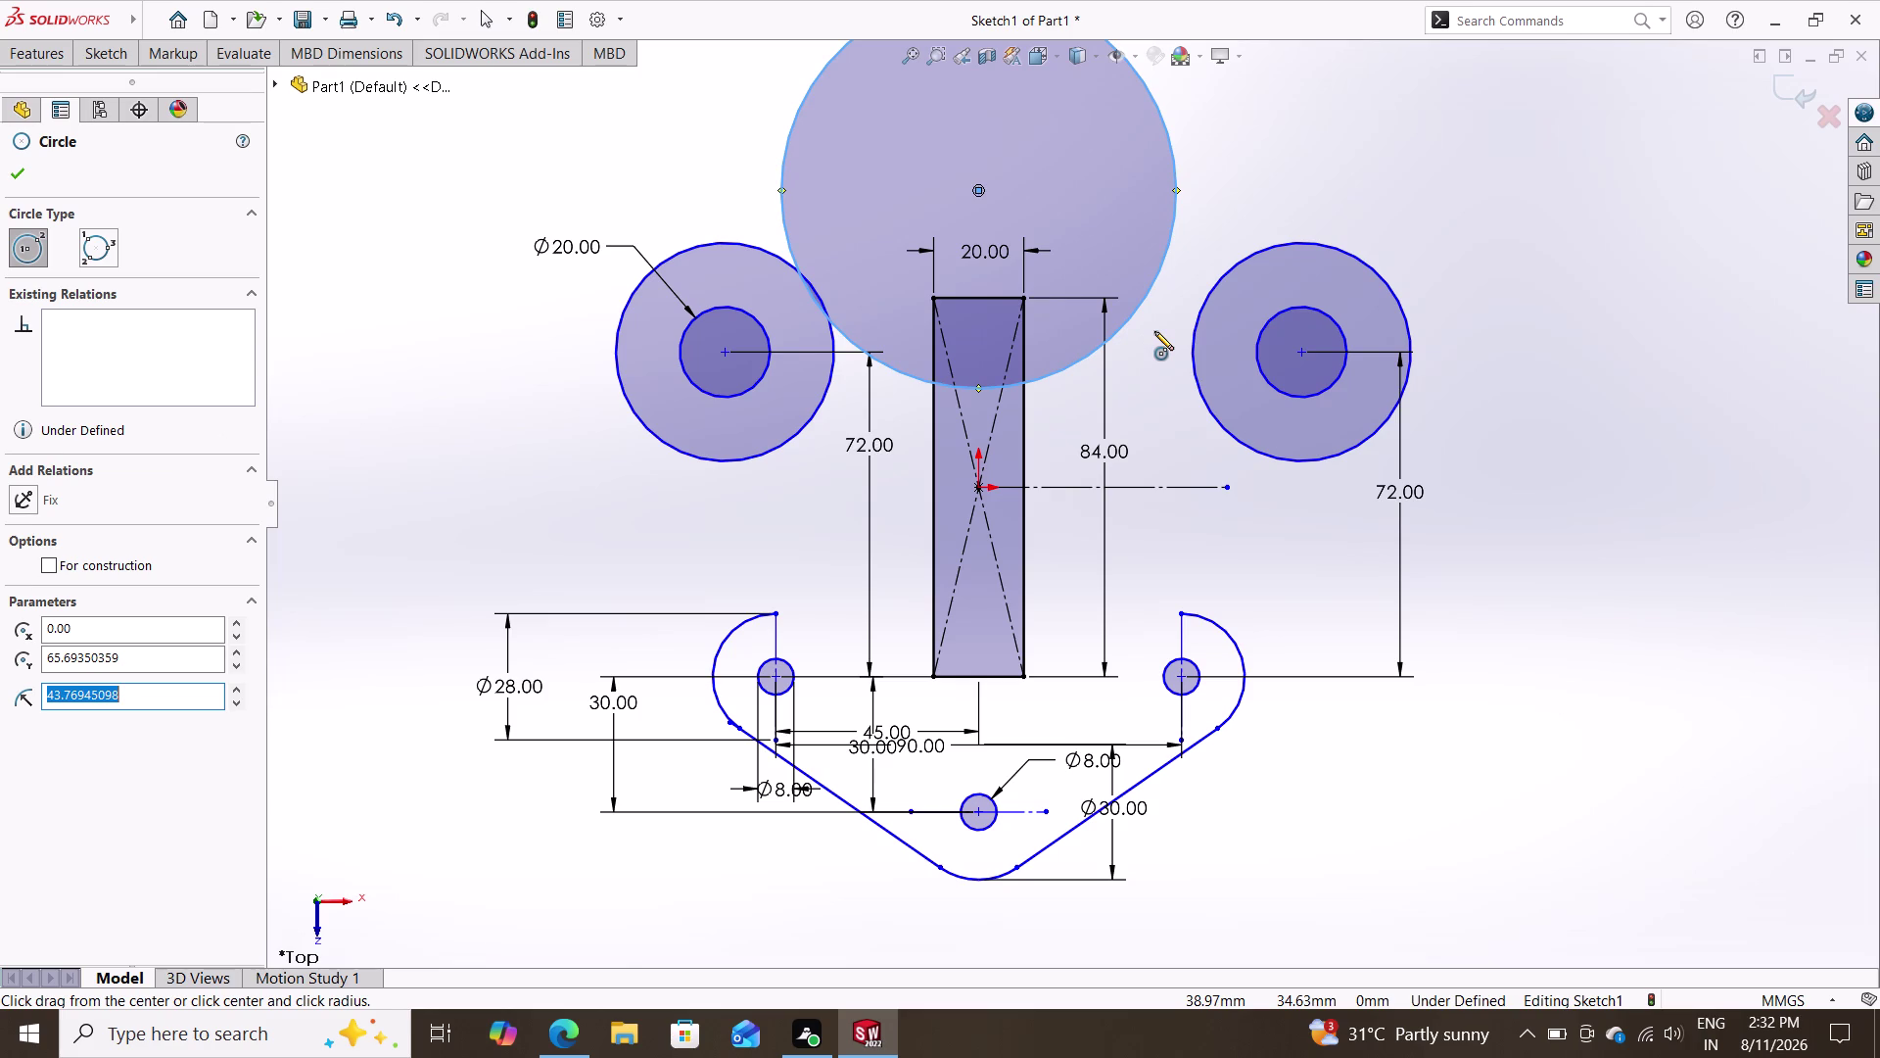
click(106, 52)
Dimension the large circle to 148 mm diameter (74+74) and drag its centre lower.
click(112, 77)
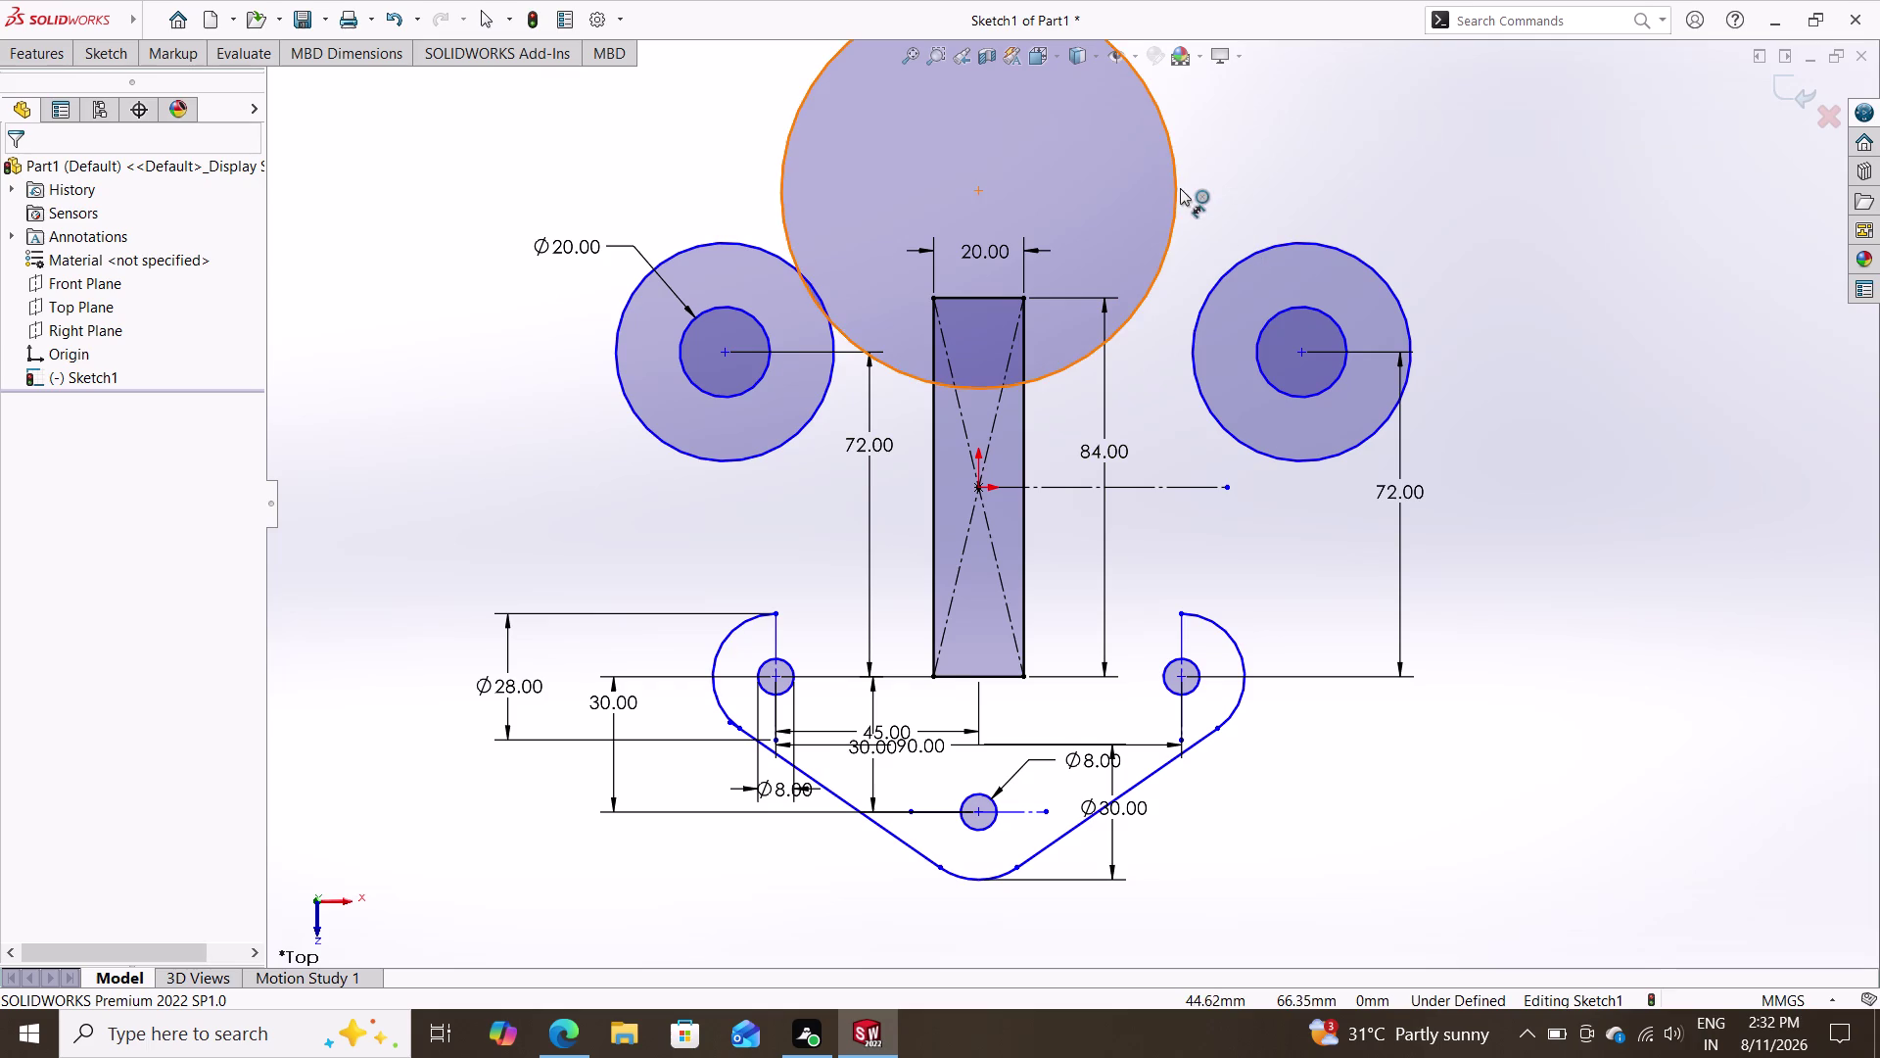
click(1179, 188)
click(1234, 144)
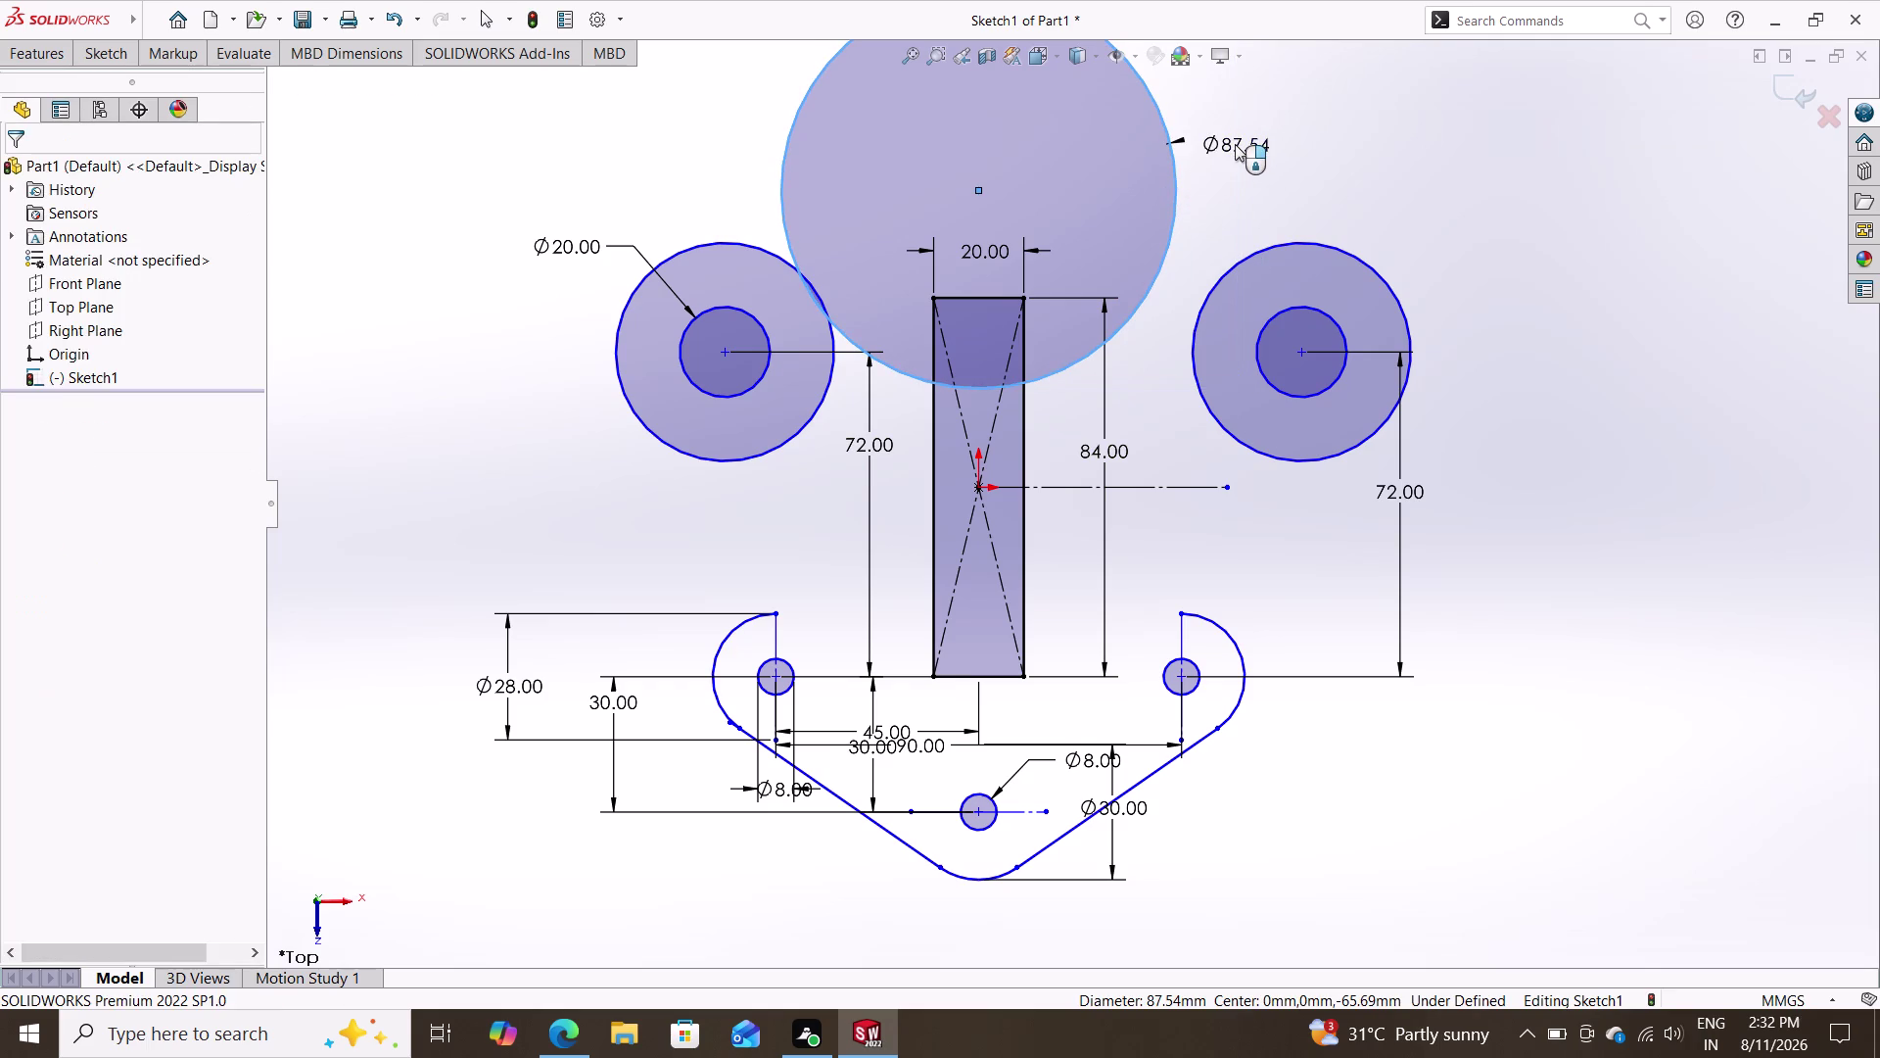
text(74)
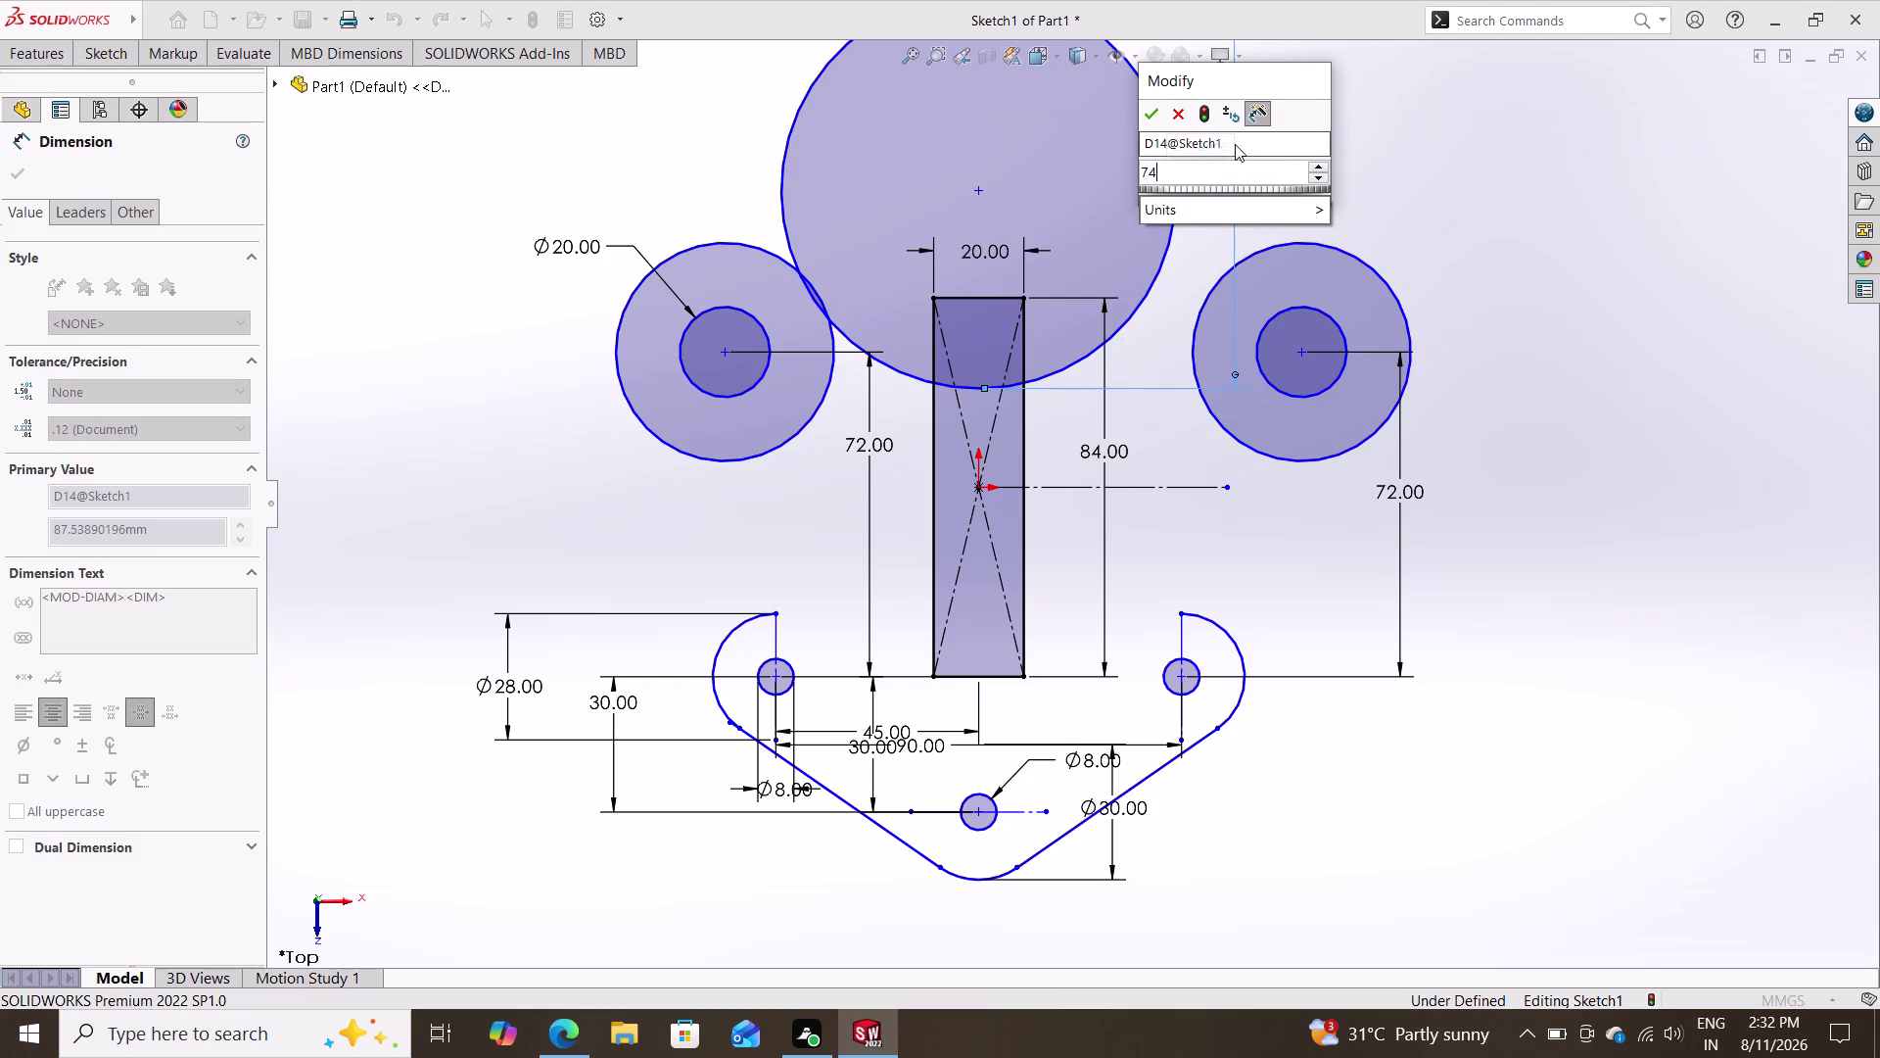
text(+74)
key(Return)
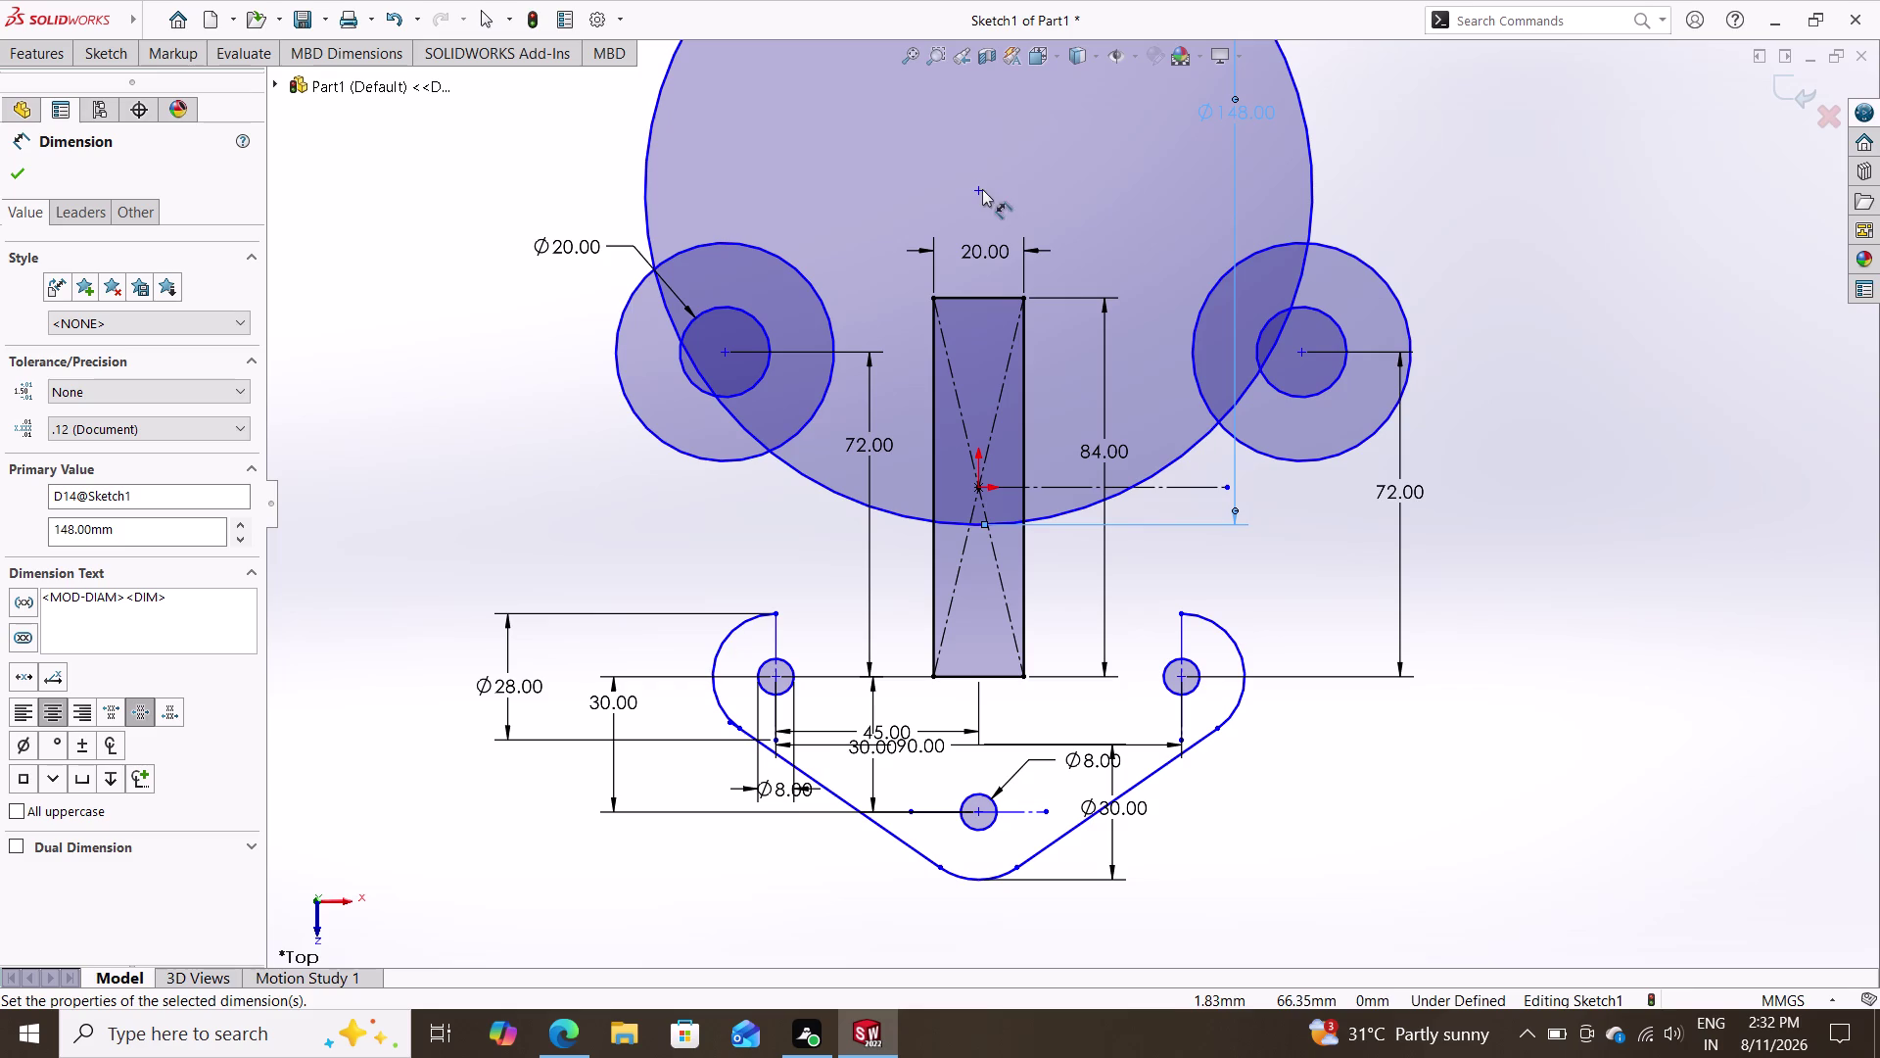
key(Escape)
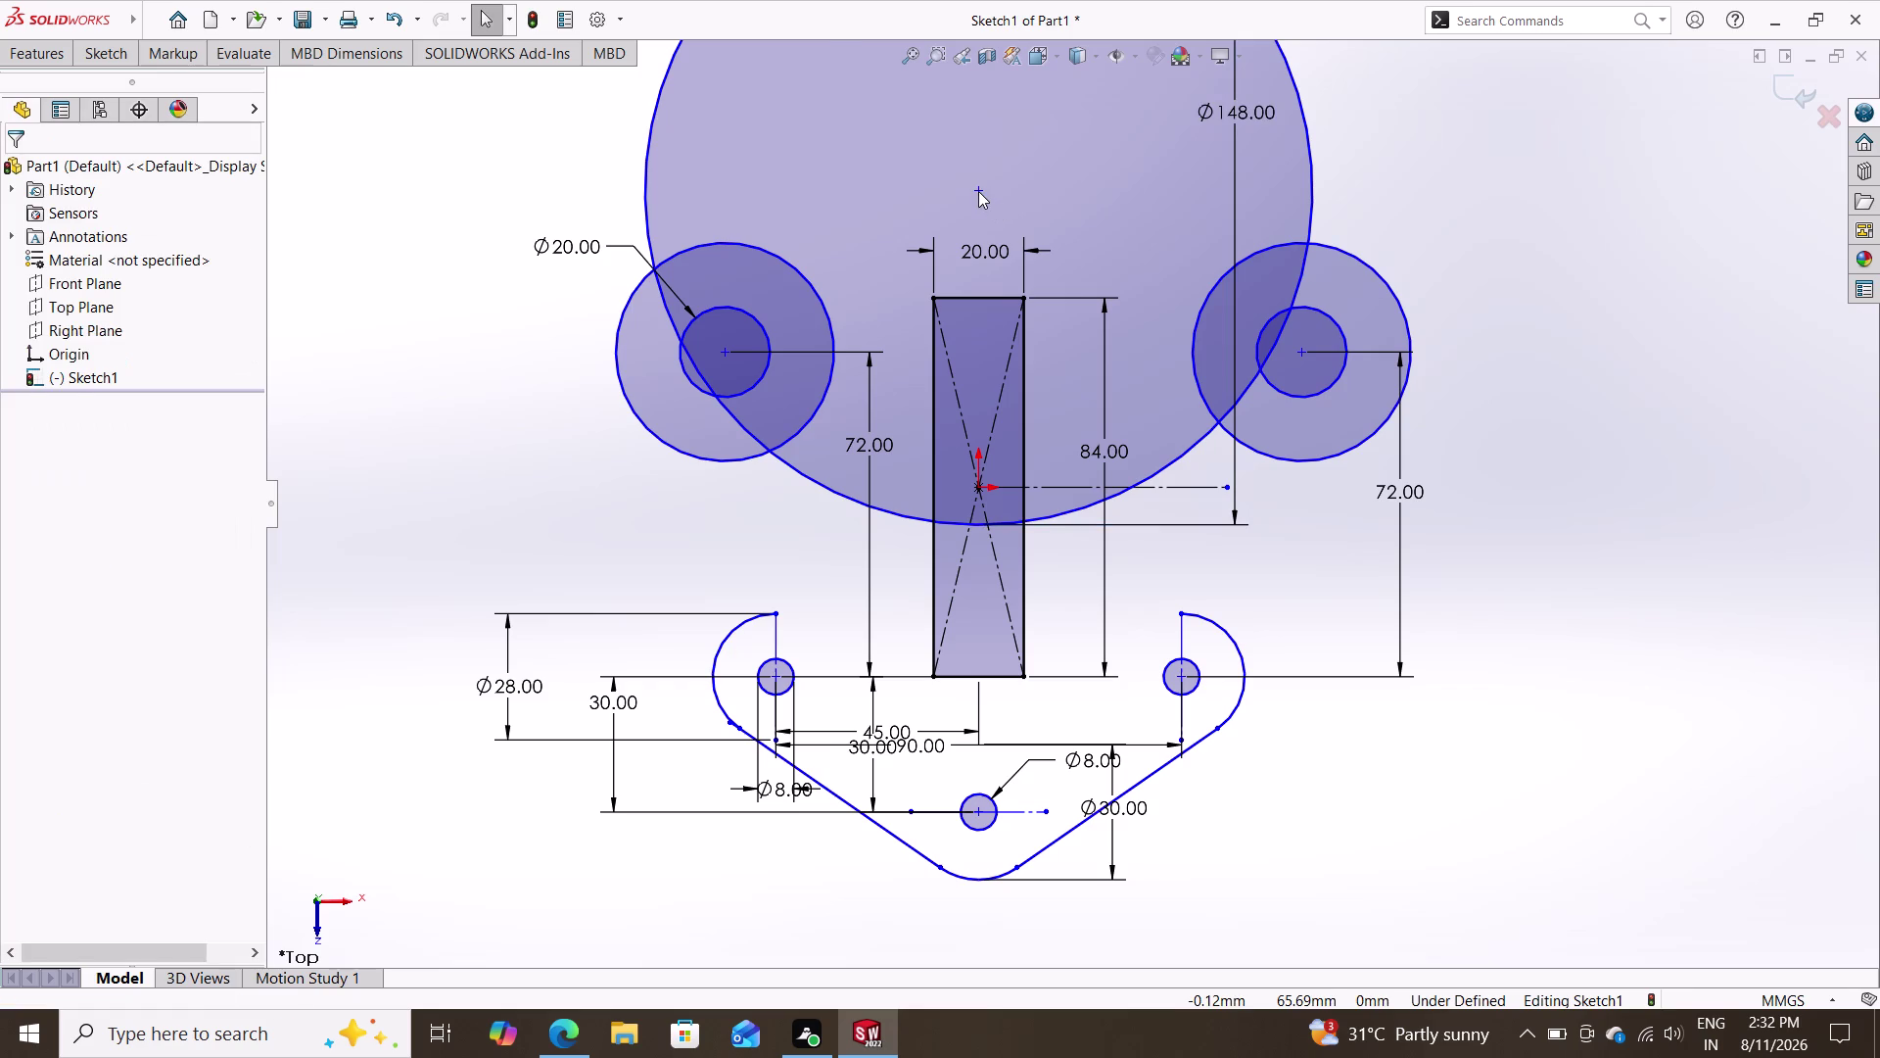
drag(978, 191, 1035, 327)
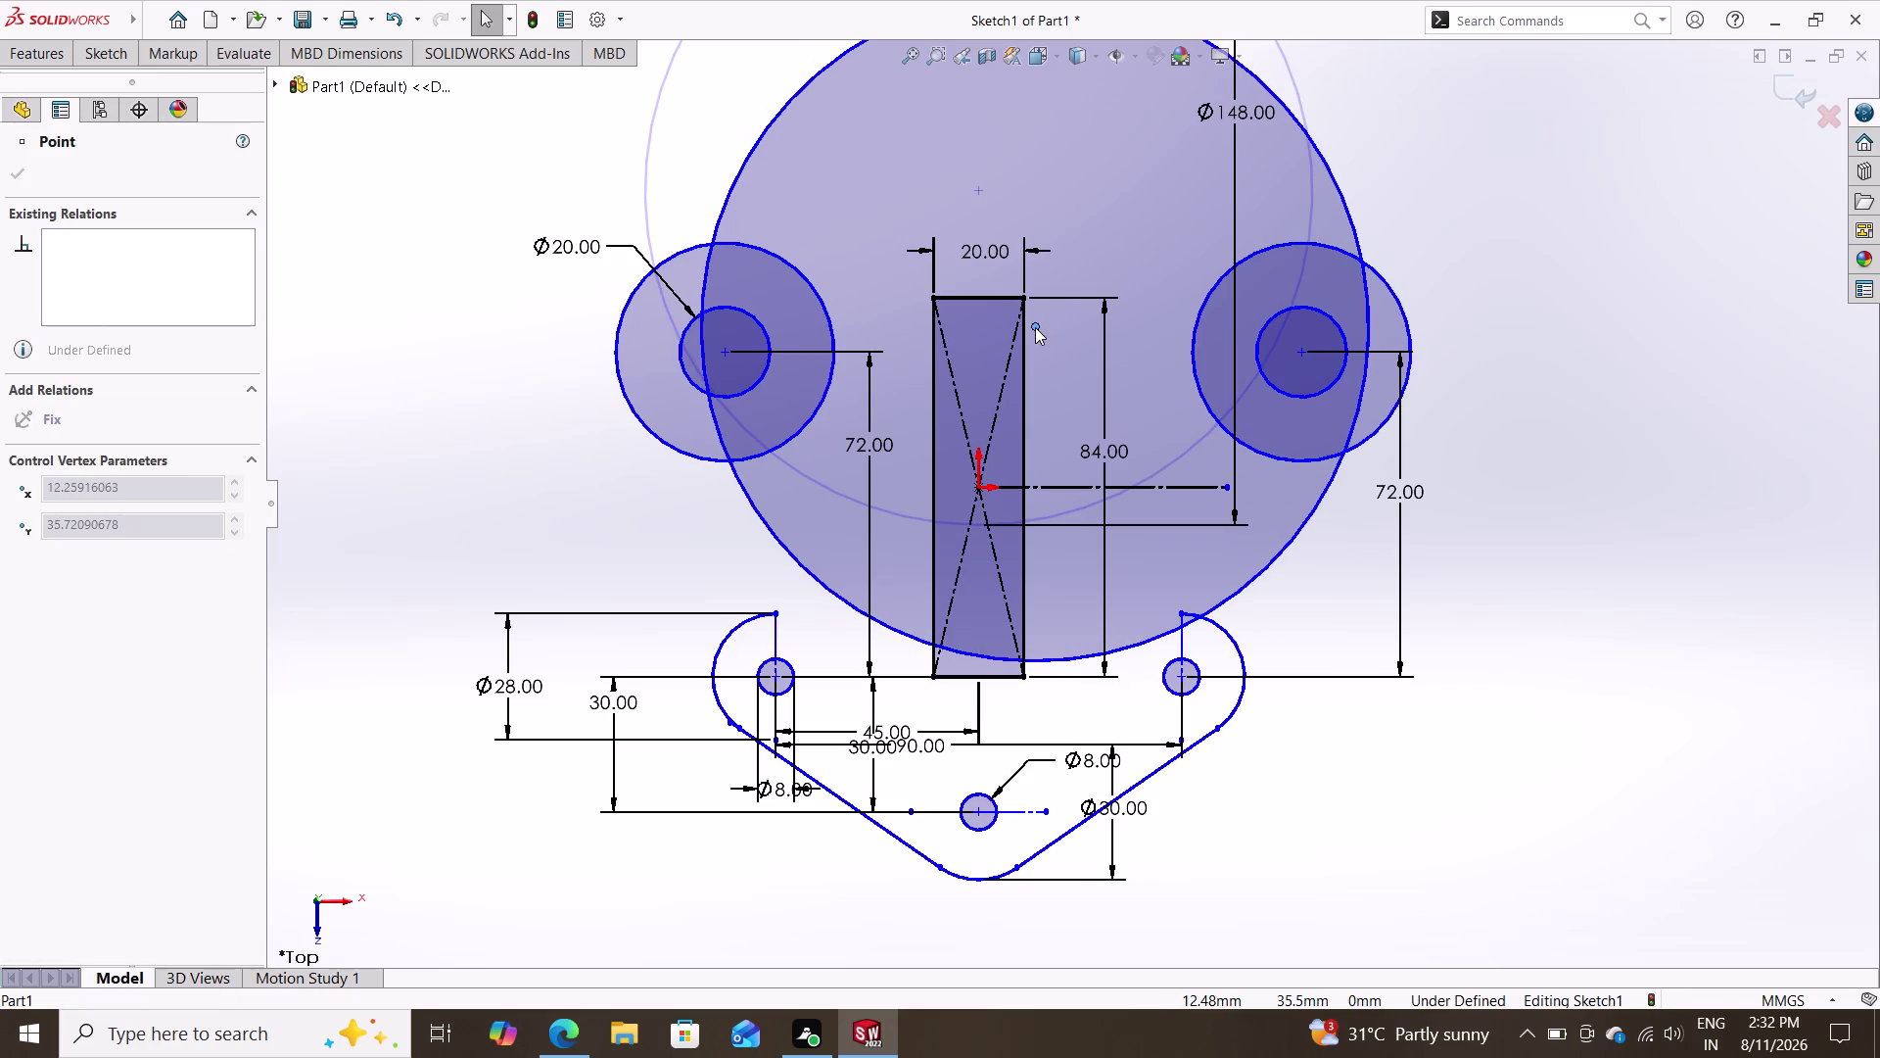
Move the Ø148 circle's centre down beside the shank and make it tangent to the left ring.
drag(1035, 327, 1043, 357)
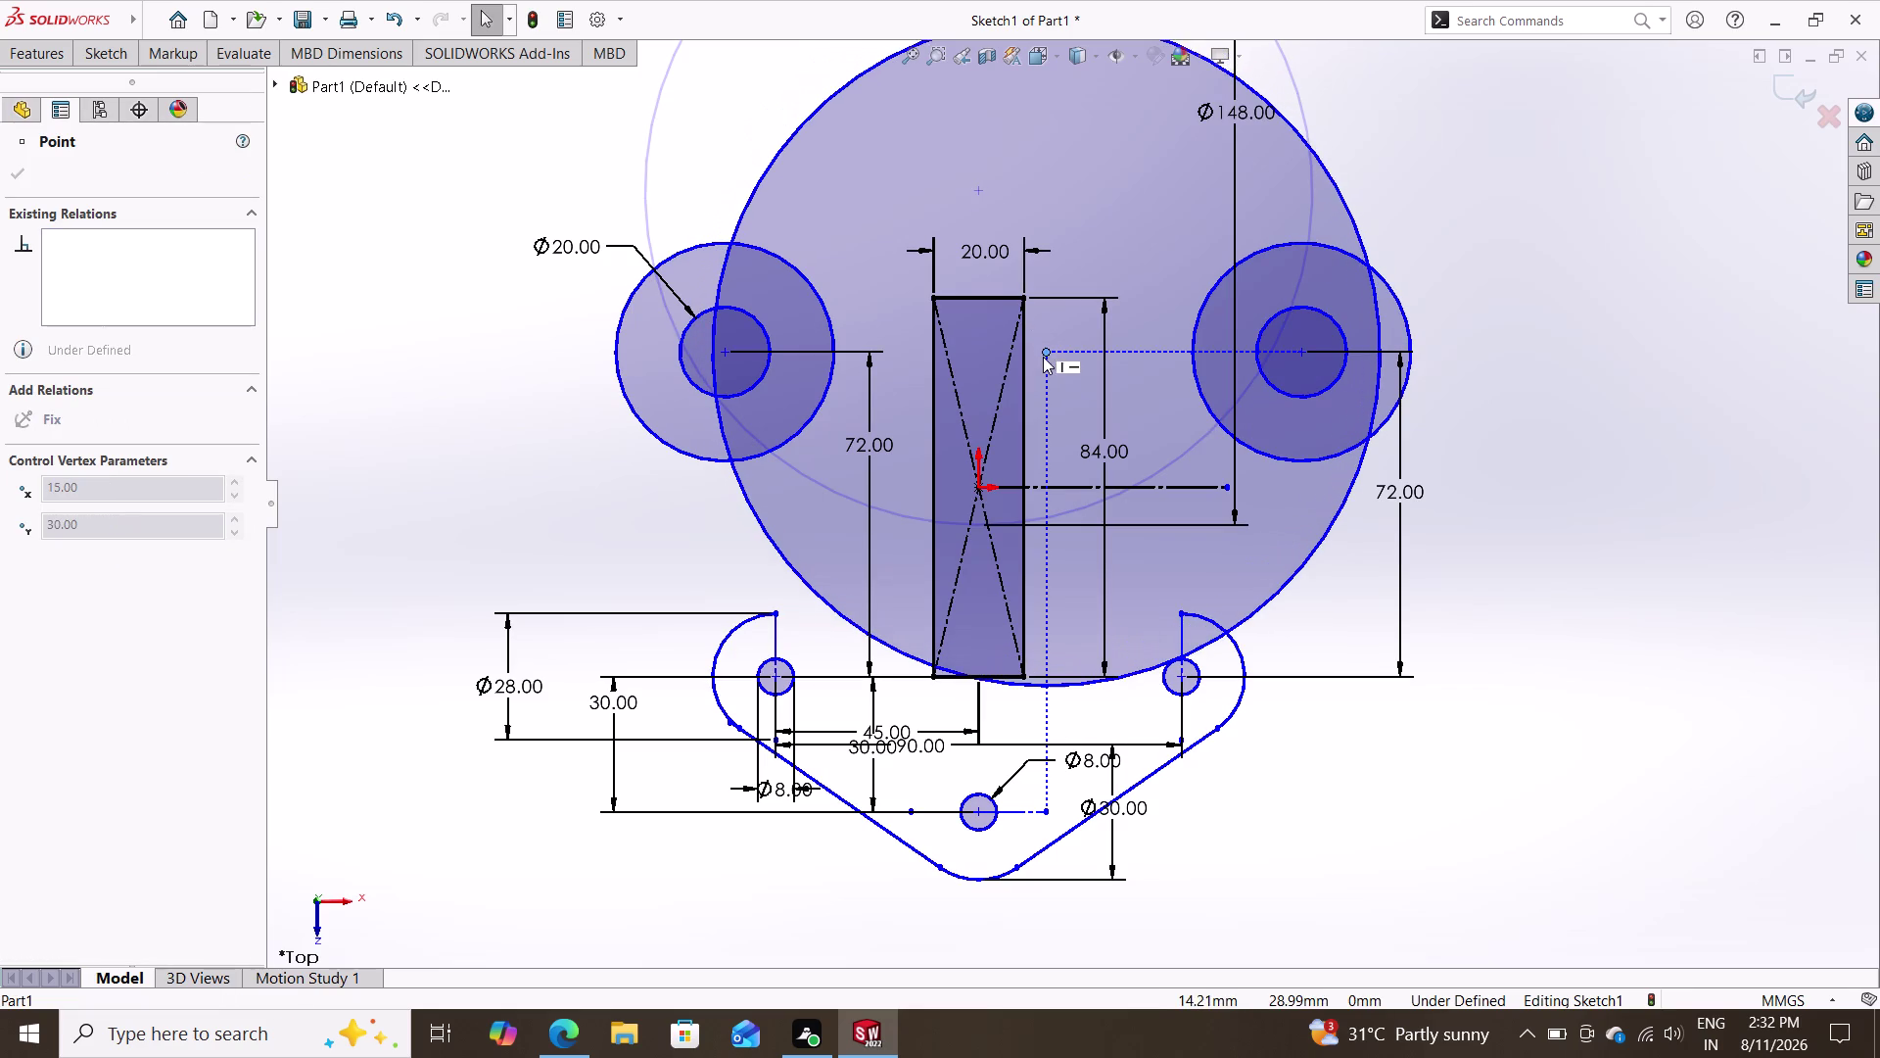
drag(1043, 356, 1049, 413)
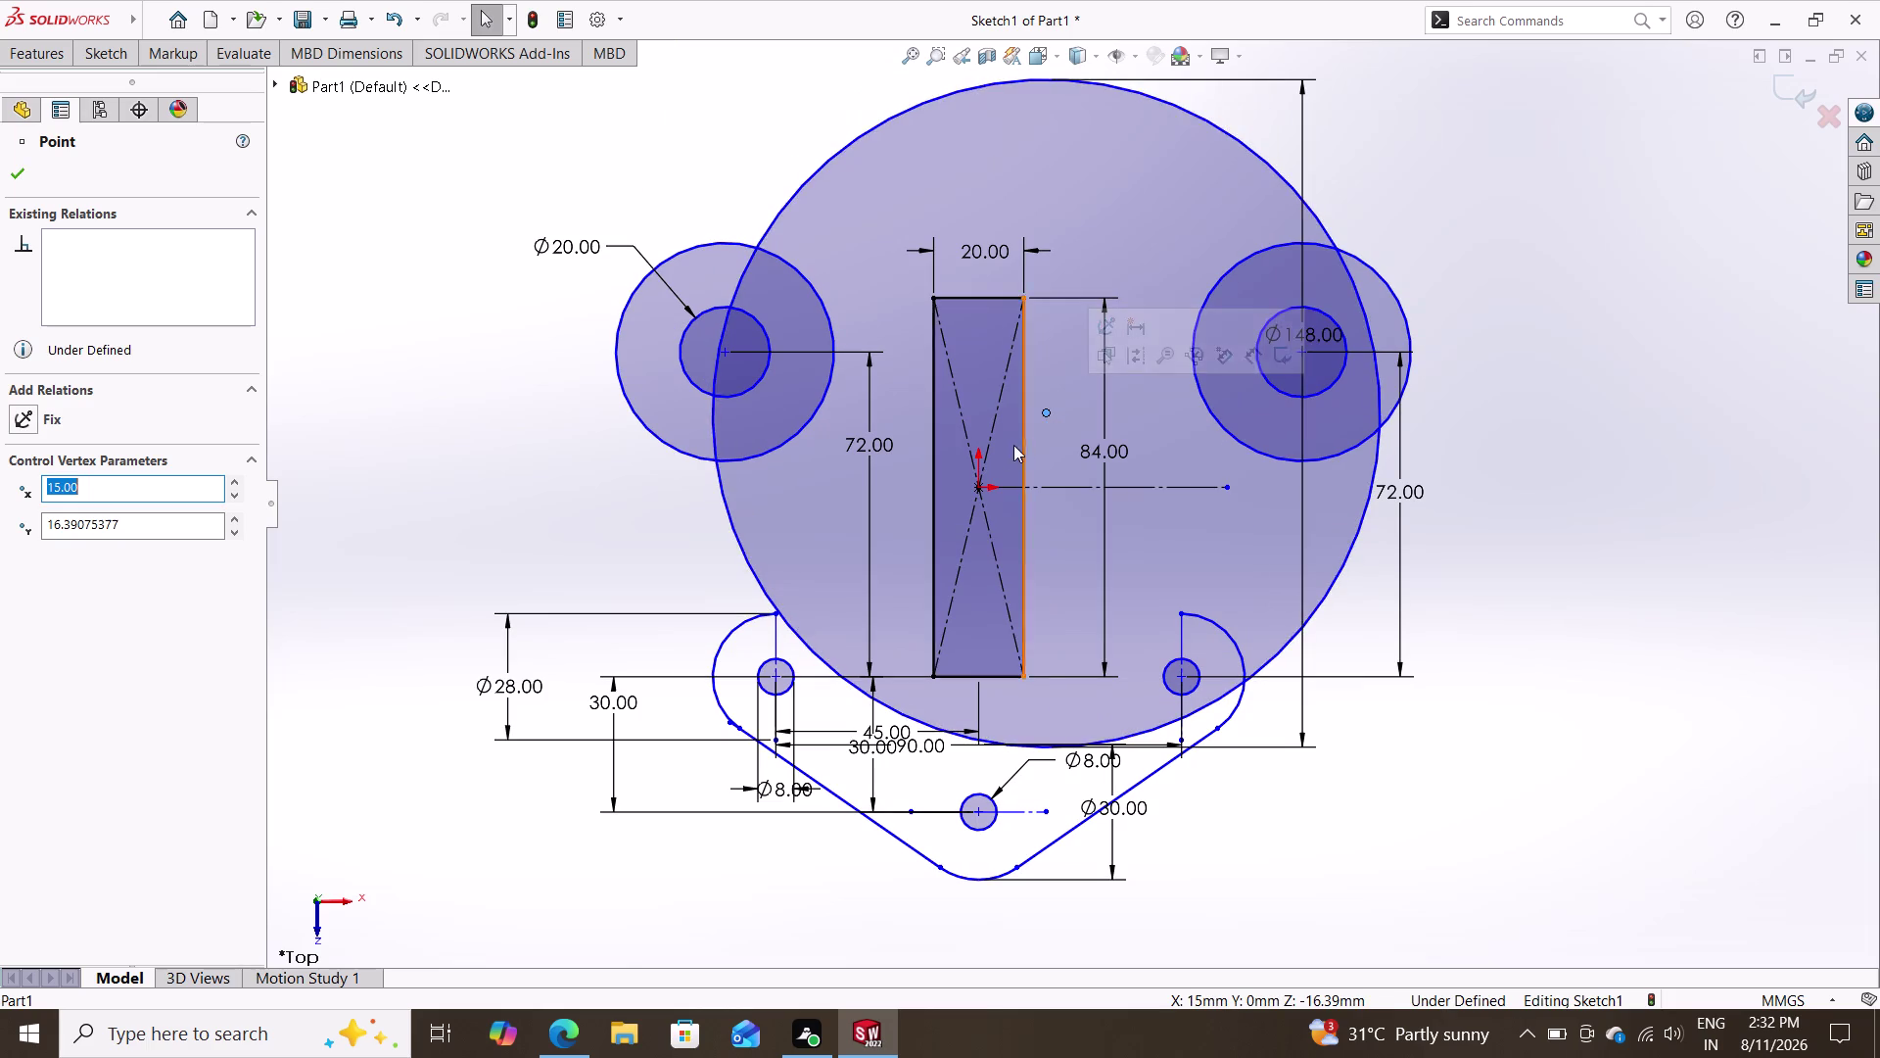
click(723, 240)
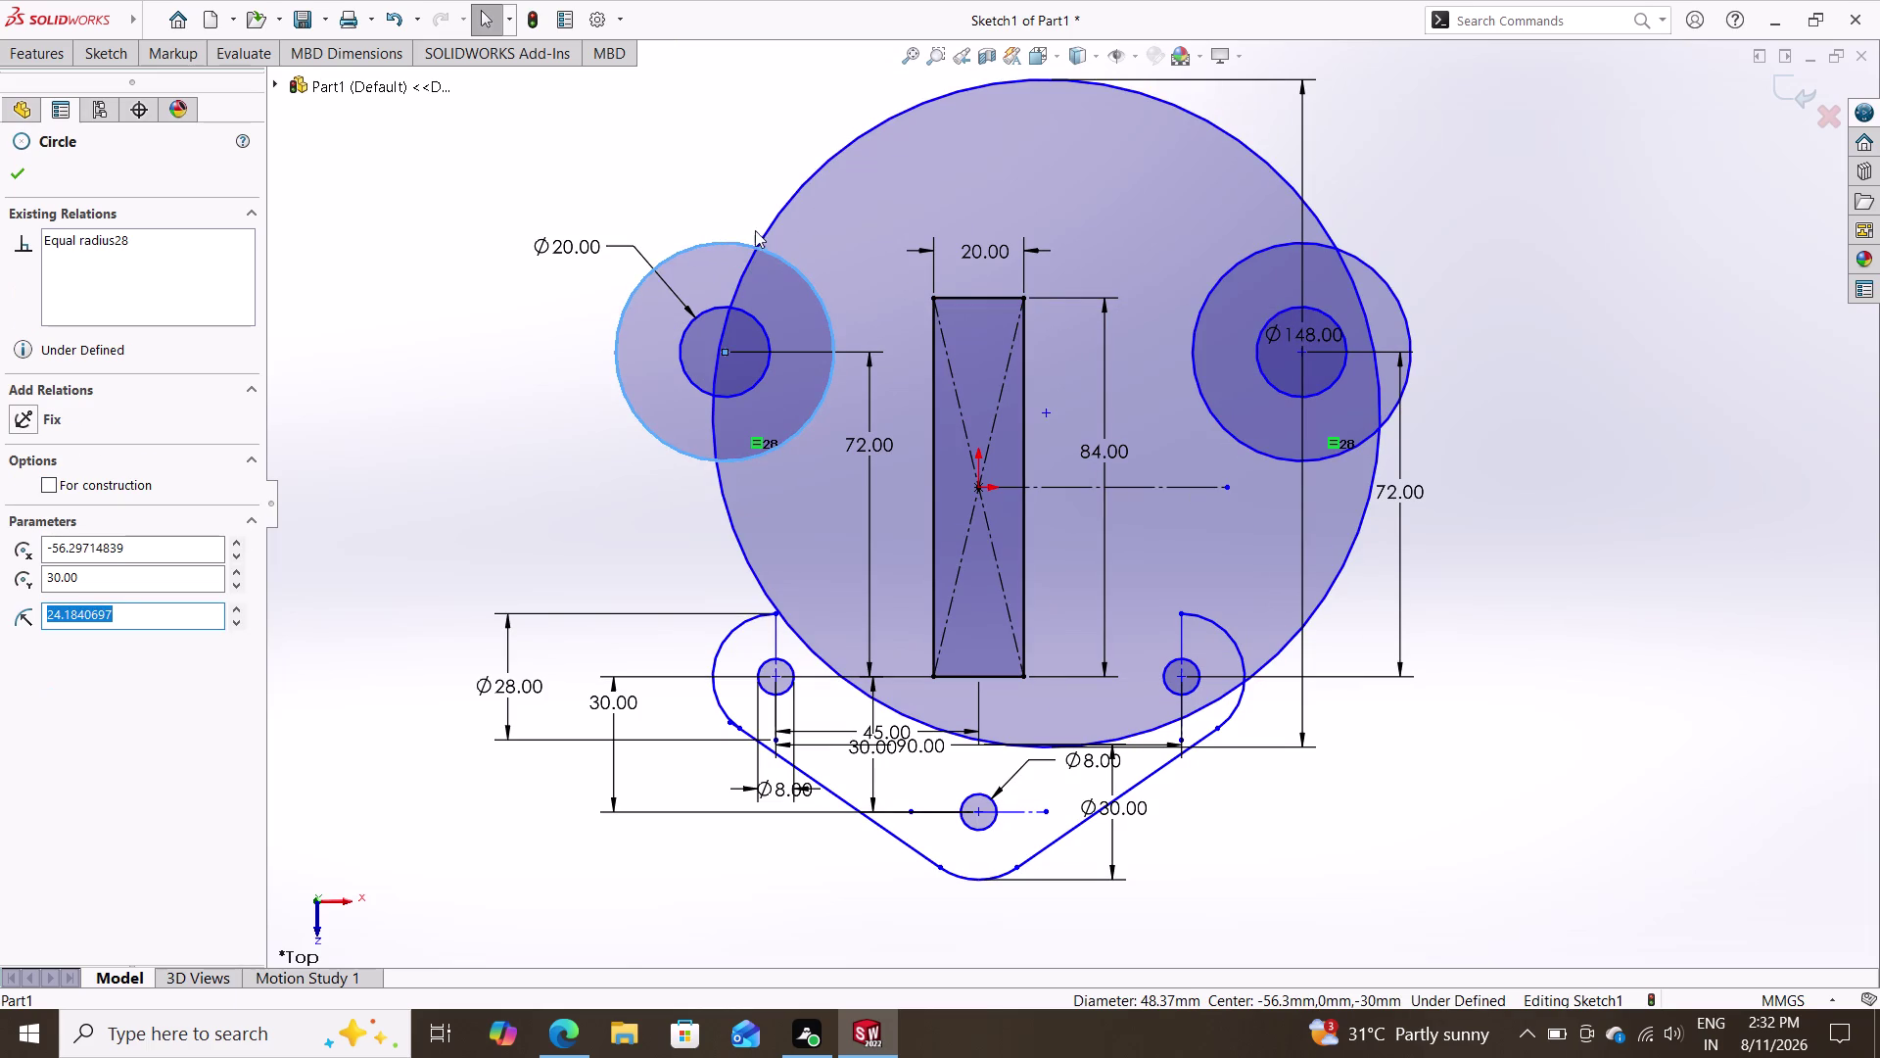
click(803, 182)
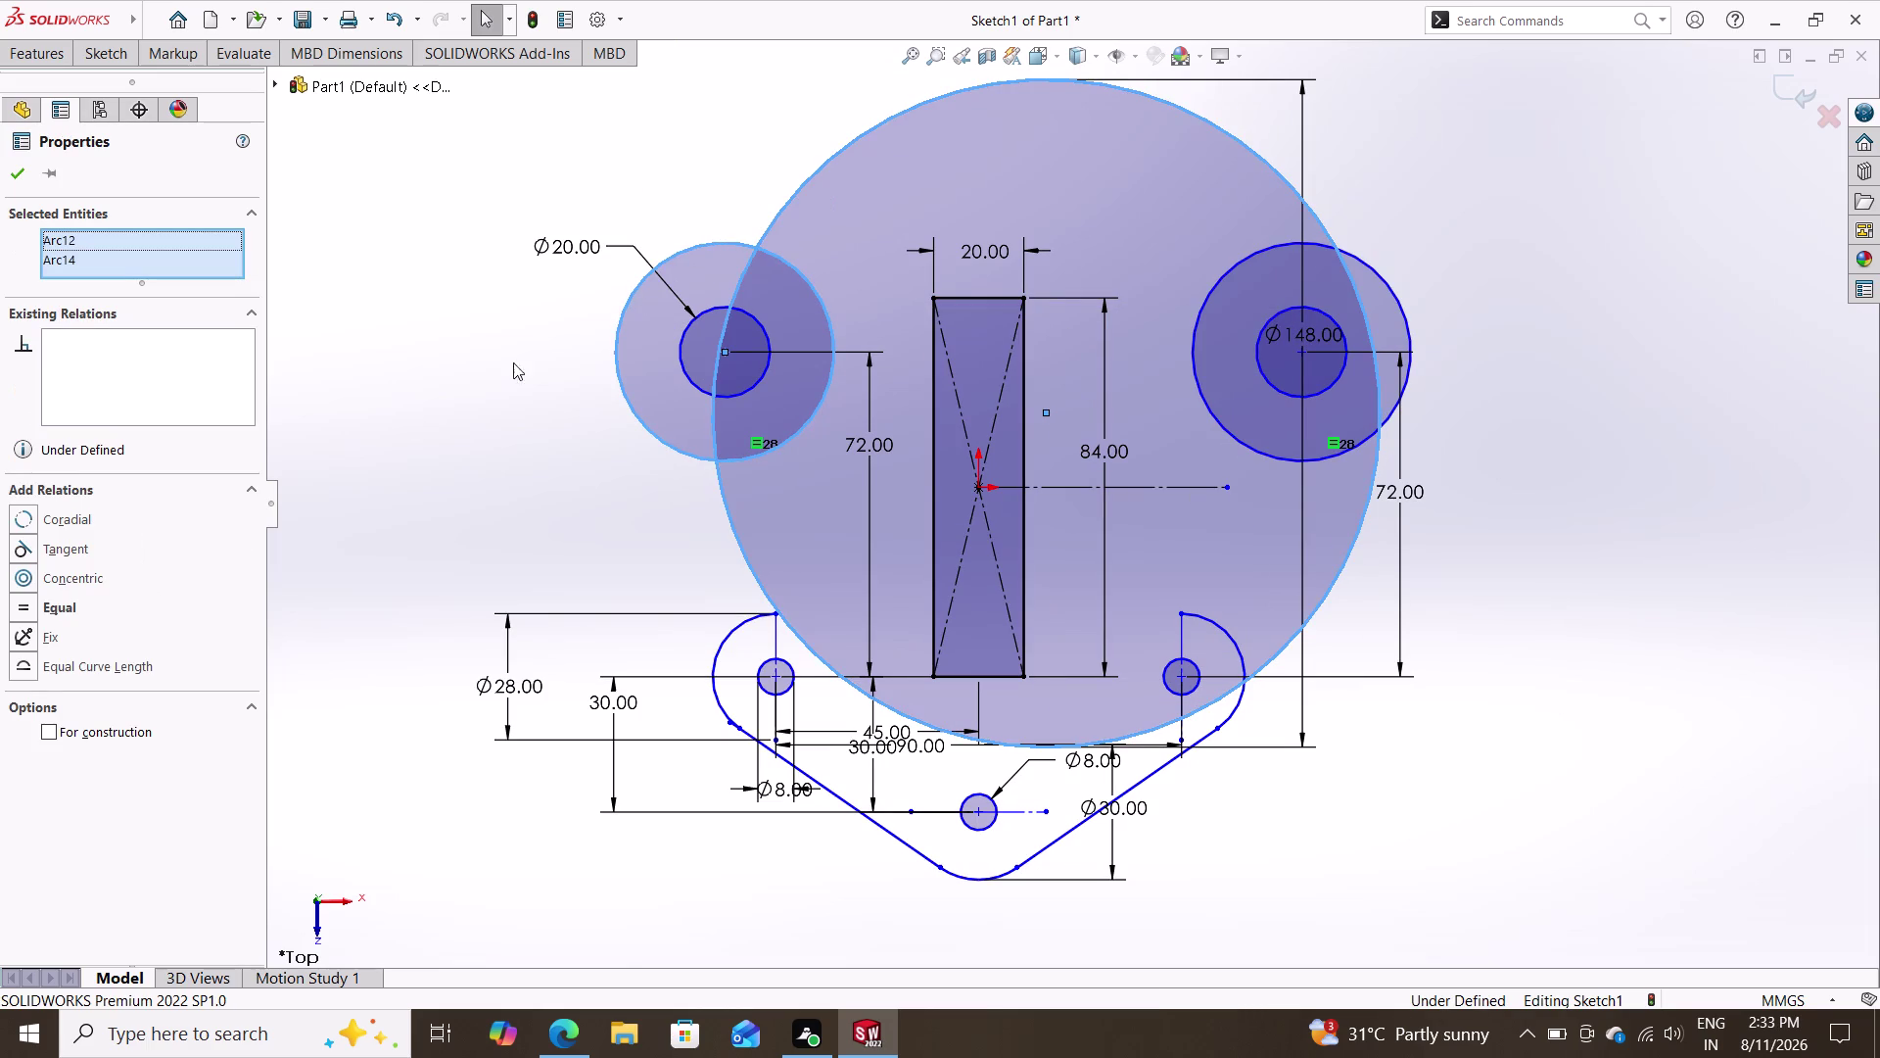
click(65, 543)
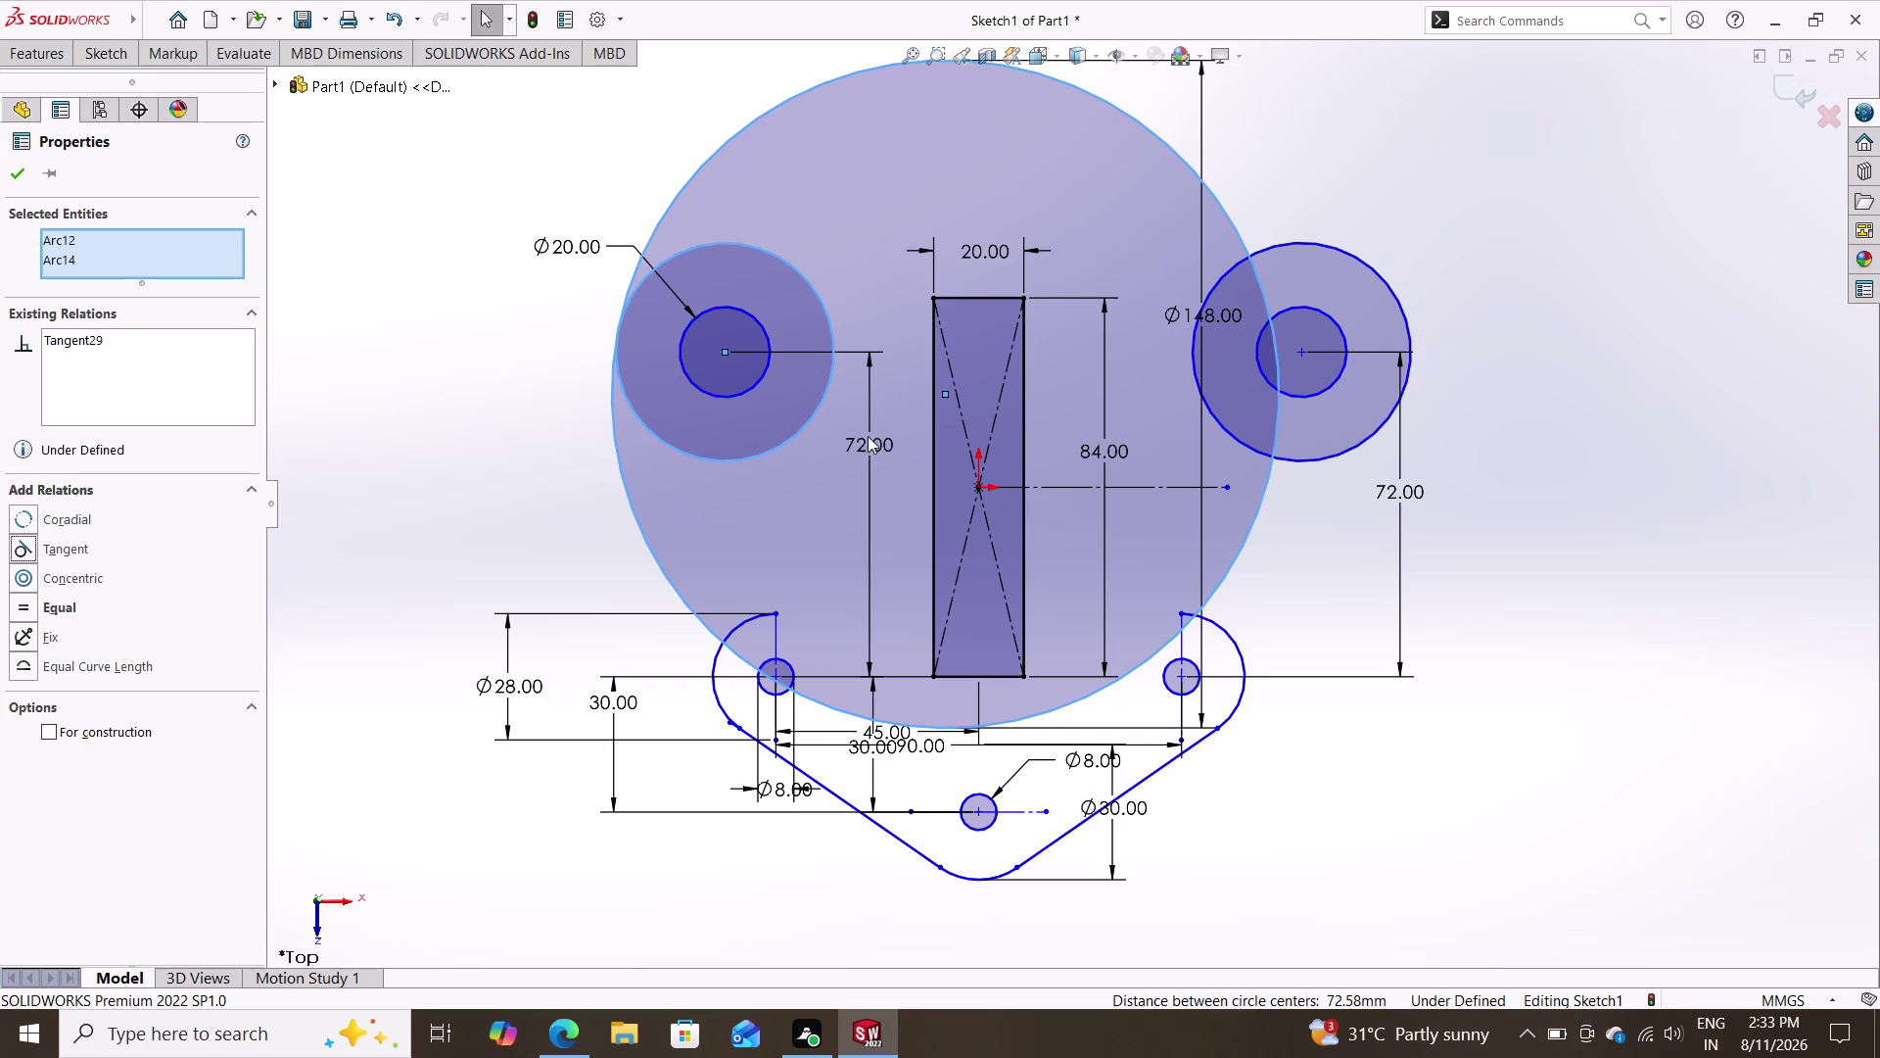
click(1330, 244)
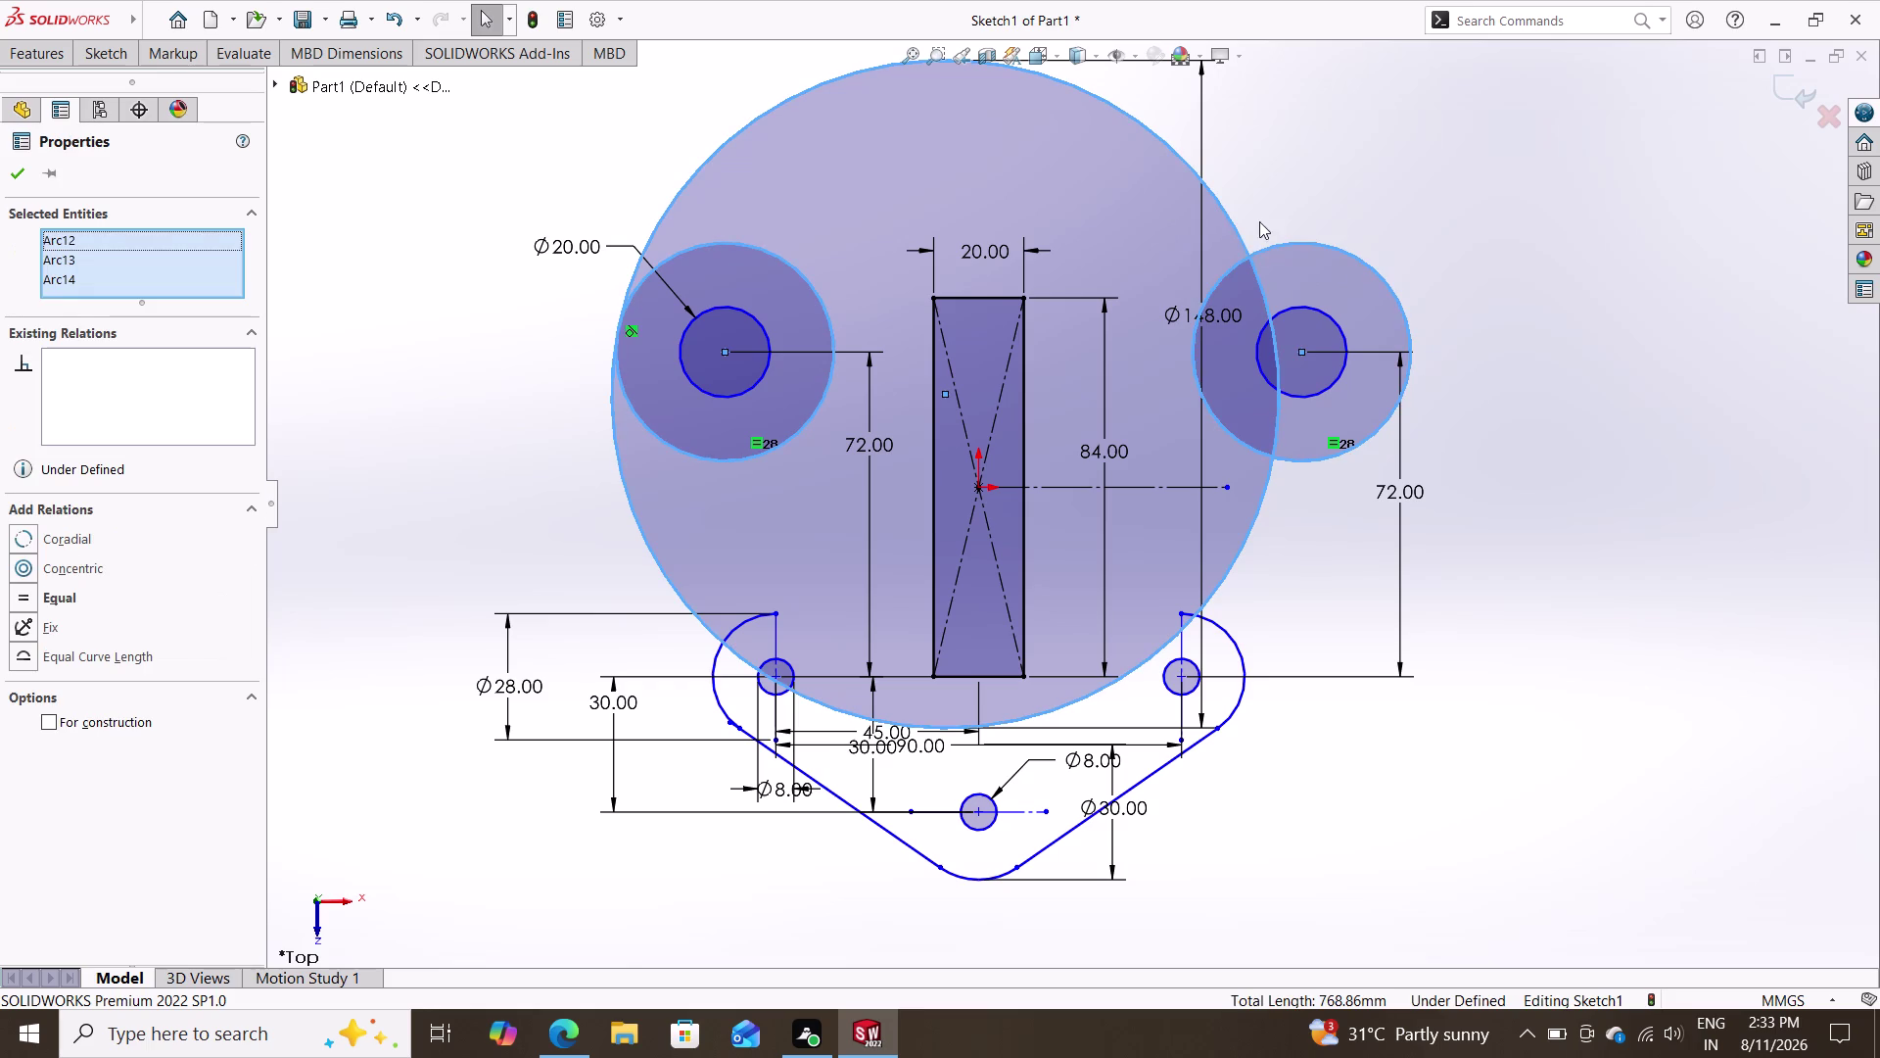
click(1236, 229)
key(Escape)
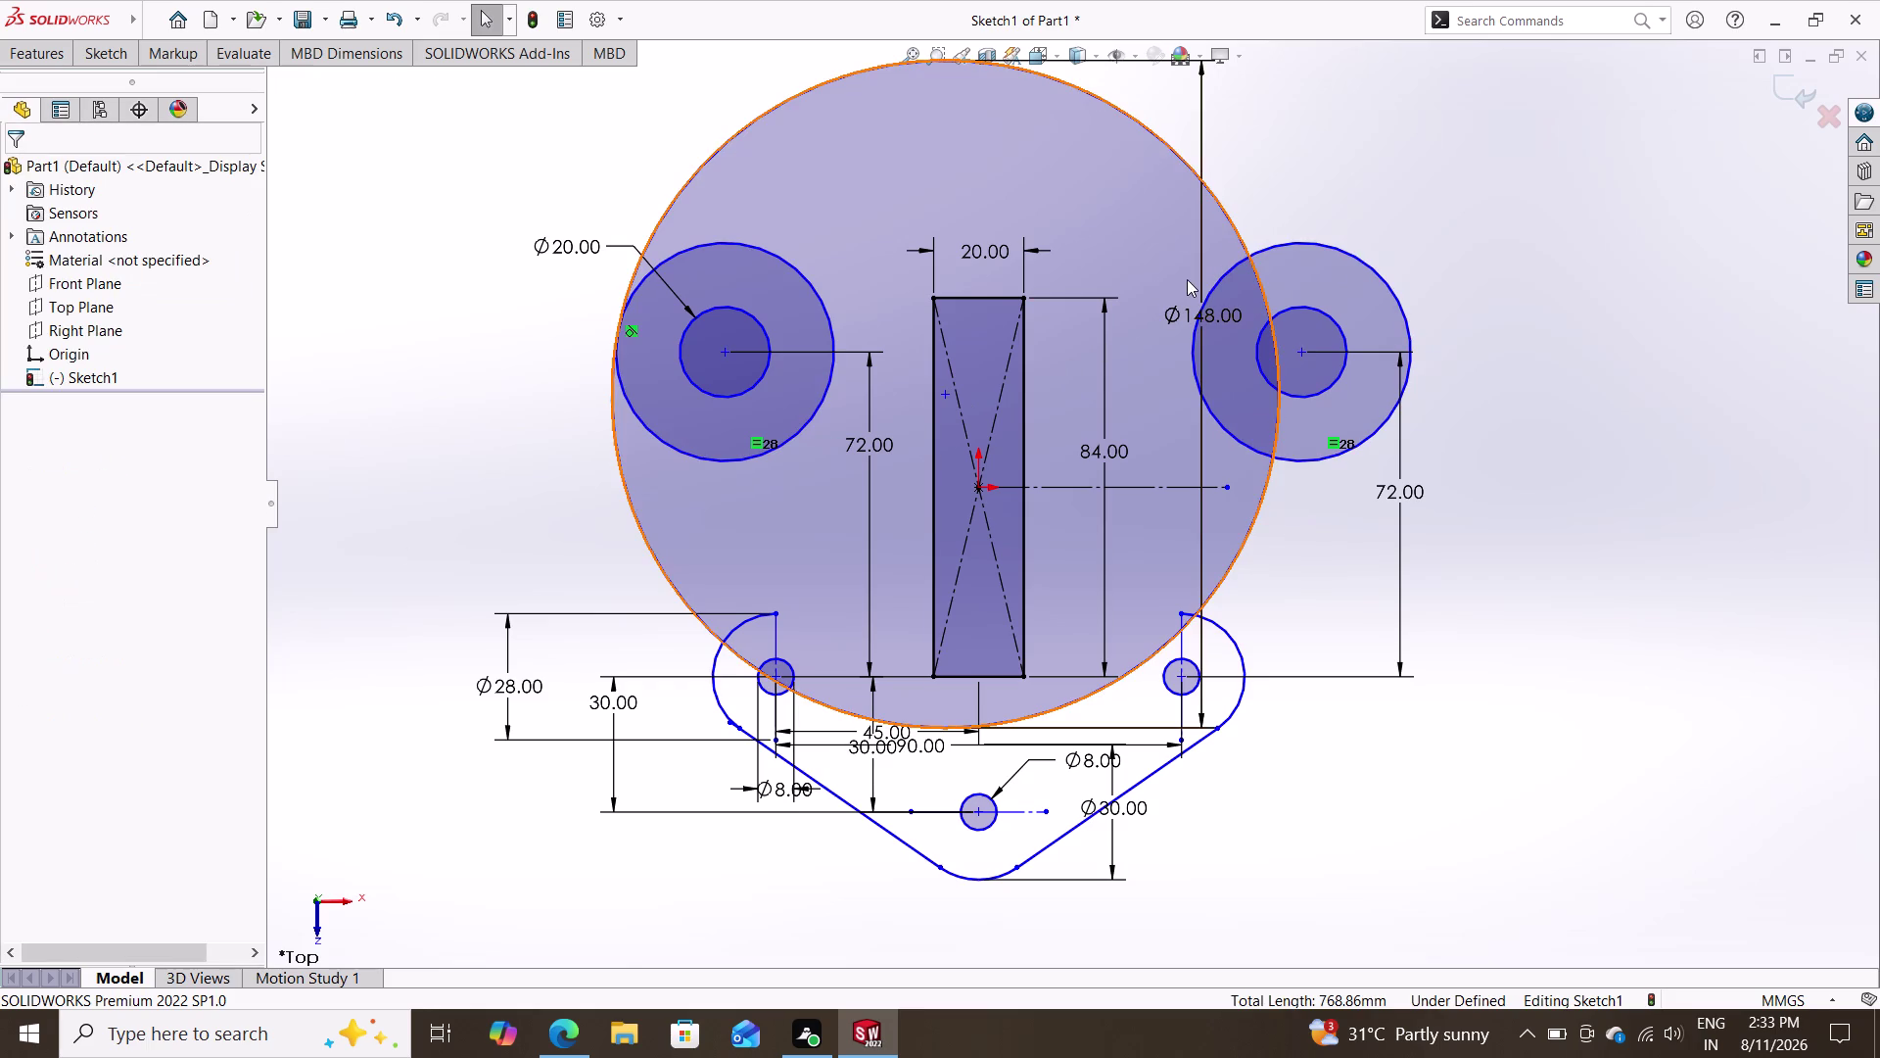
Try and undo both ring tangencies, then snap the circle's centre onto the shank's right edge.
click(1233, 227)
click(1273, 243)
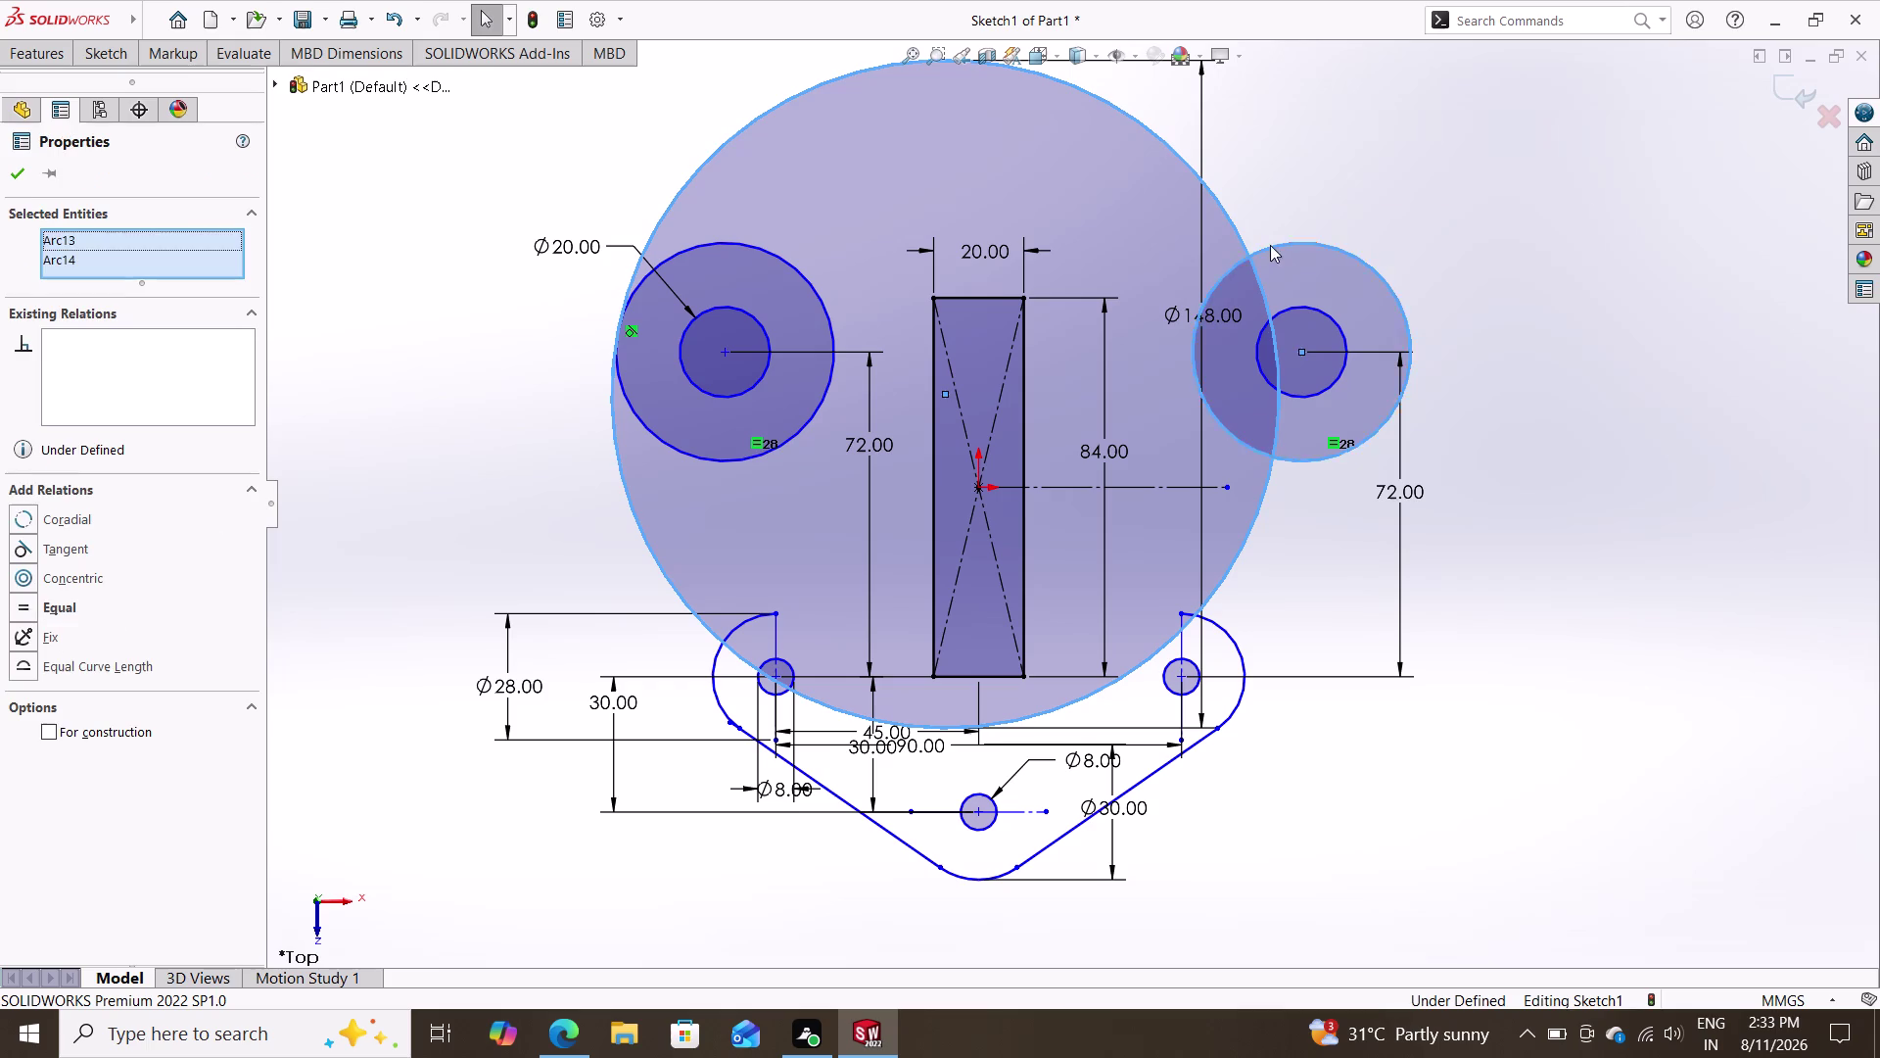
click(88, 551)
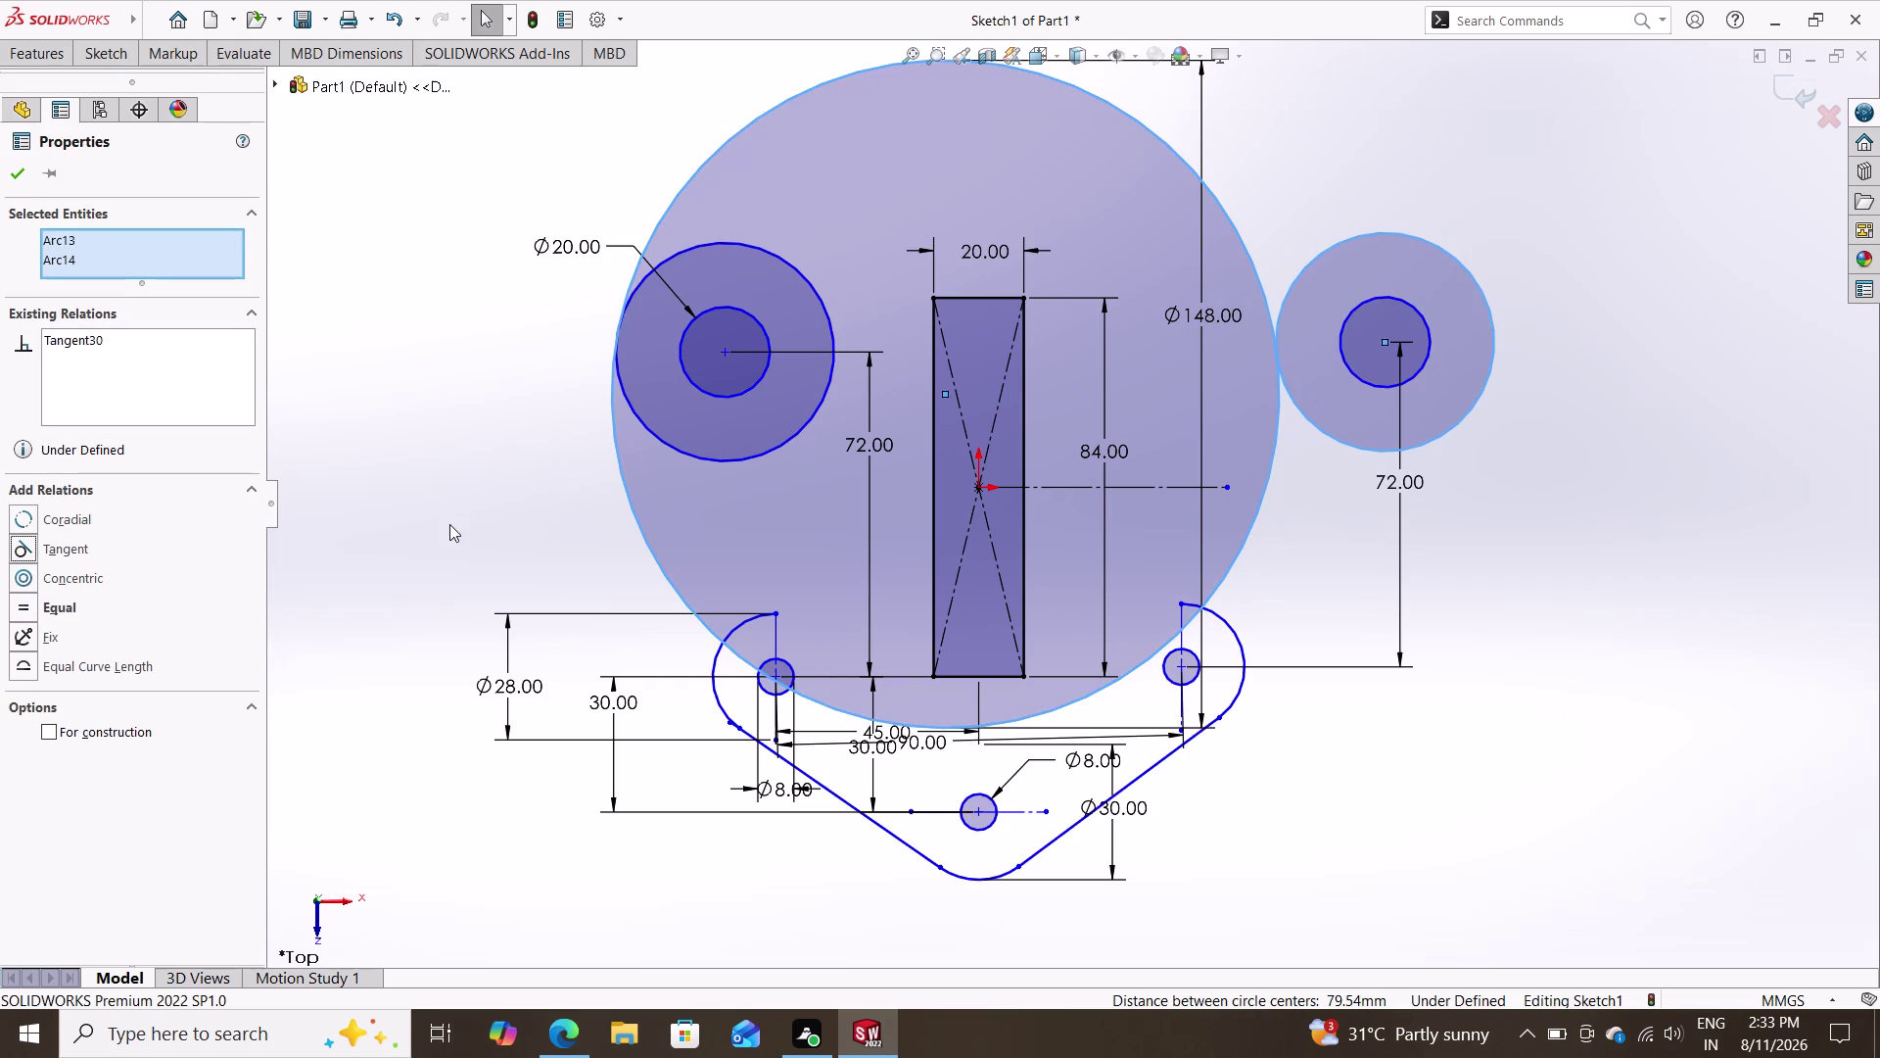
key(ctrl+z)
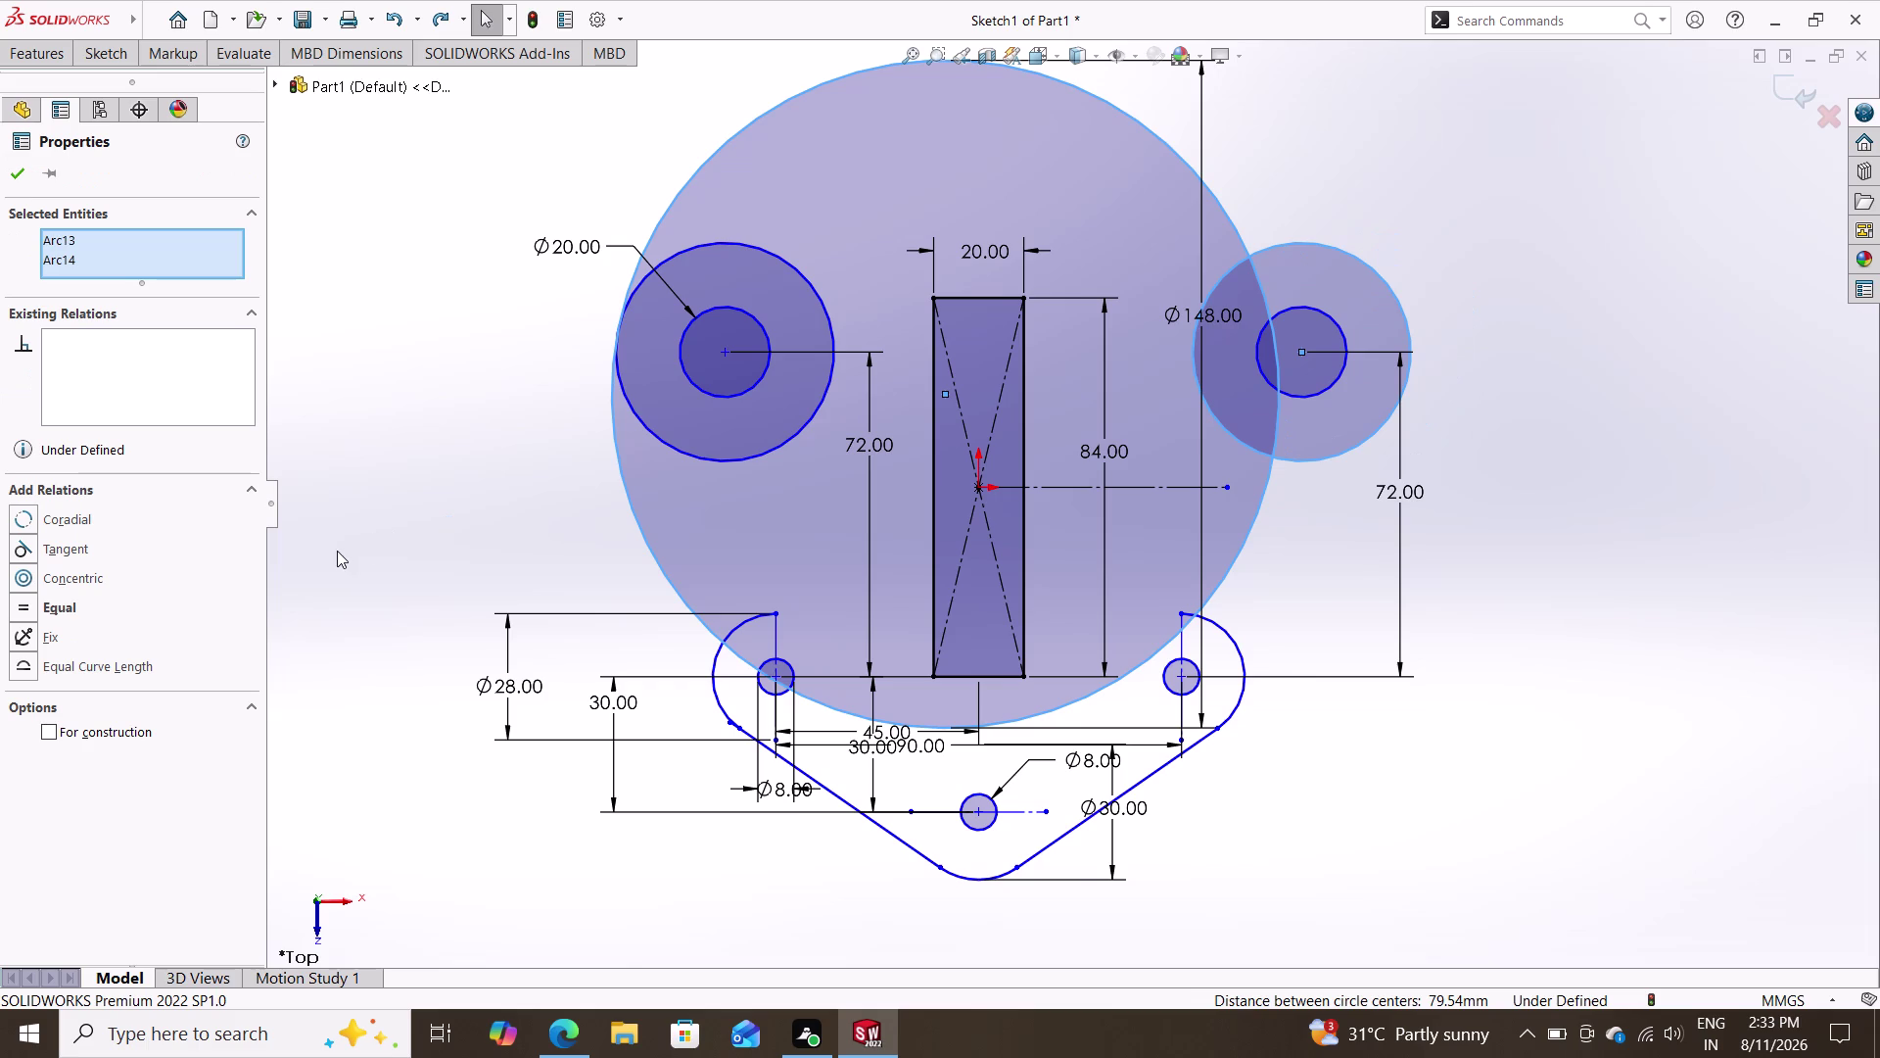
key(ctrl+z)
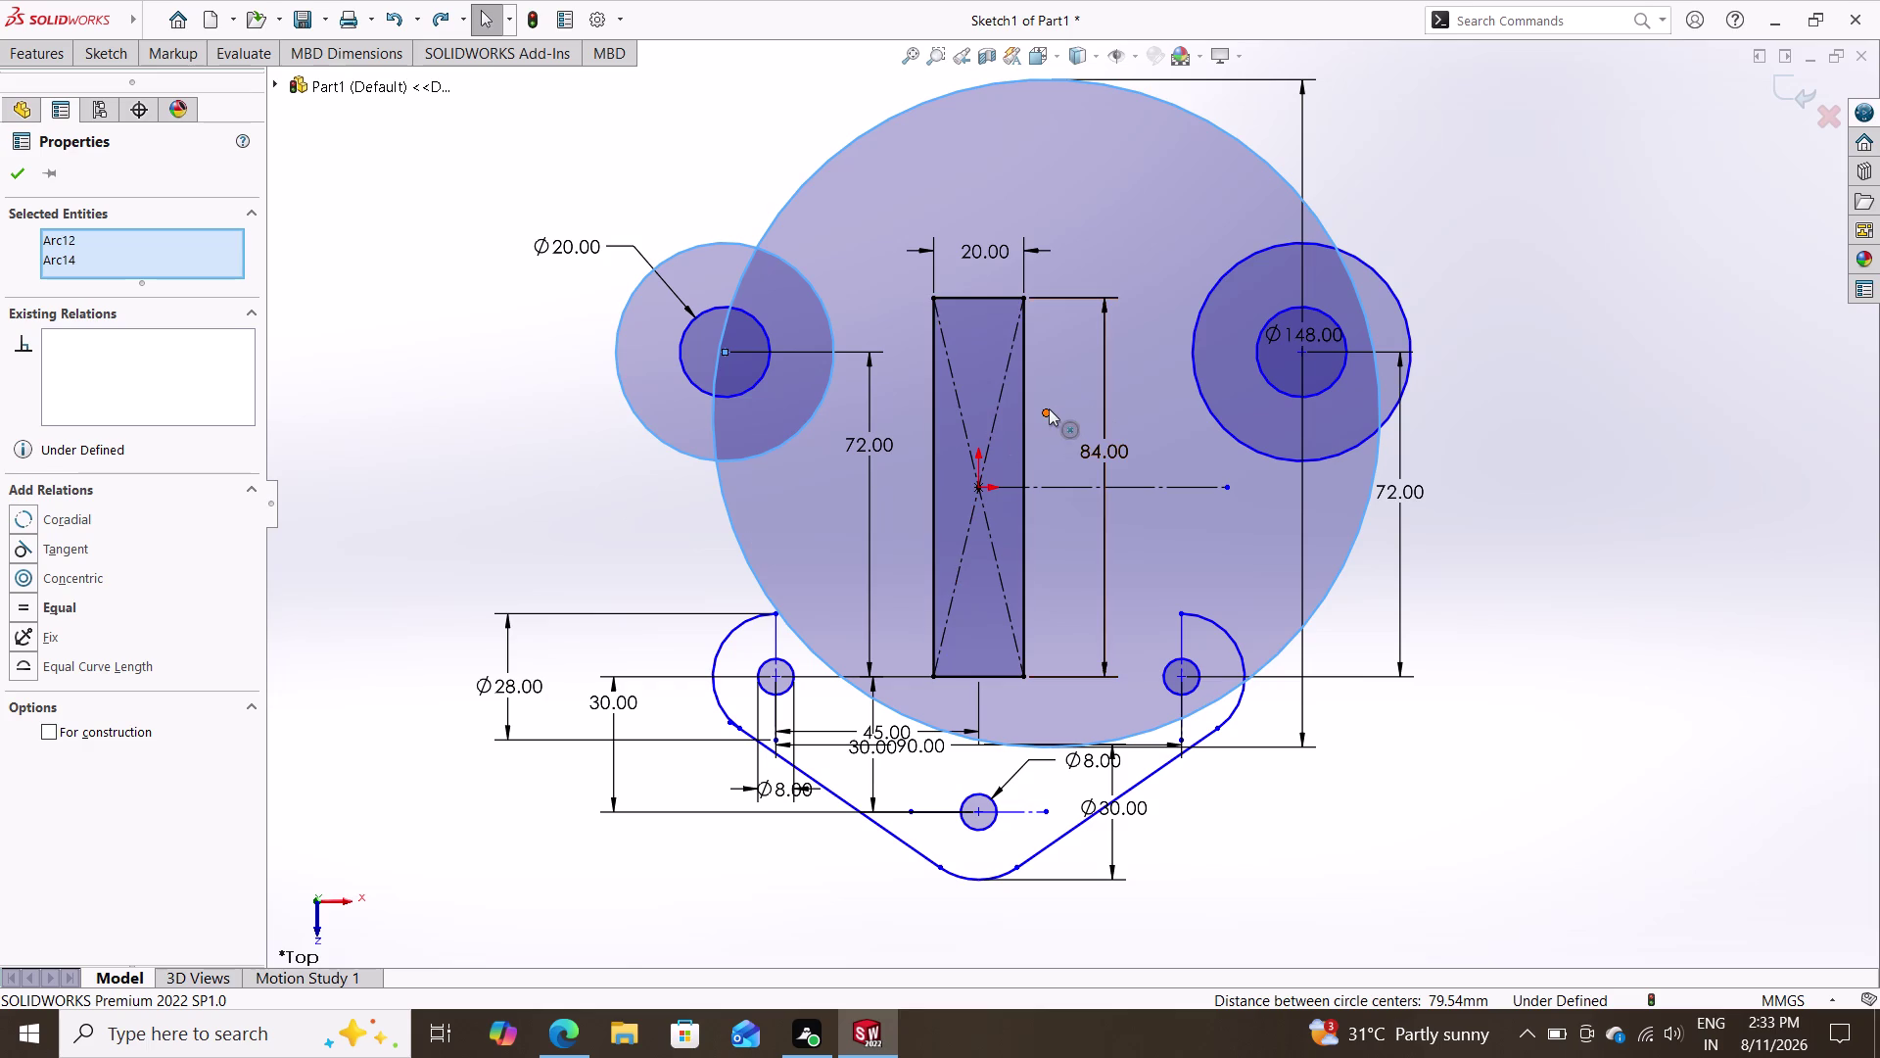
drag(1049, 409, 1024, 444)
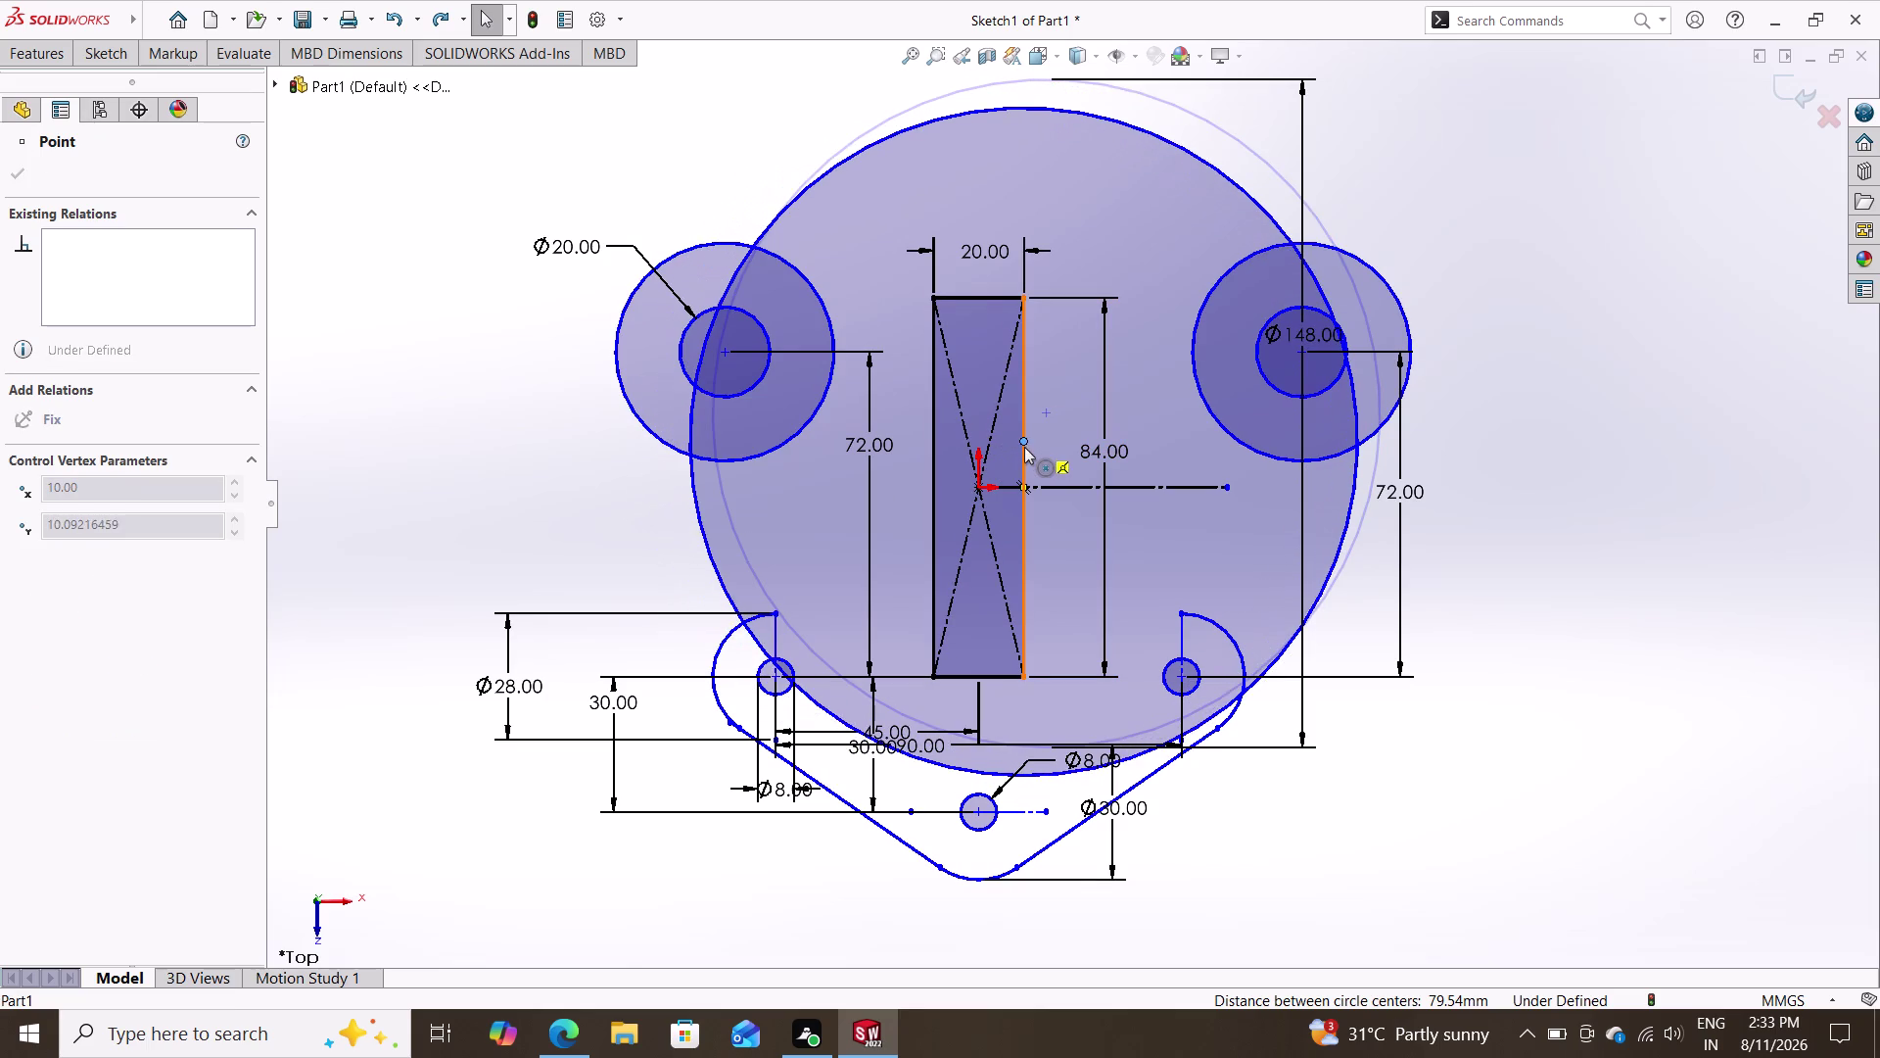
drag(1023, 444, 1025, 449)
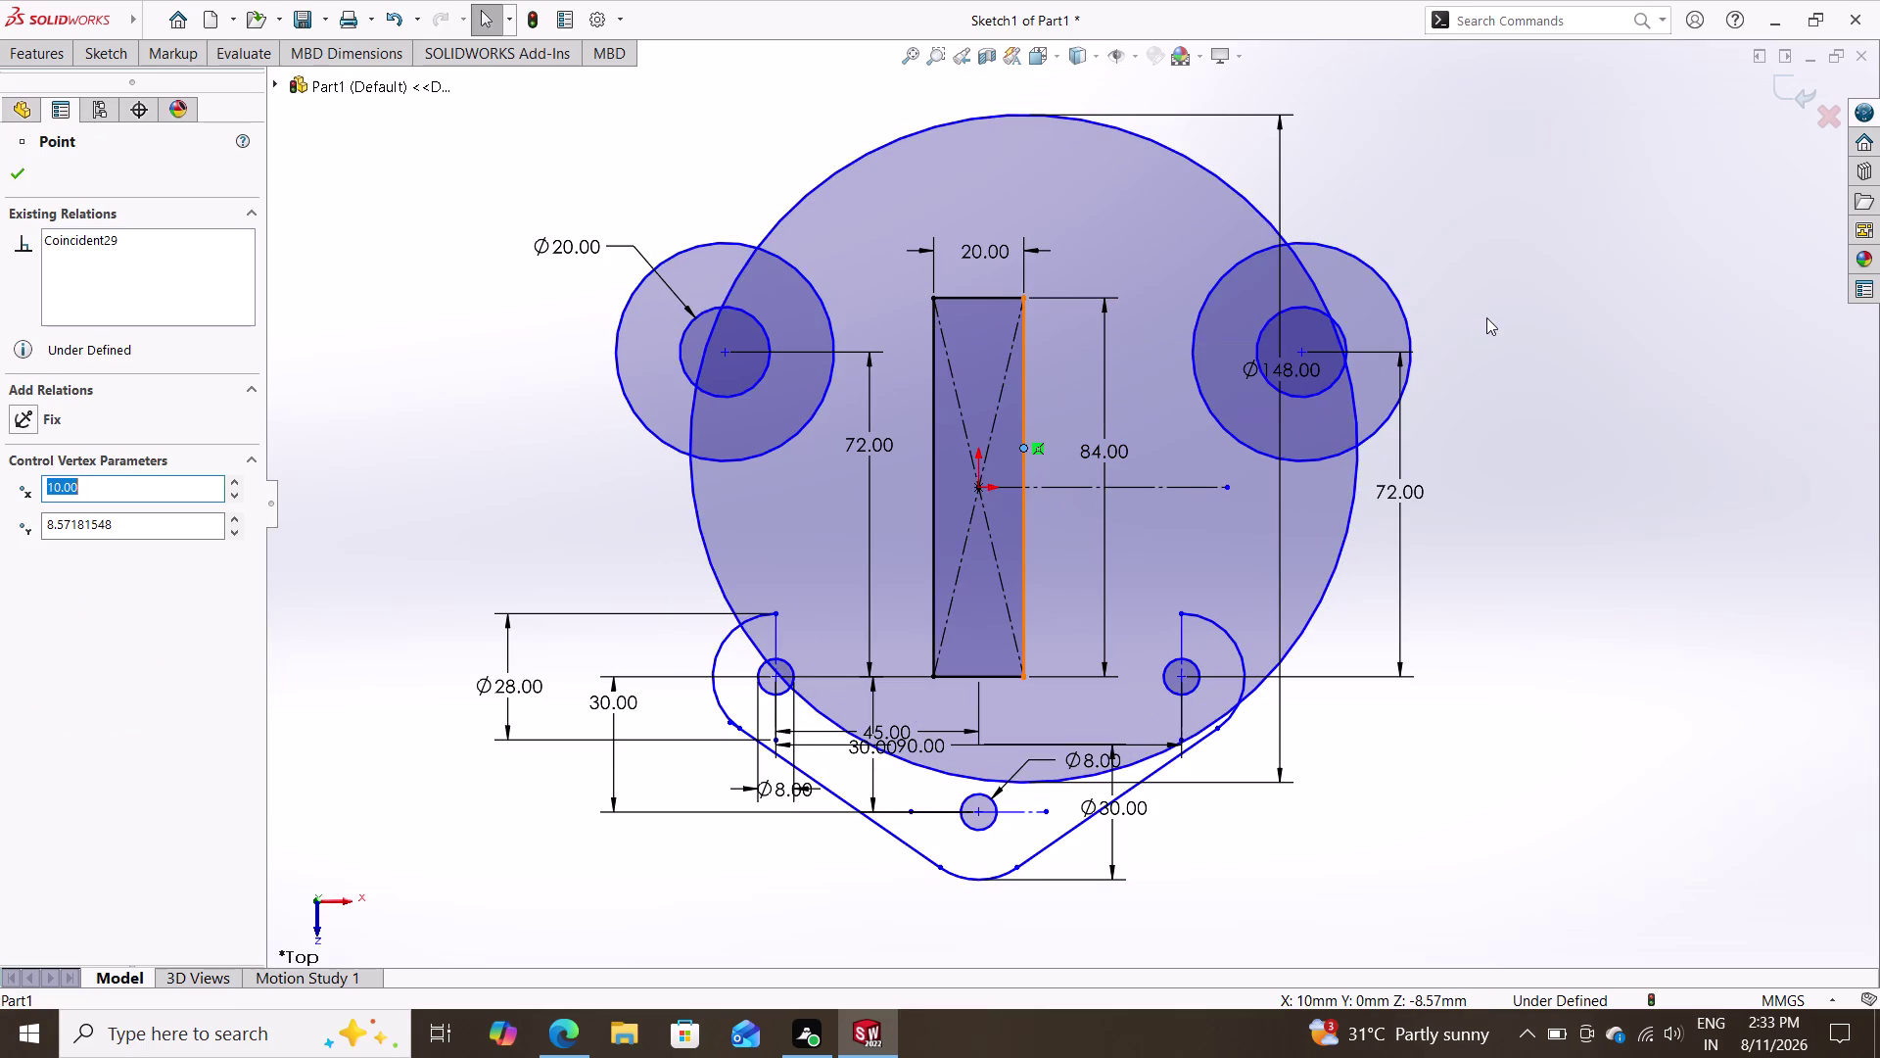
key(Escape)
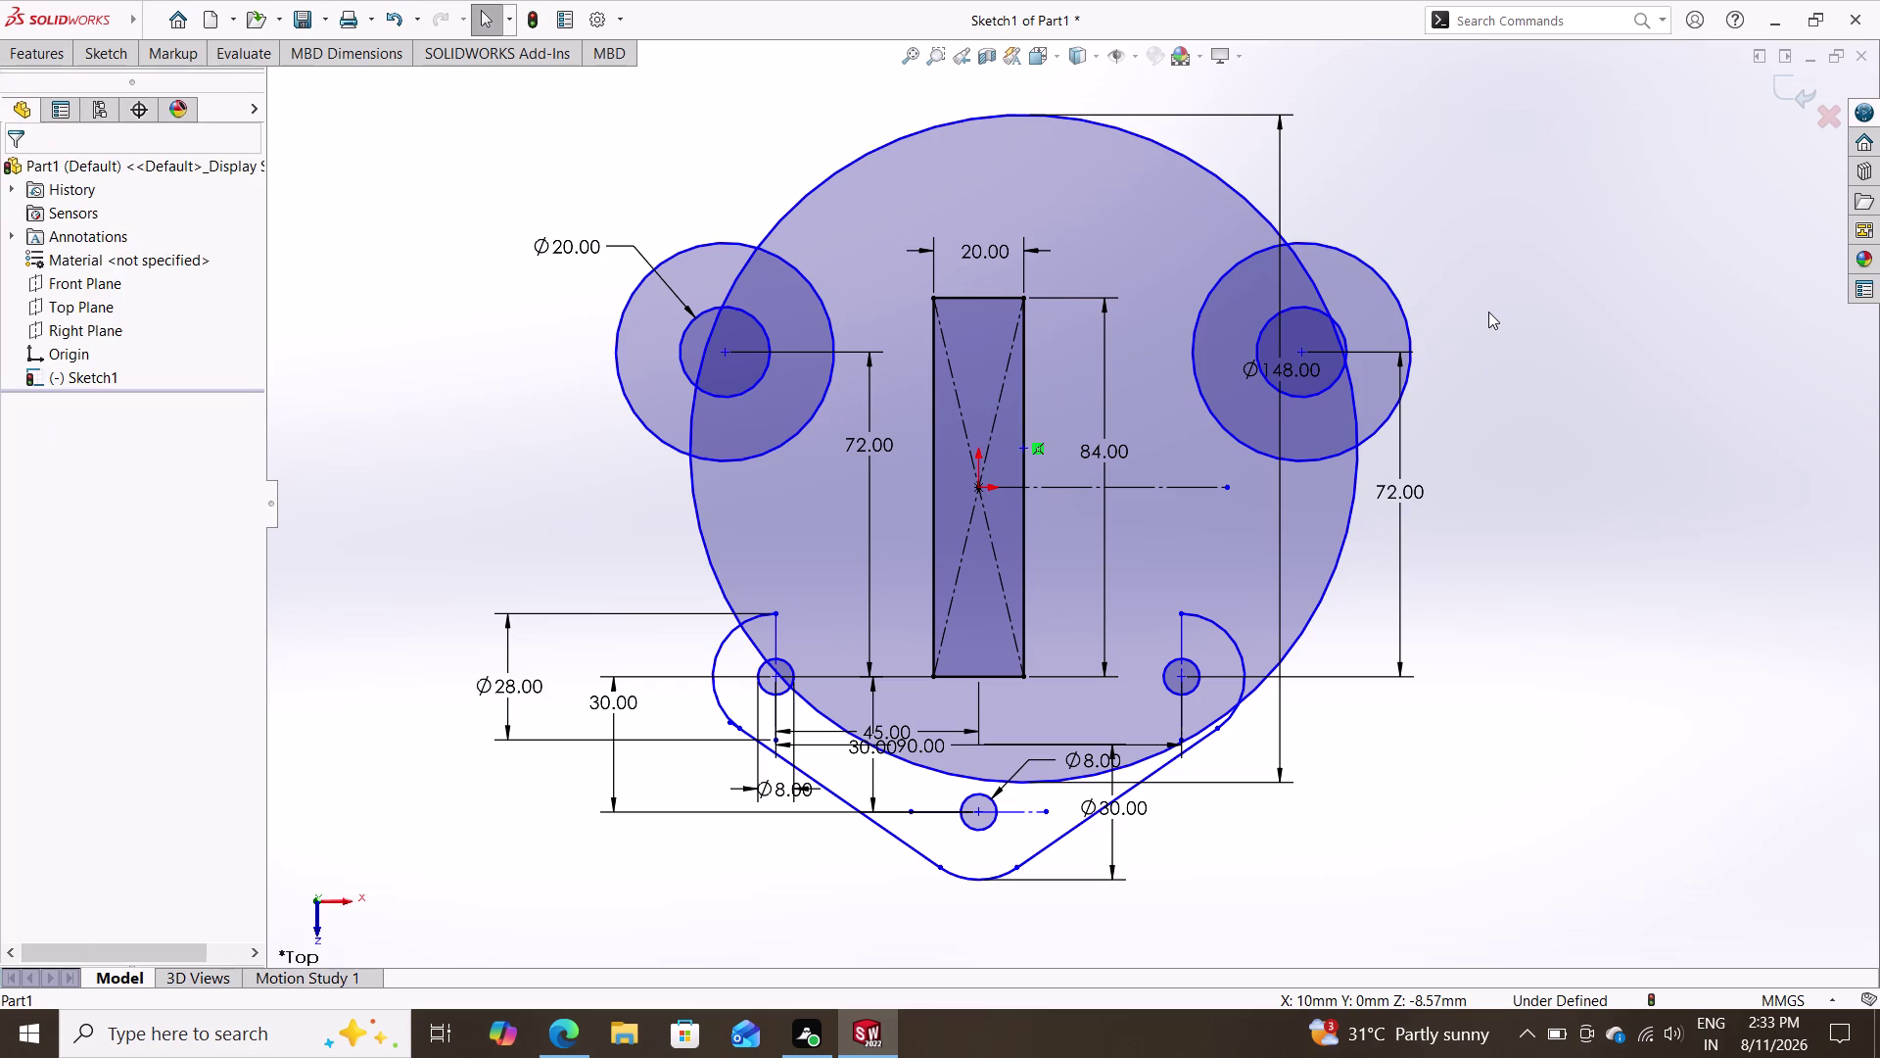
Apply and undo a tangency between the Ø148 circle and the left ring.
click(730, 239)
click(770, 229)
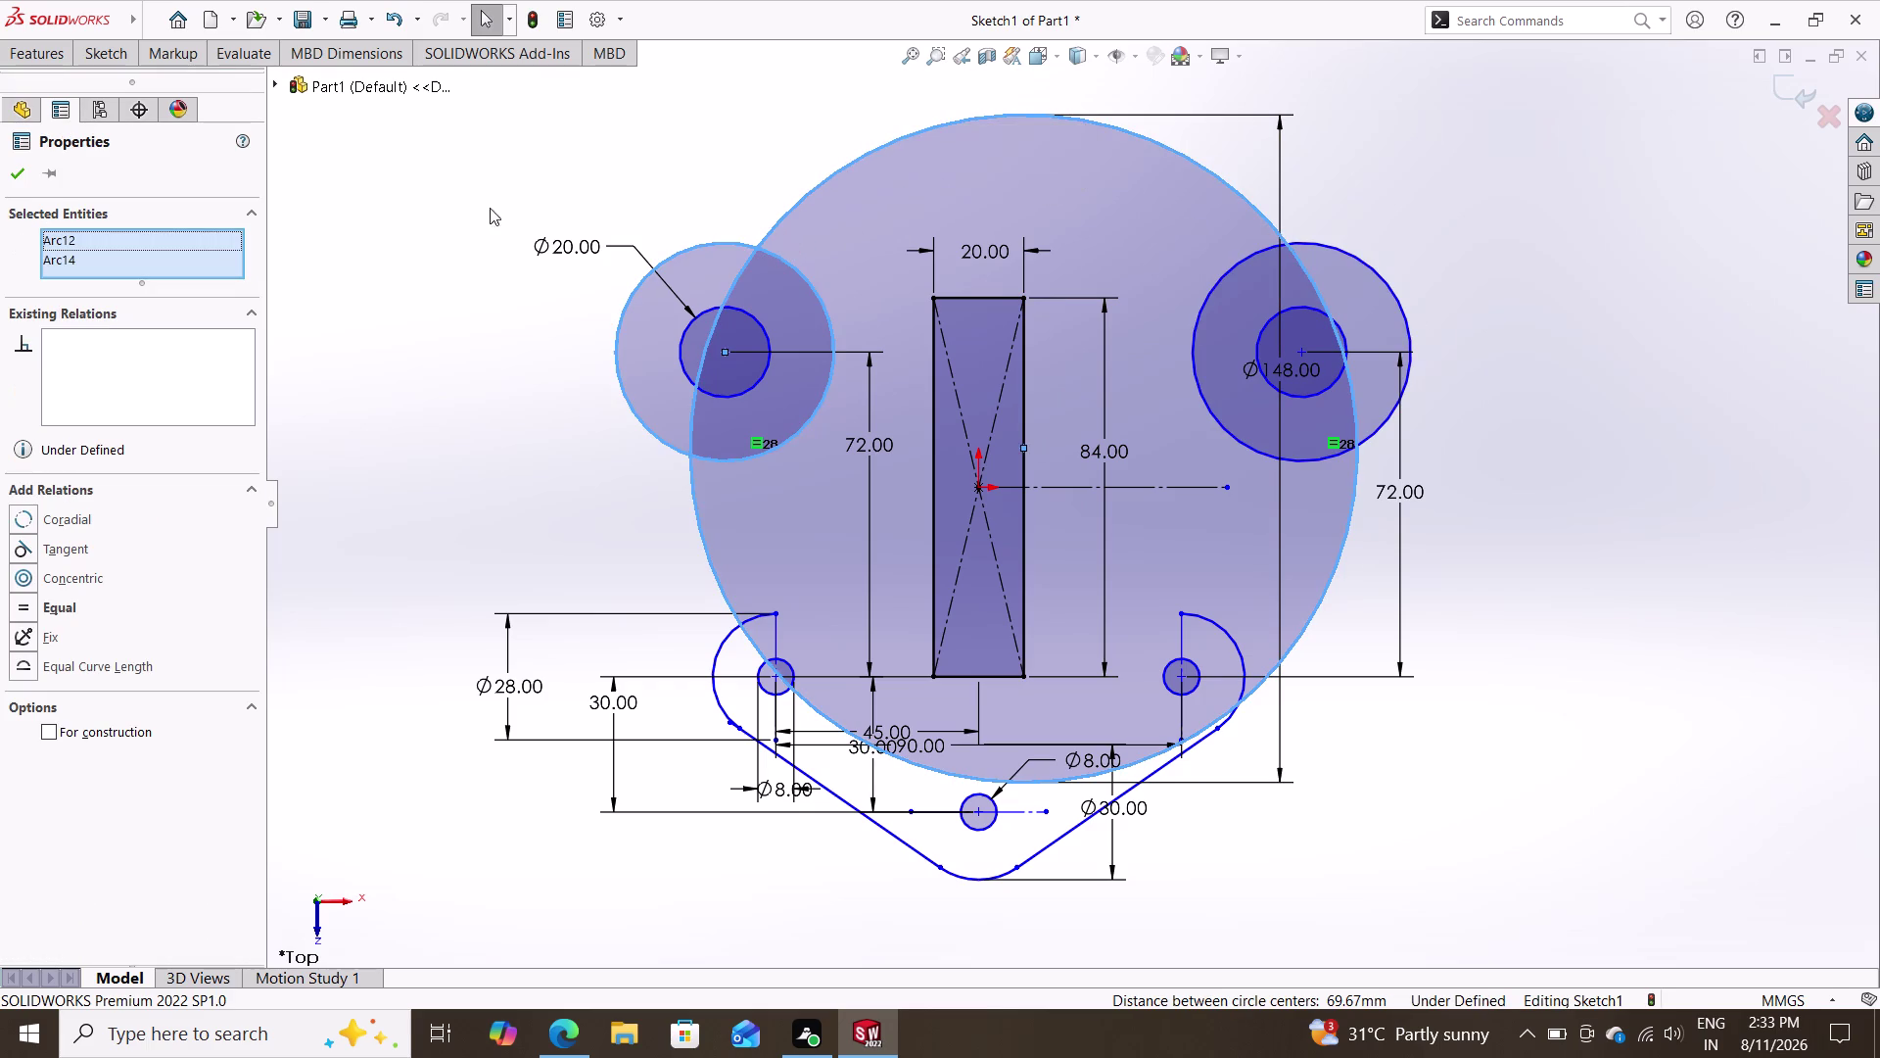
click(84, 548)
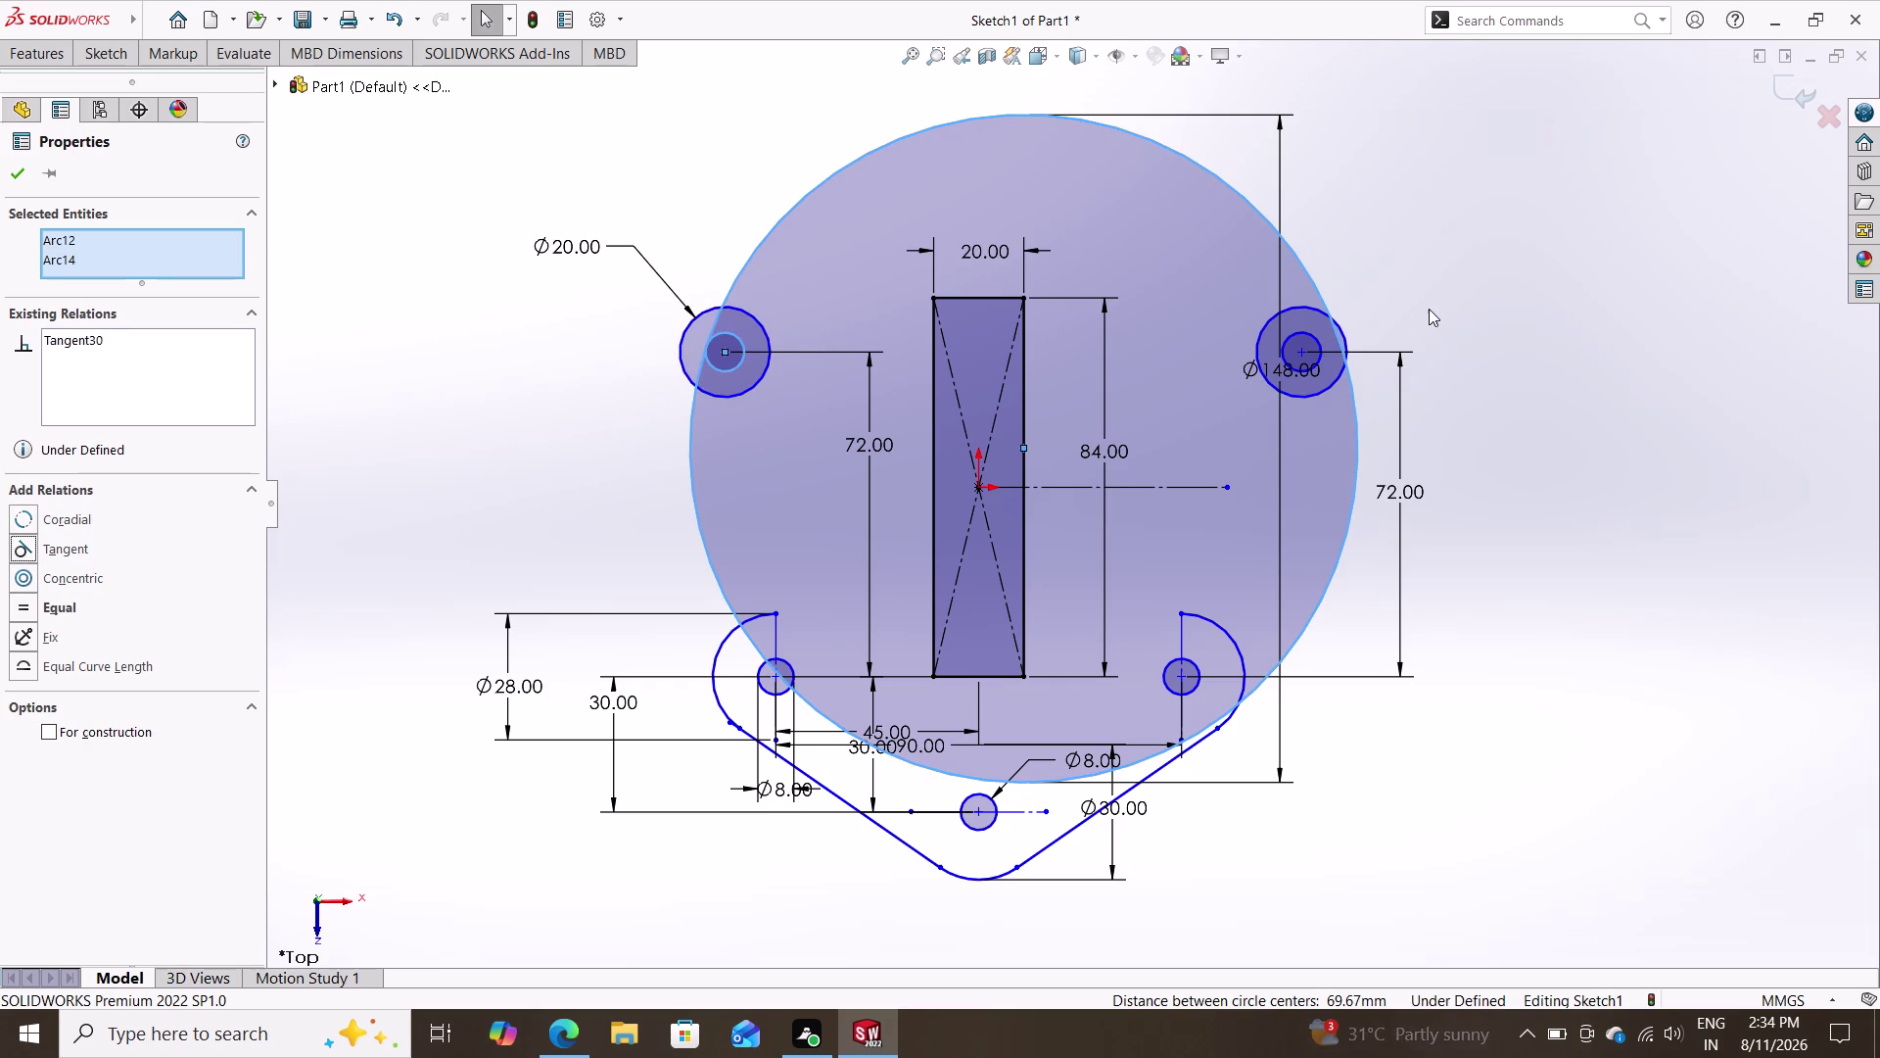
key(ctrl+z)
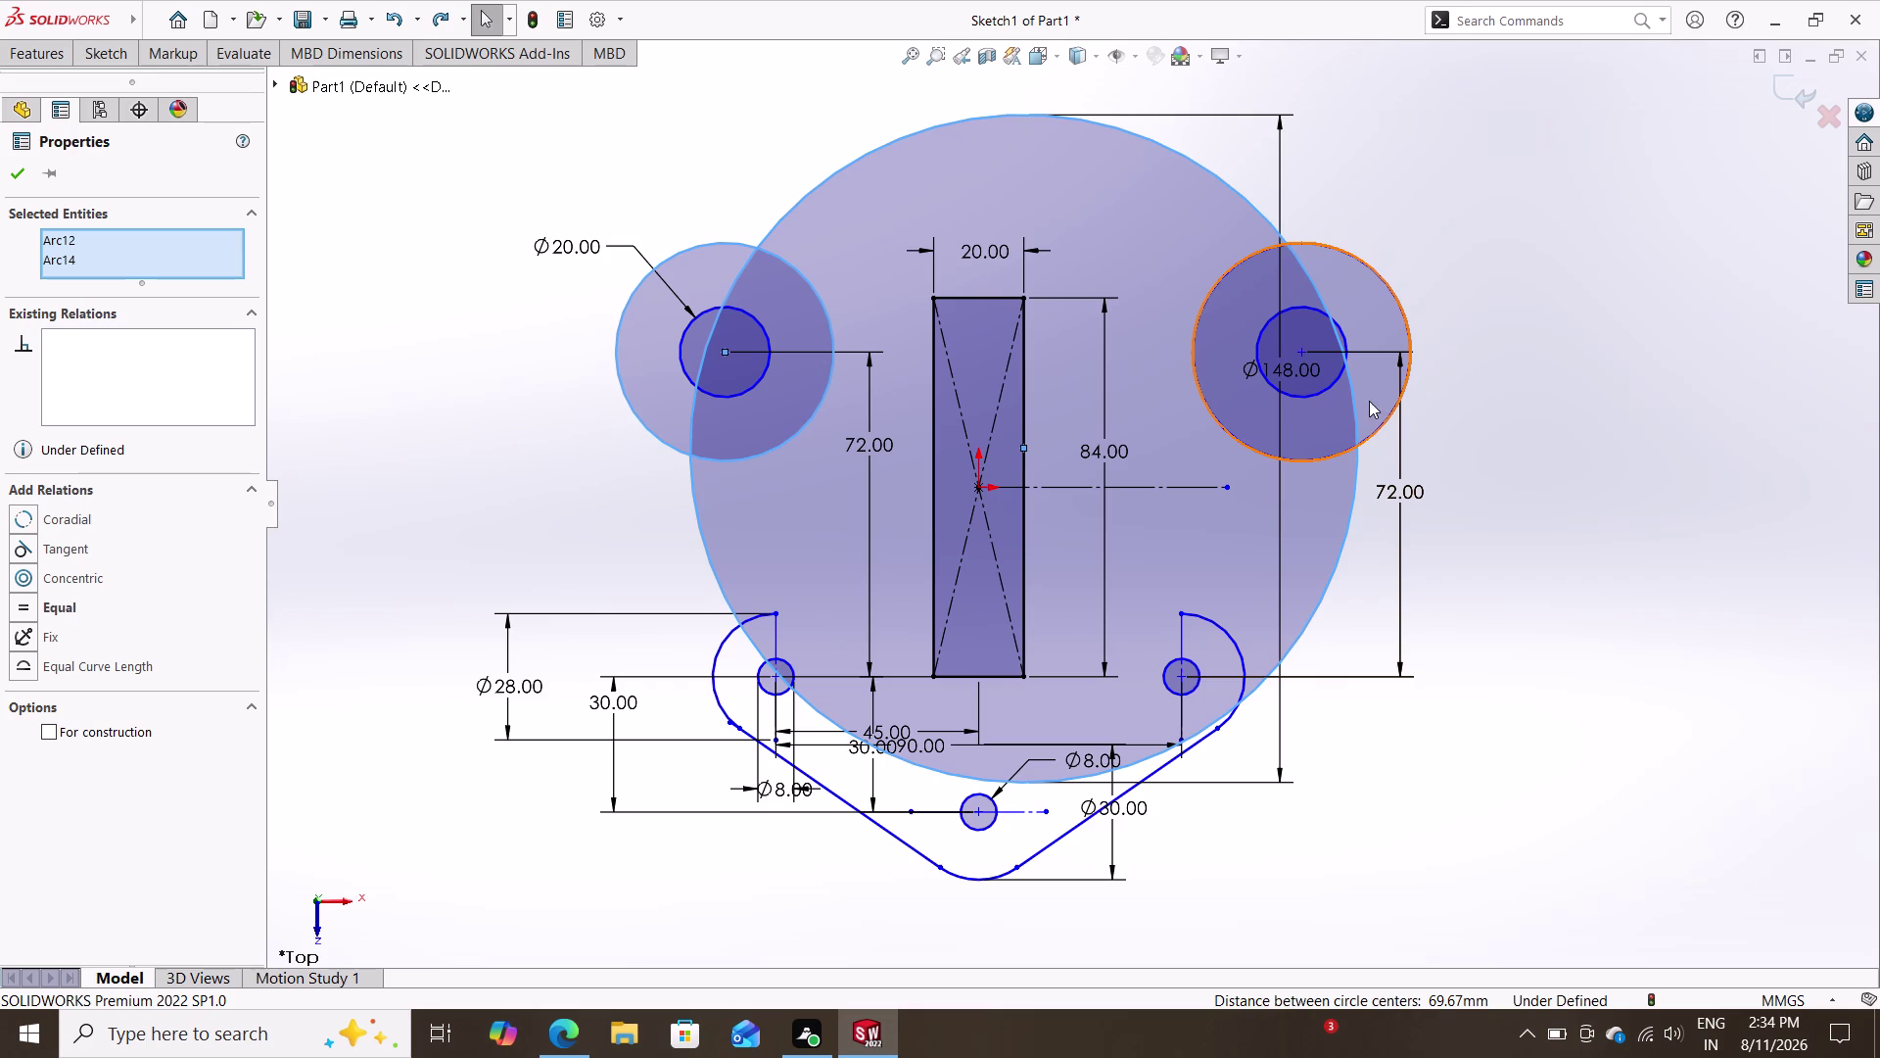
click(1174, 149)
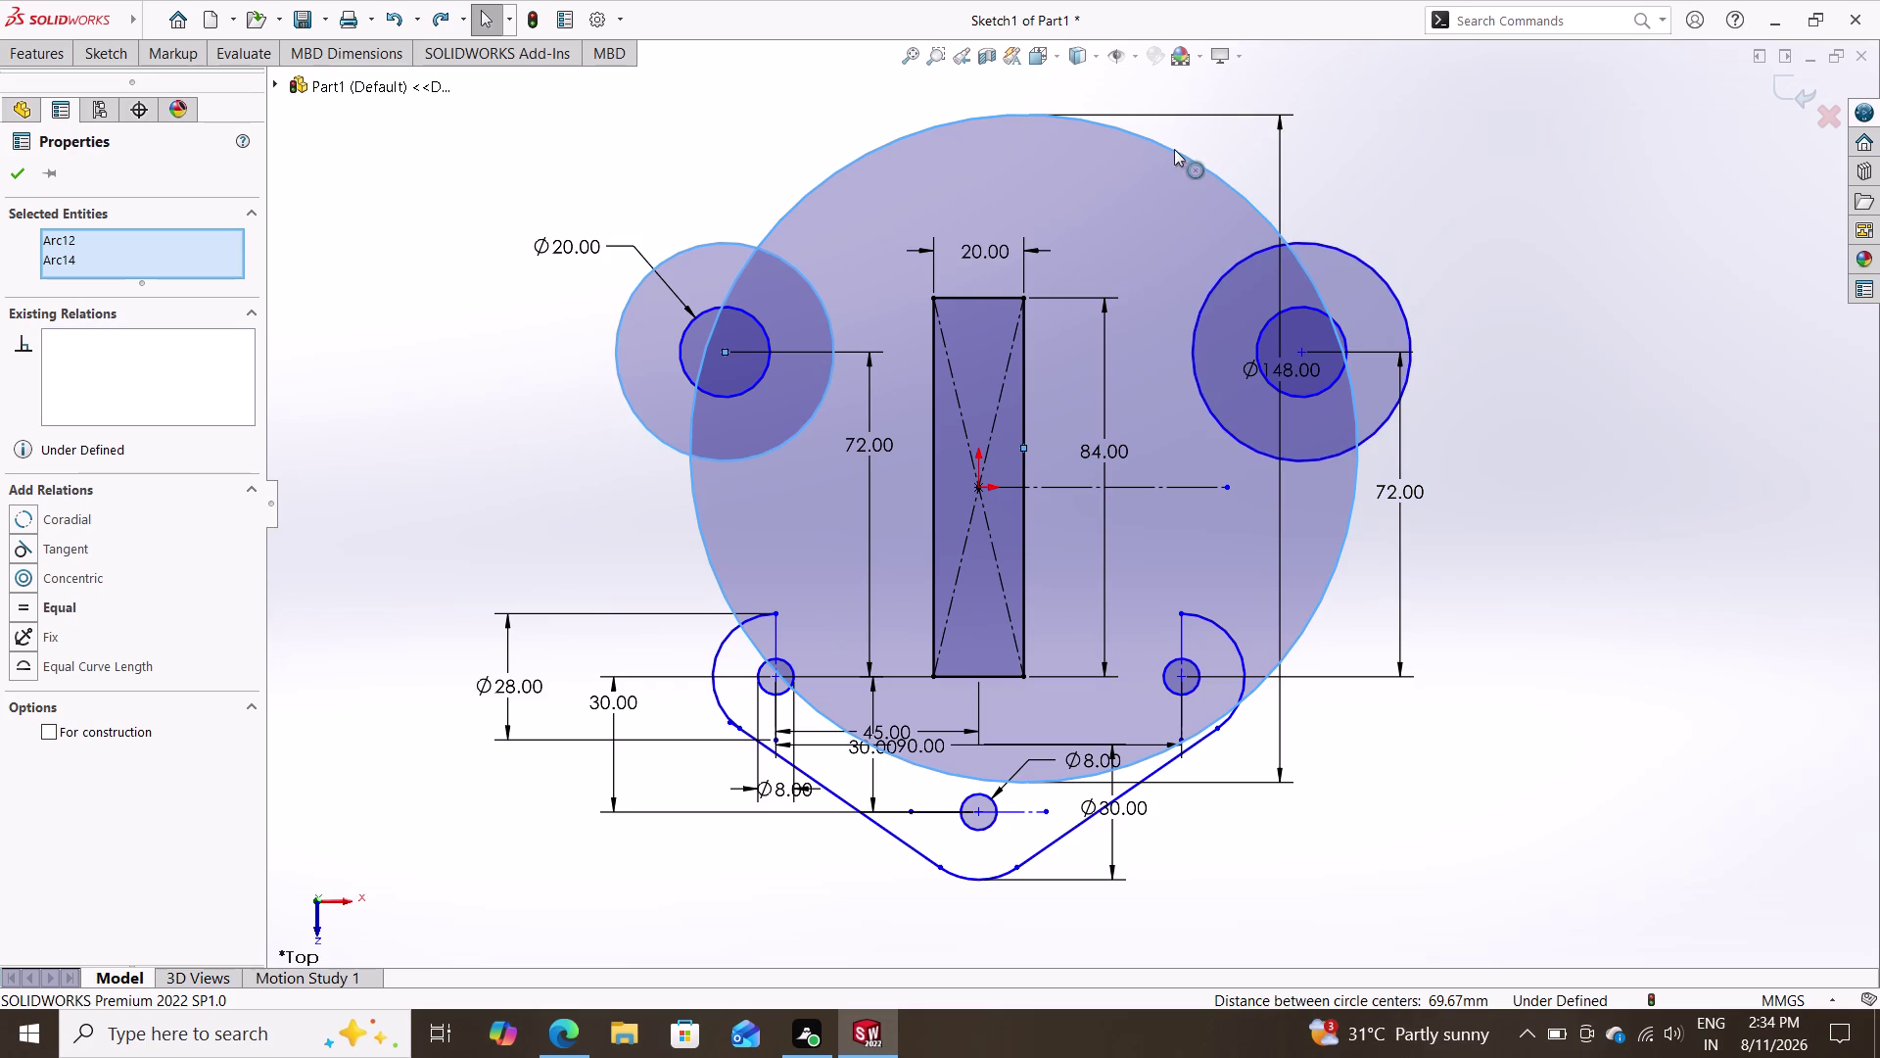
click(1341, 244)
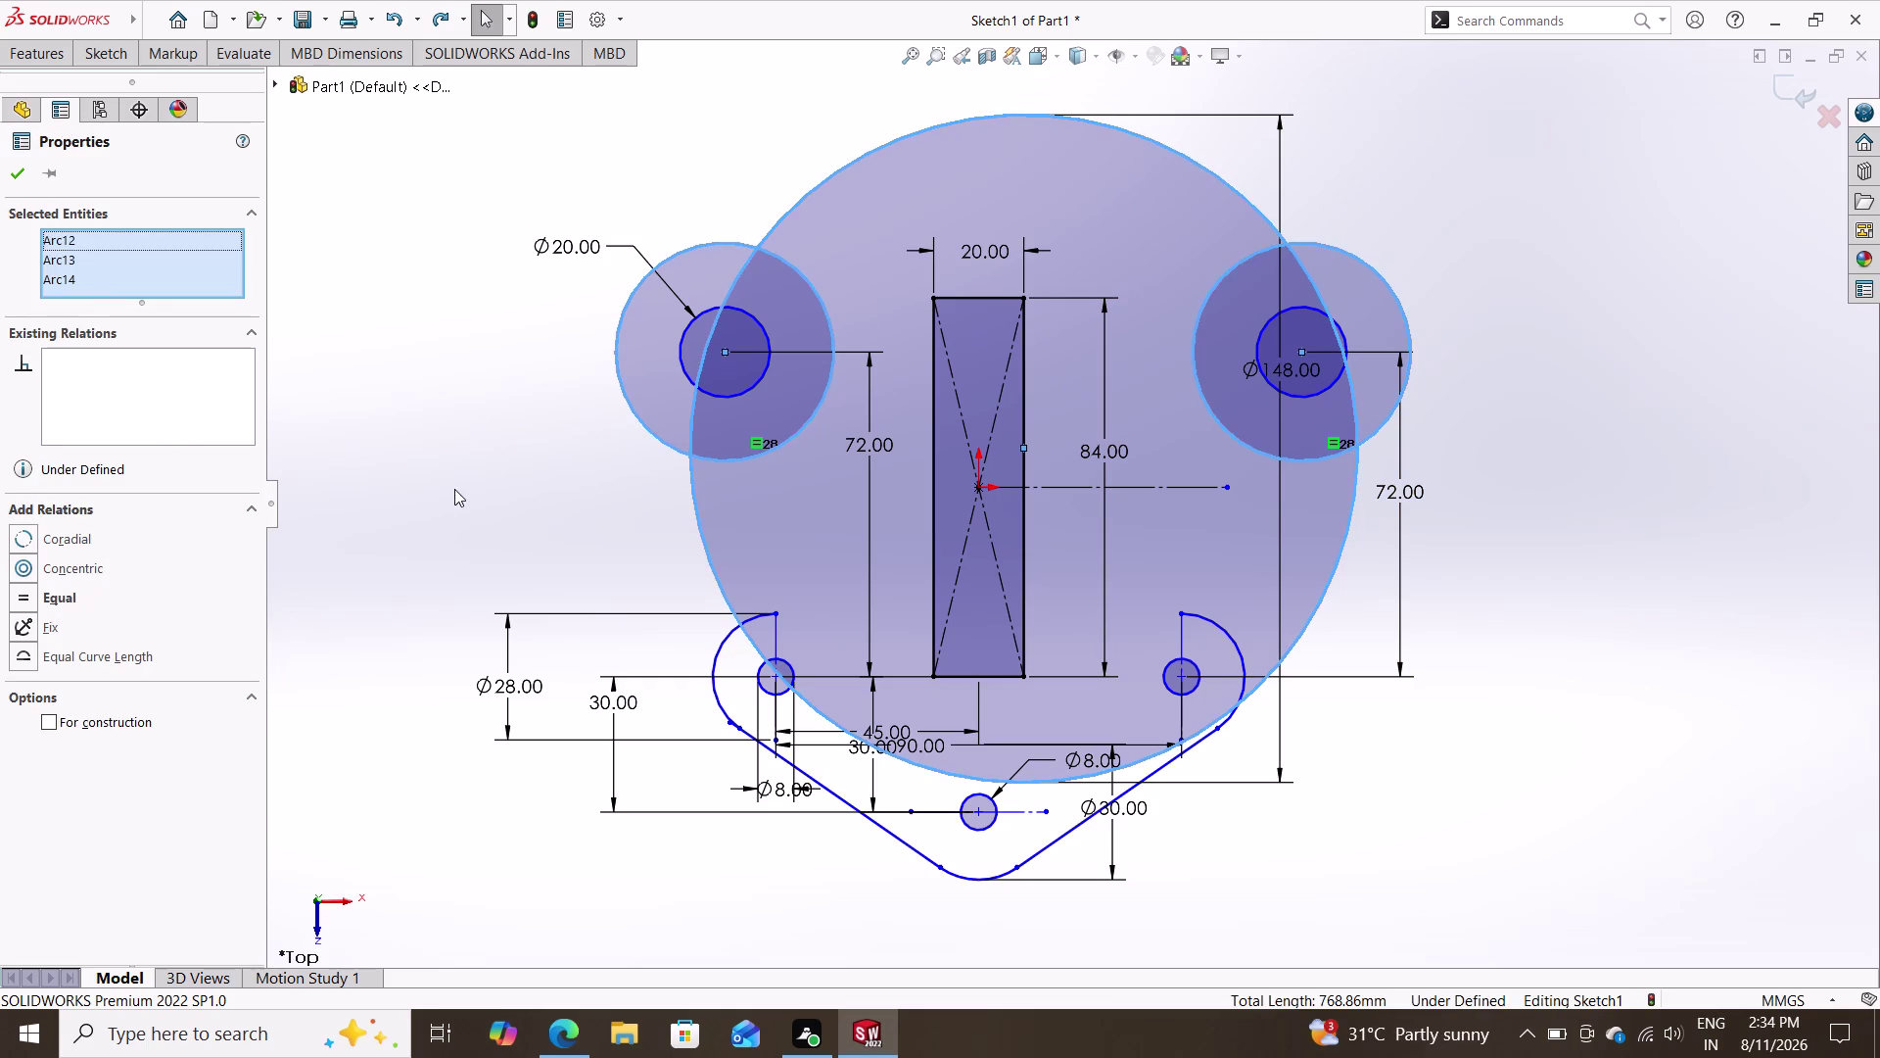
key(Escape)
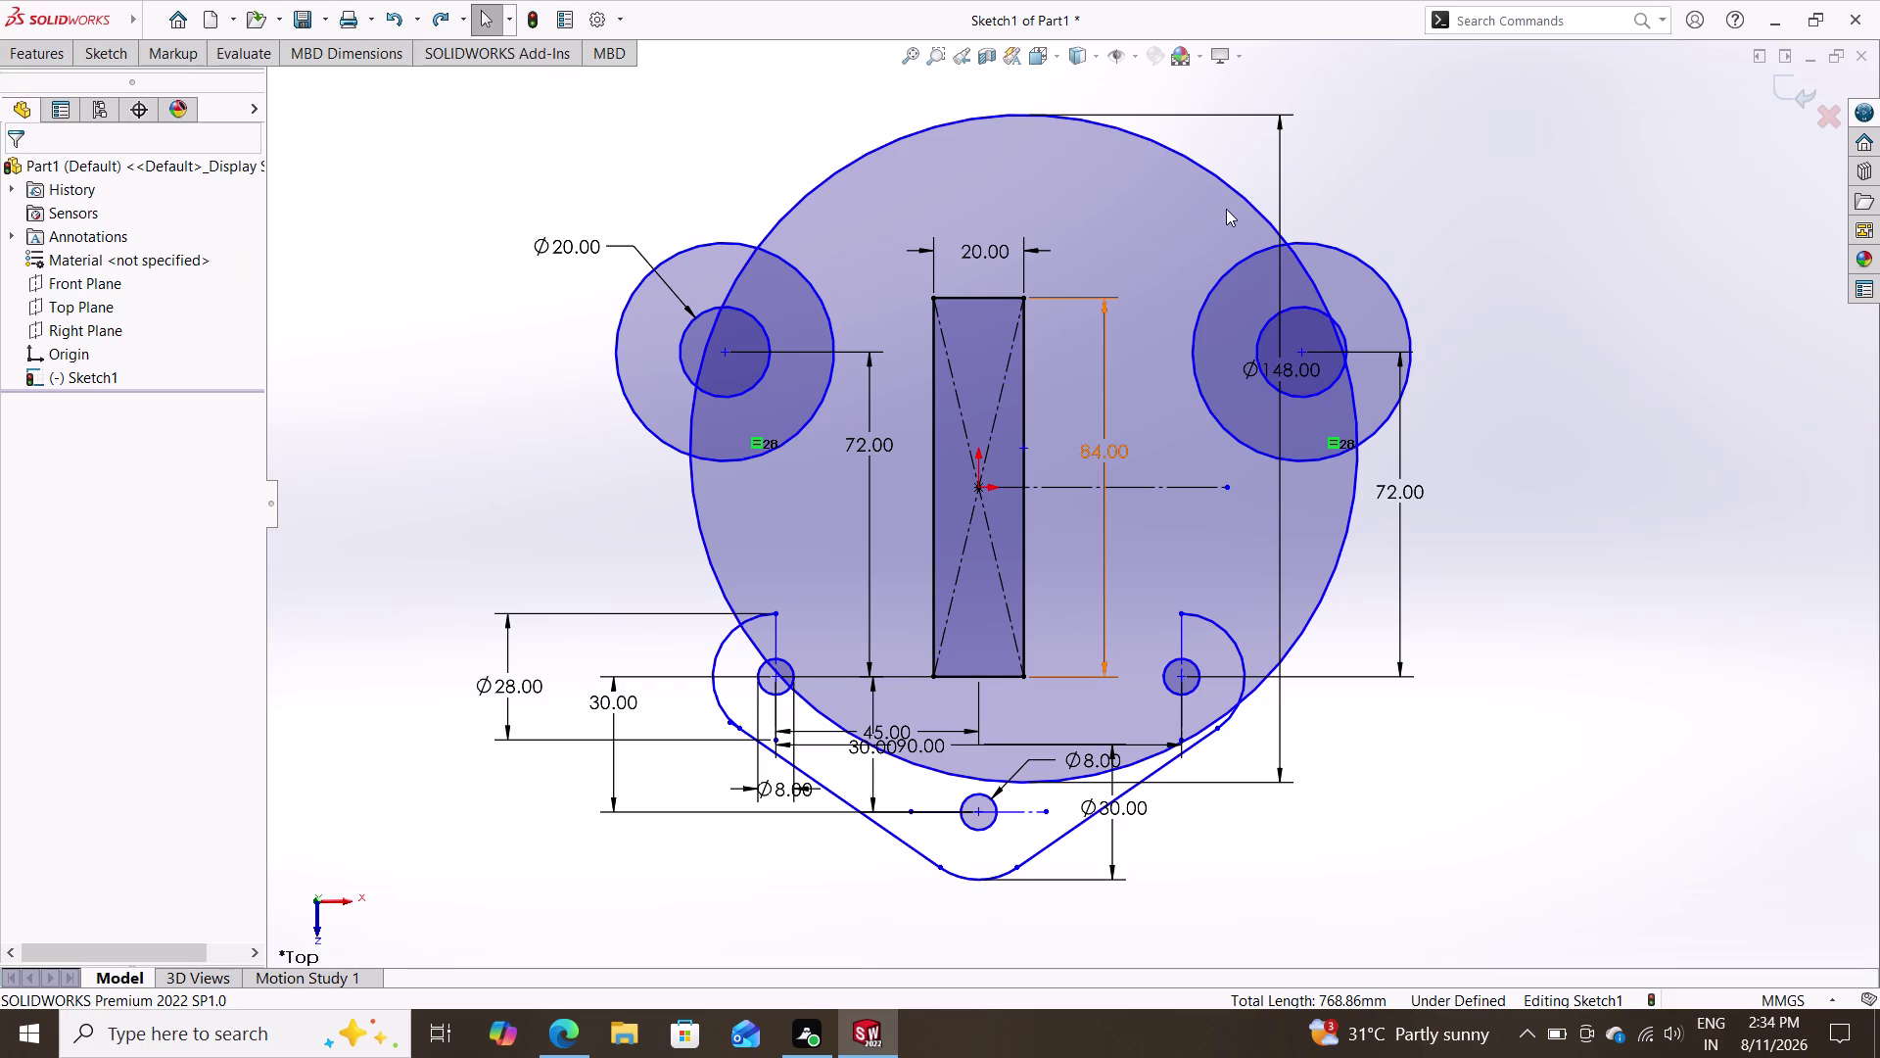
Apply and undo a tangency with the right ring, then delete the Ø148 circle.
click(1242, 197)
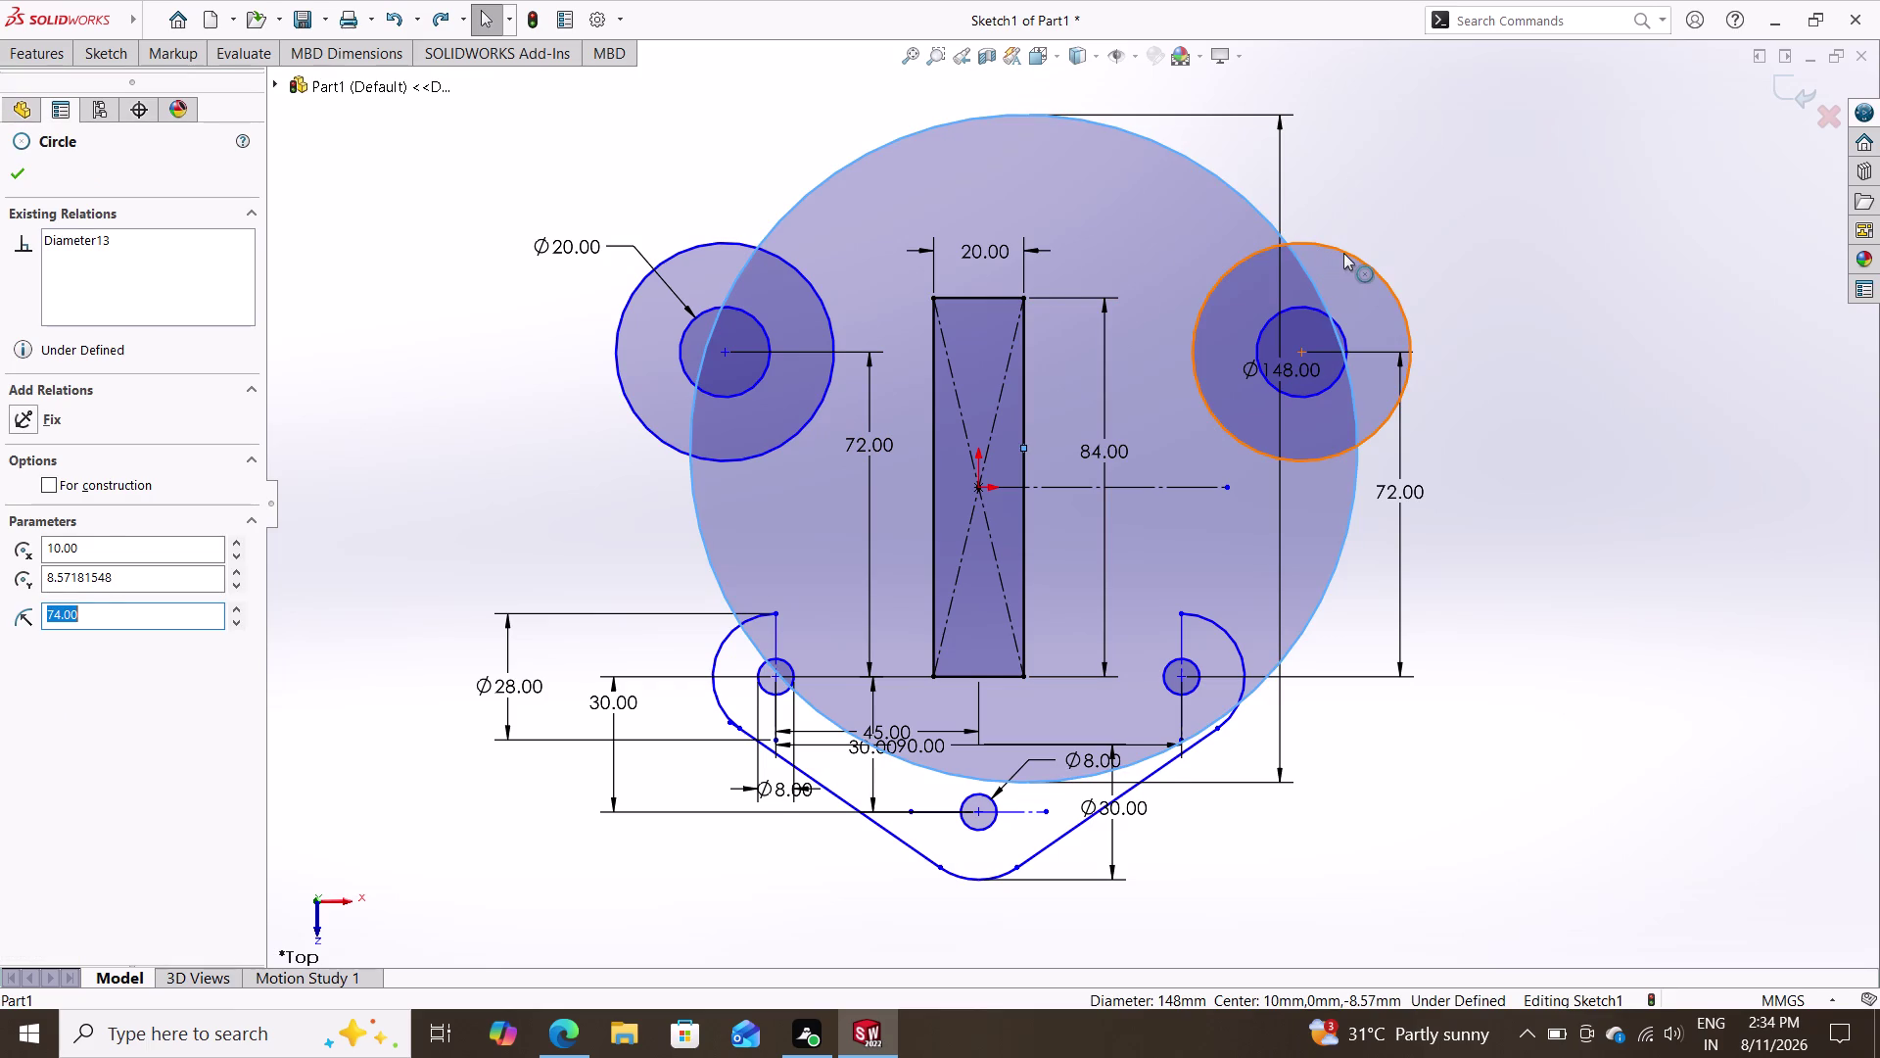
click(1344, 252)
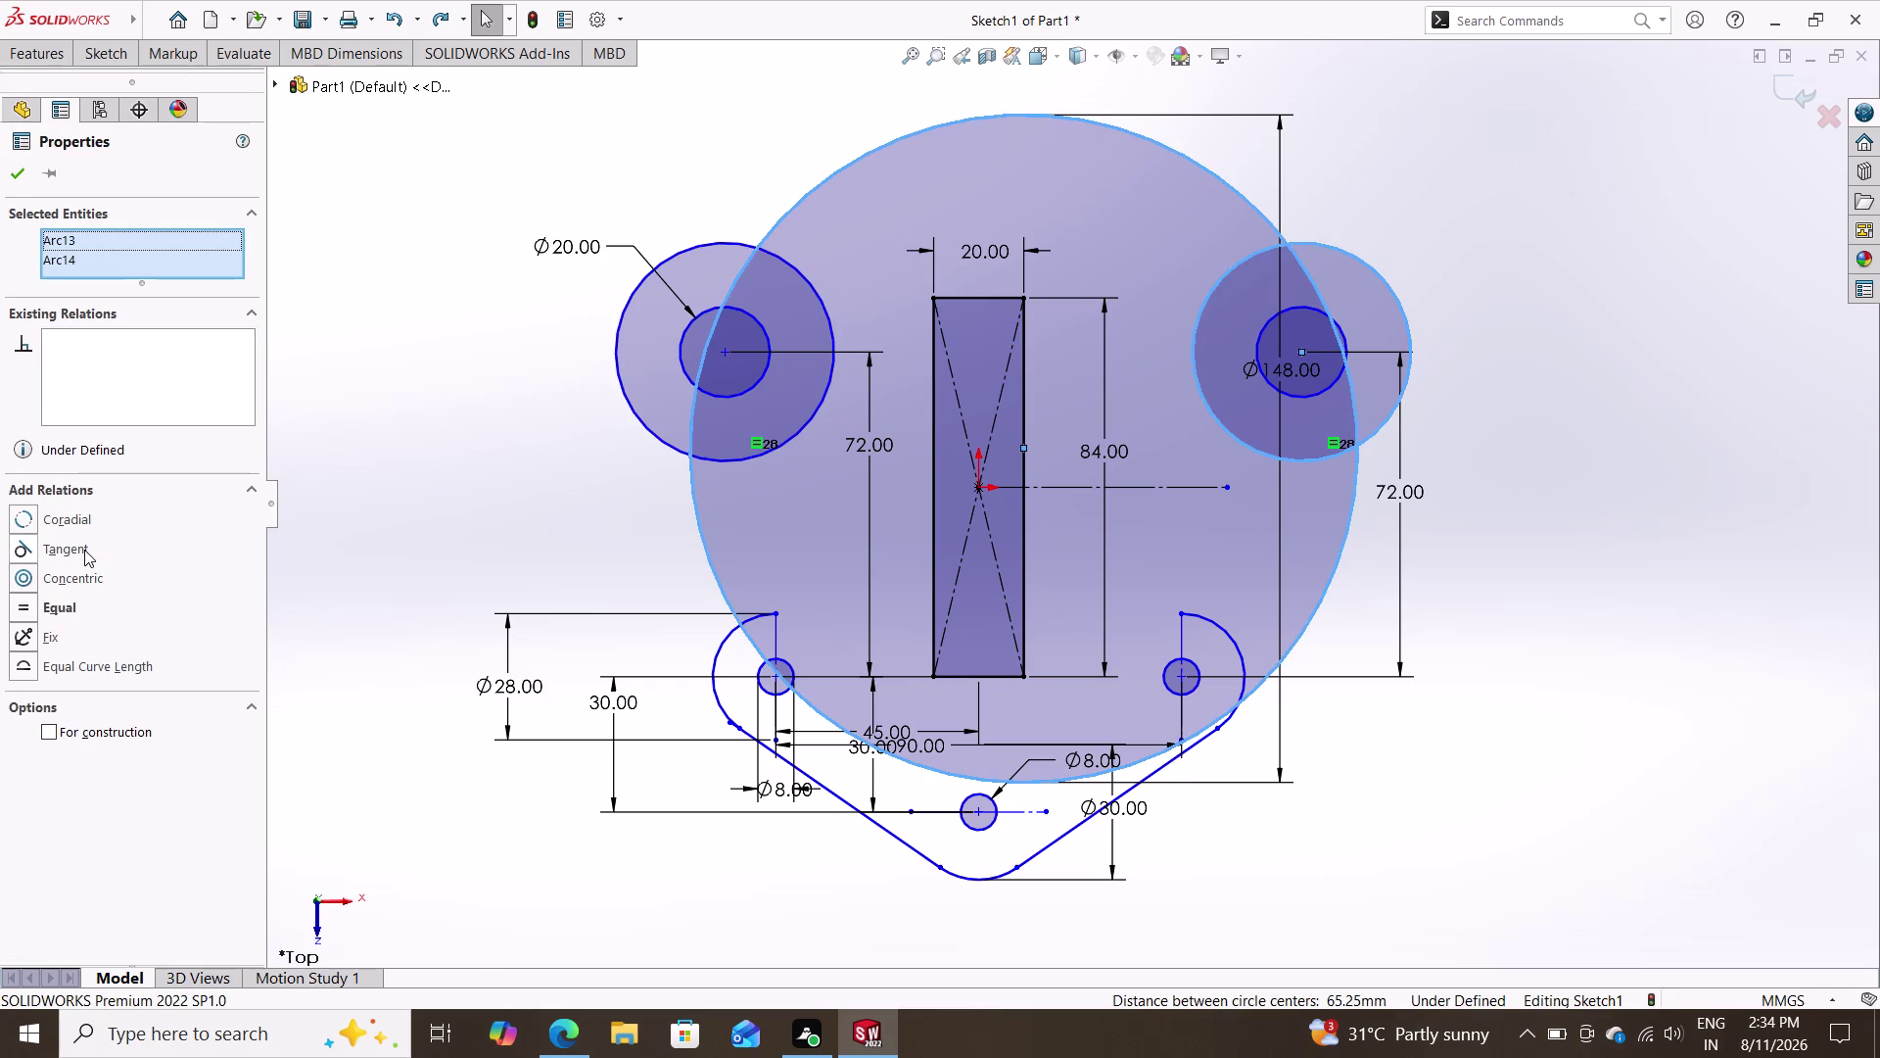
click(84, 549)
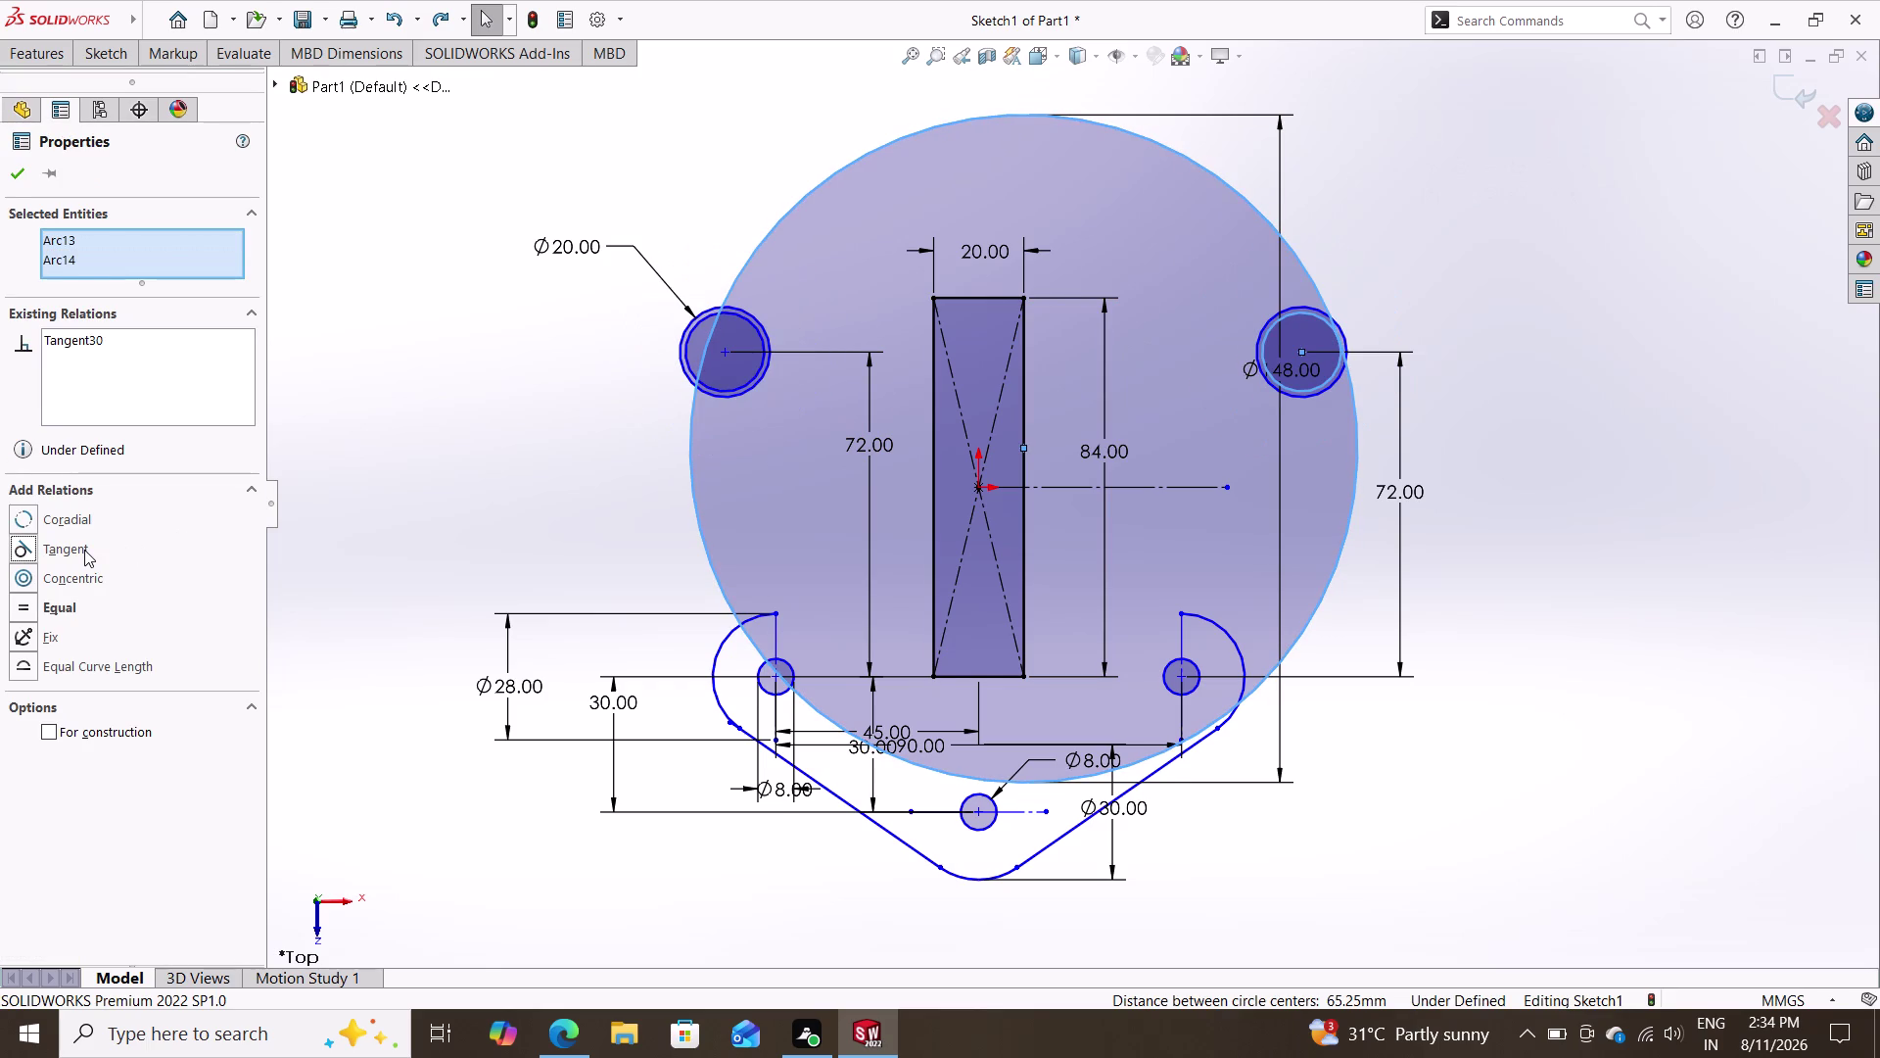
key(ctrl+z)
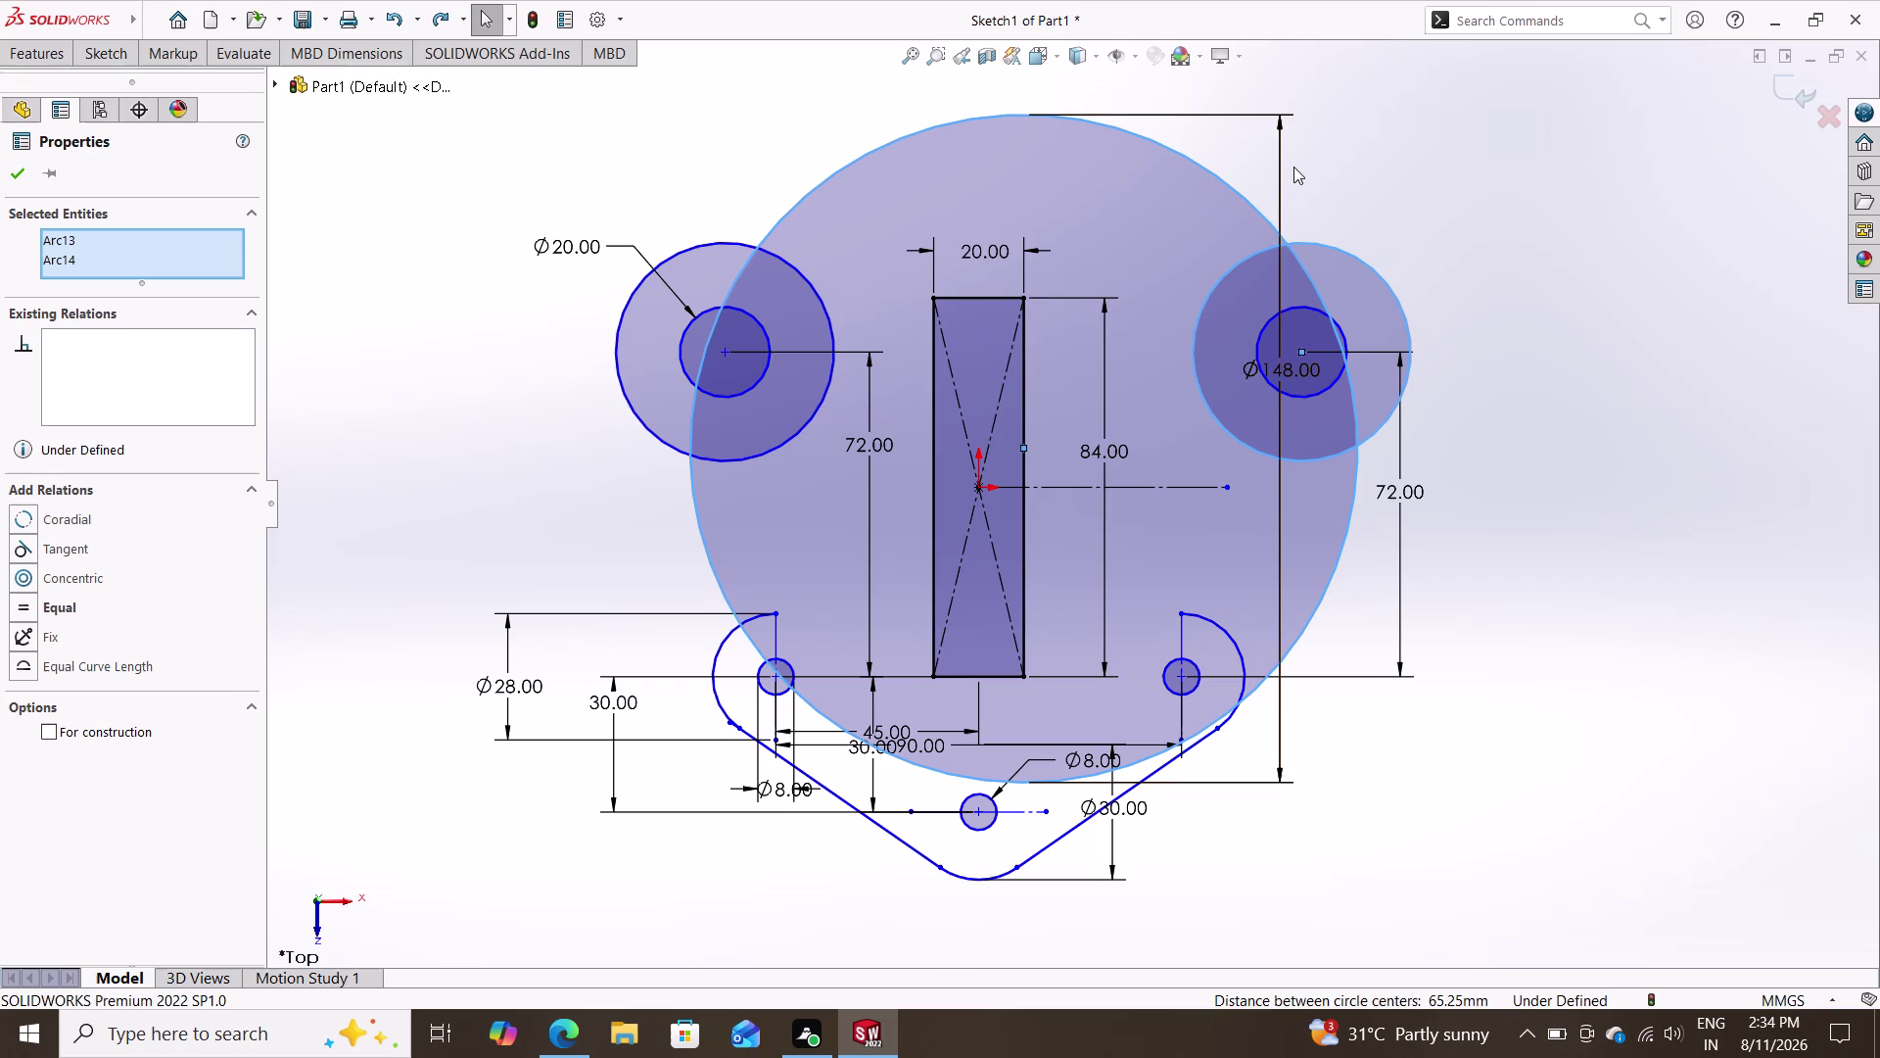
click(1232, 193)
key(Escape)
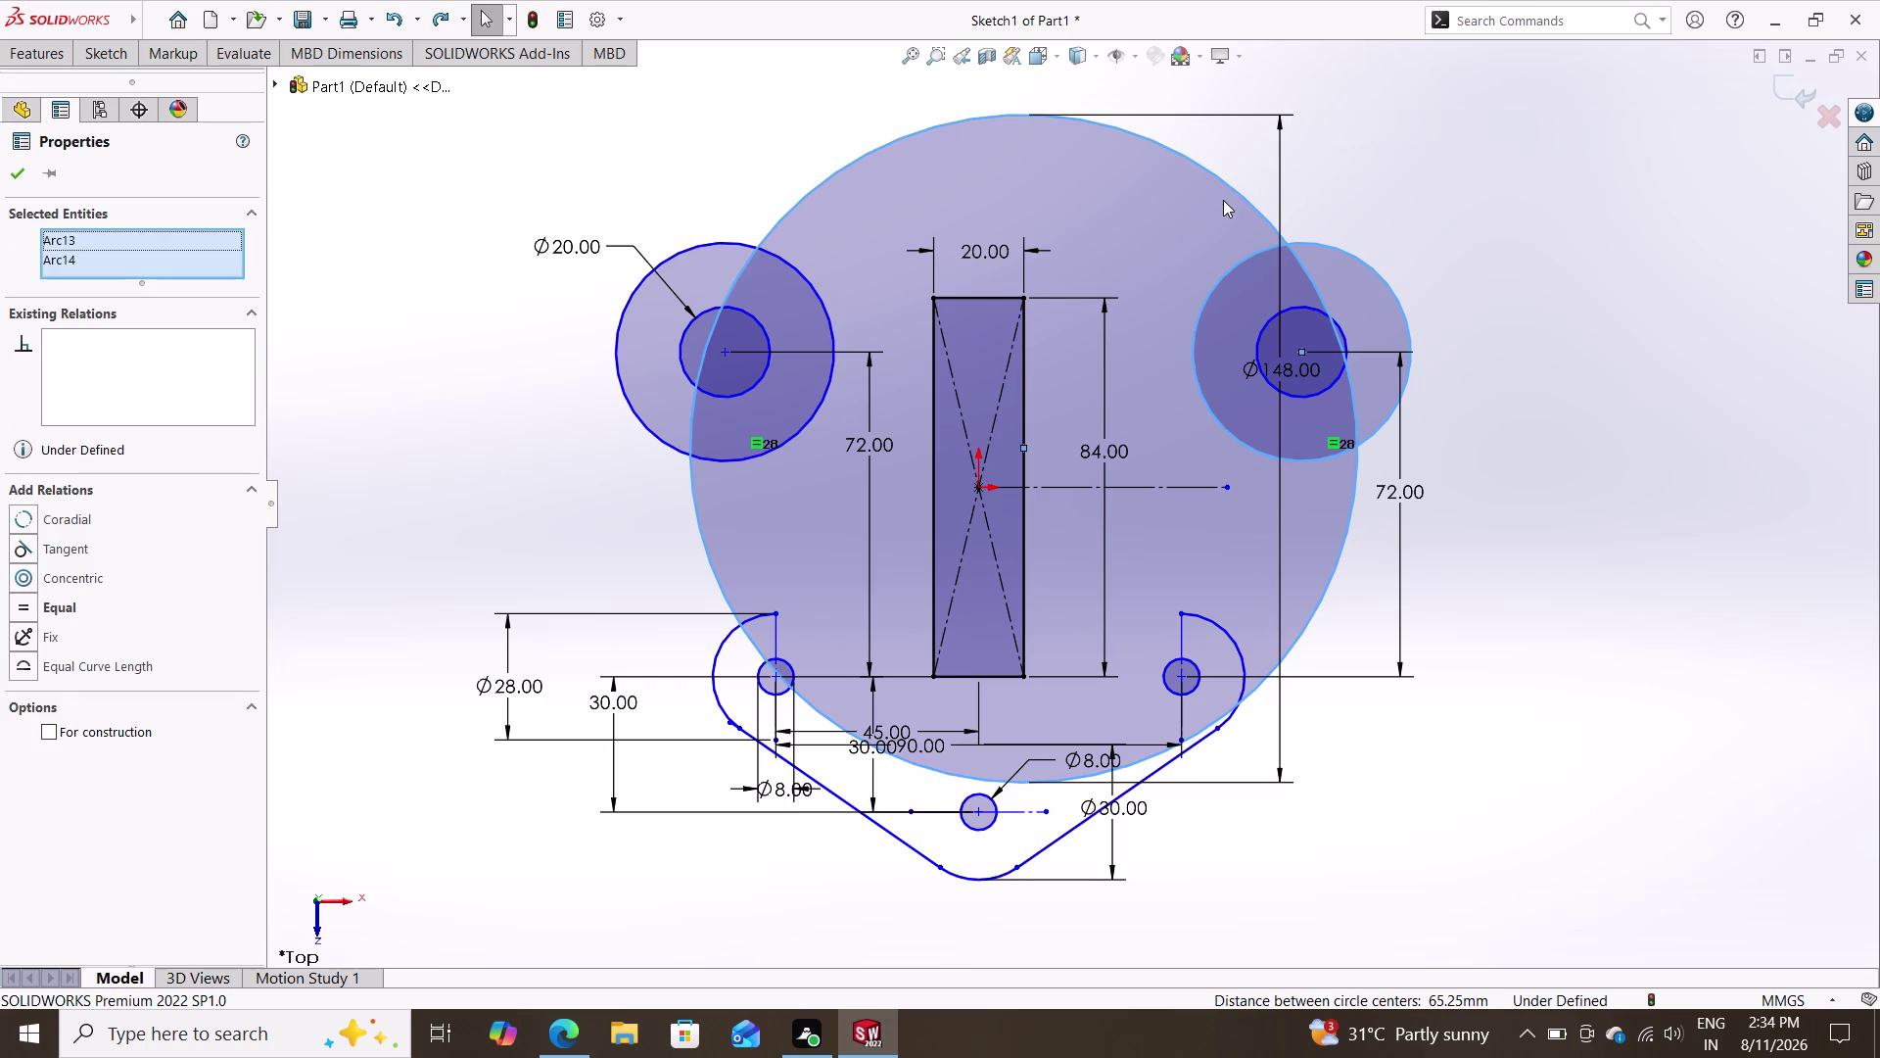
click(1237, 190)
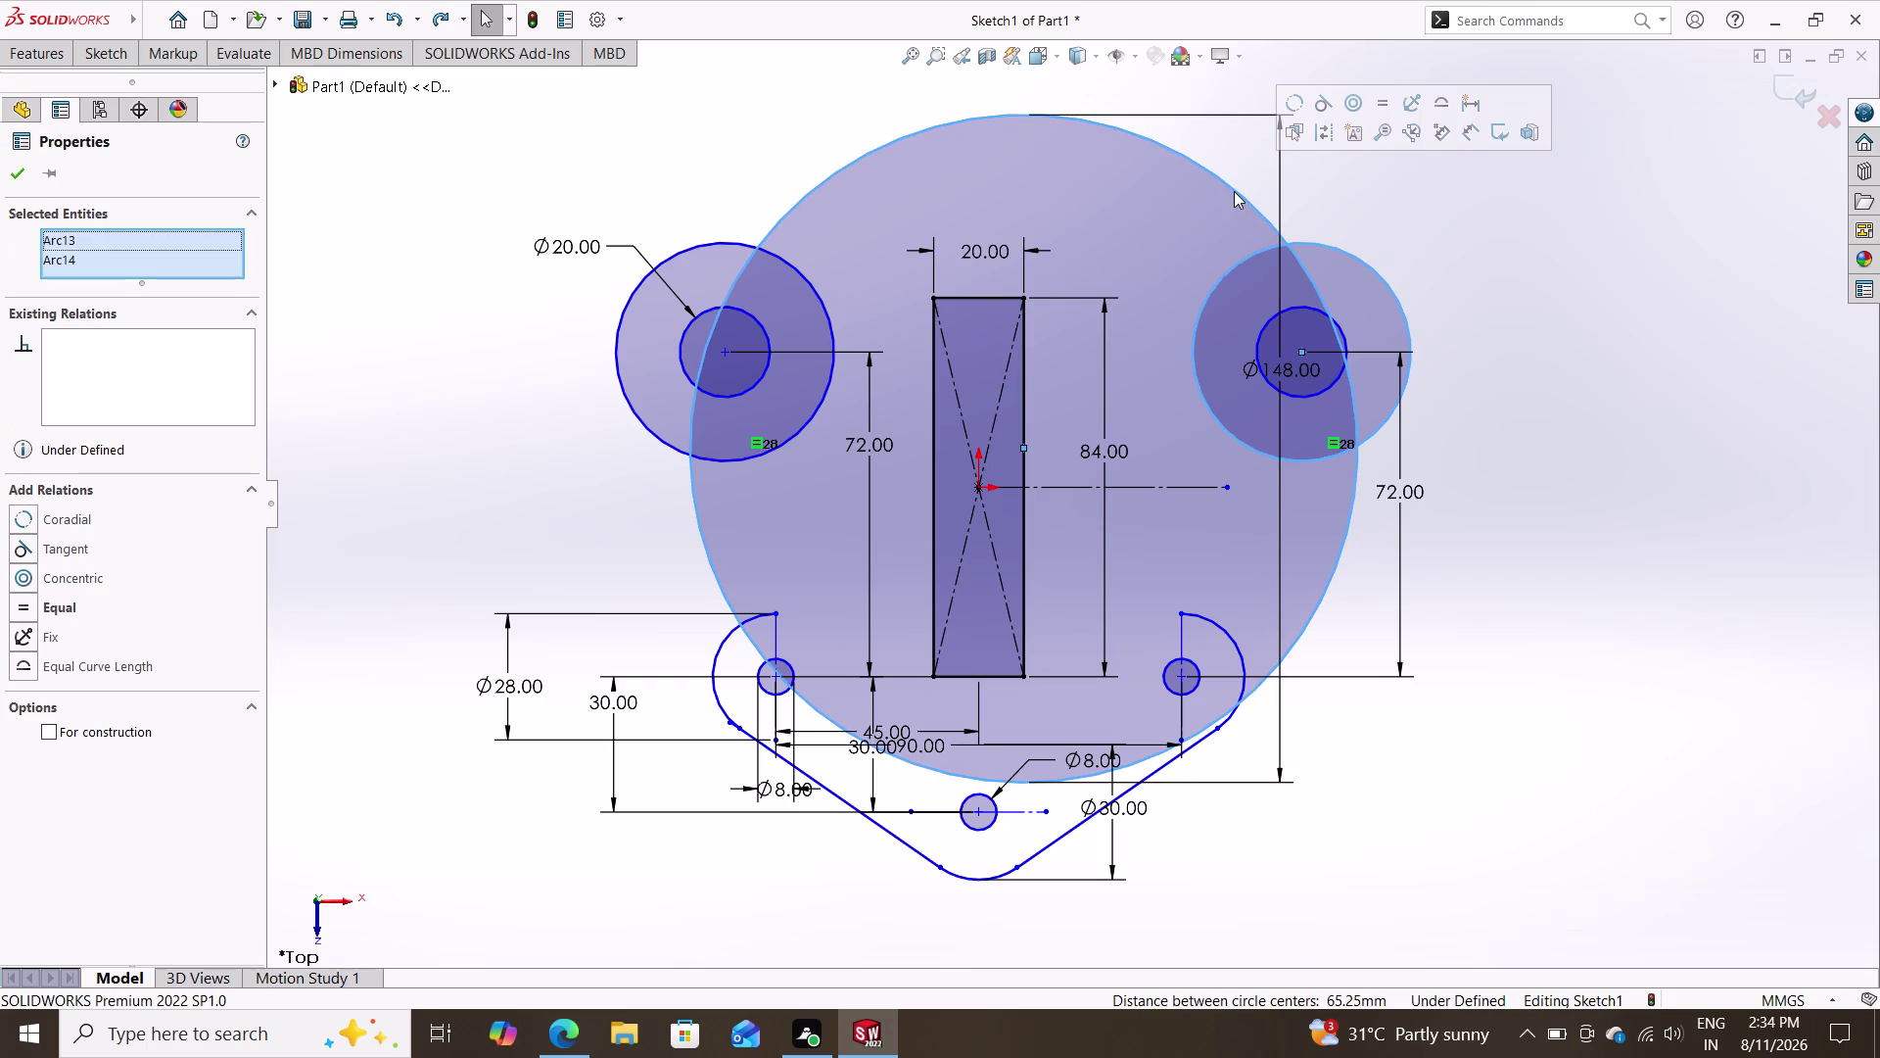
key(Delete)
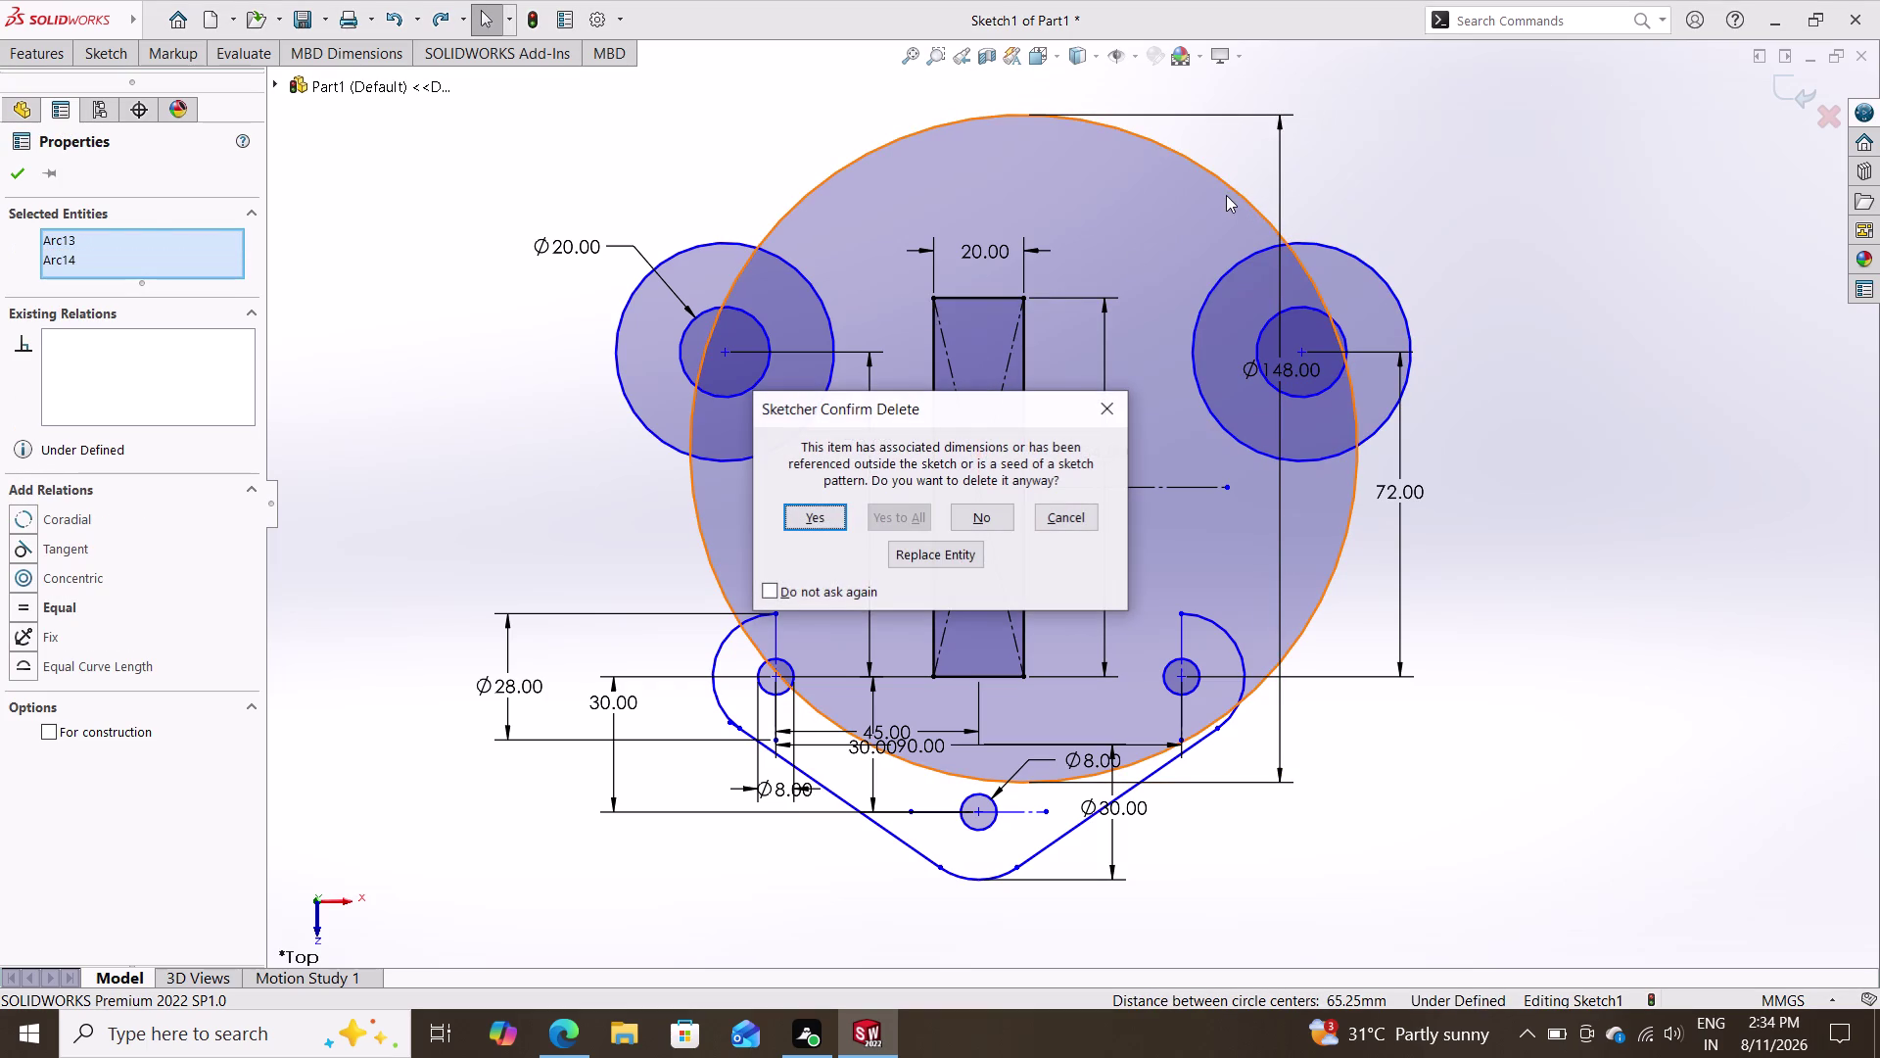
Confirm the deletion, then undo it because the ring circle was removed too.
click(814, 526)
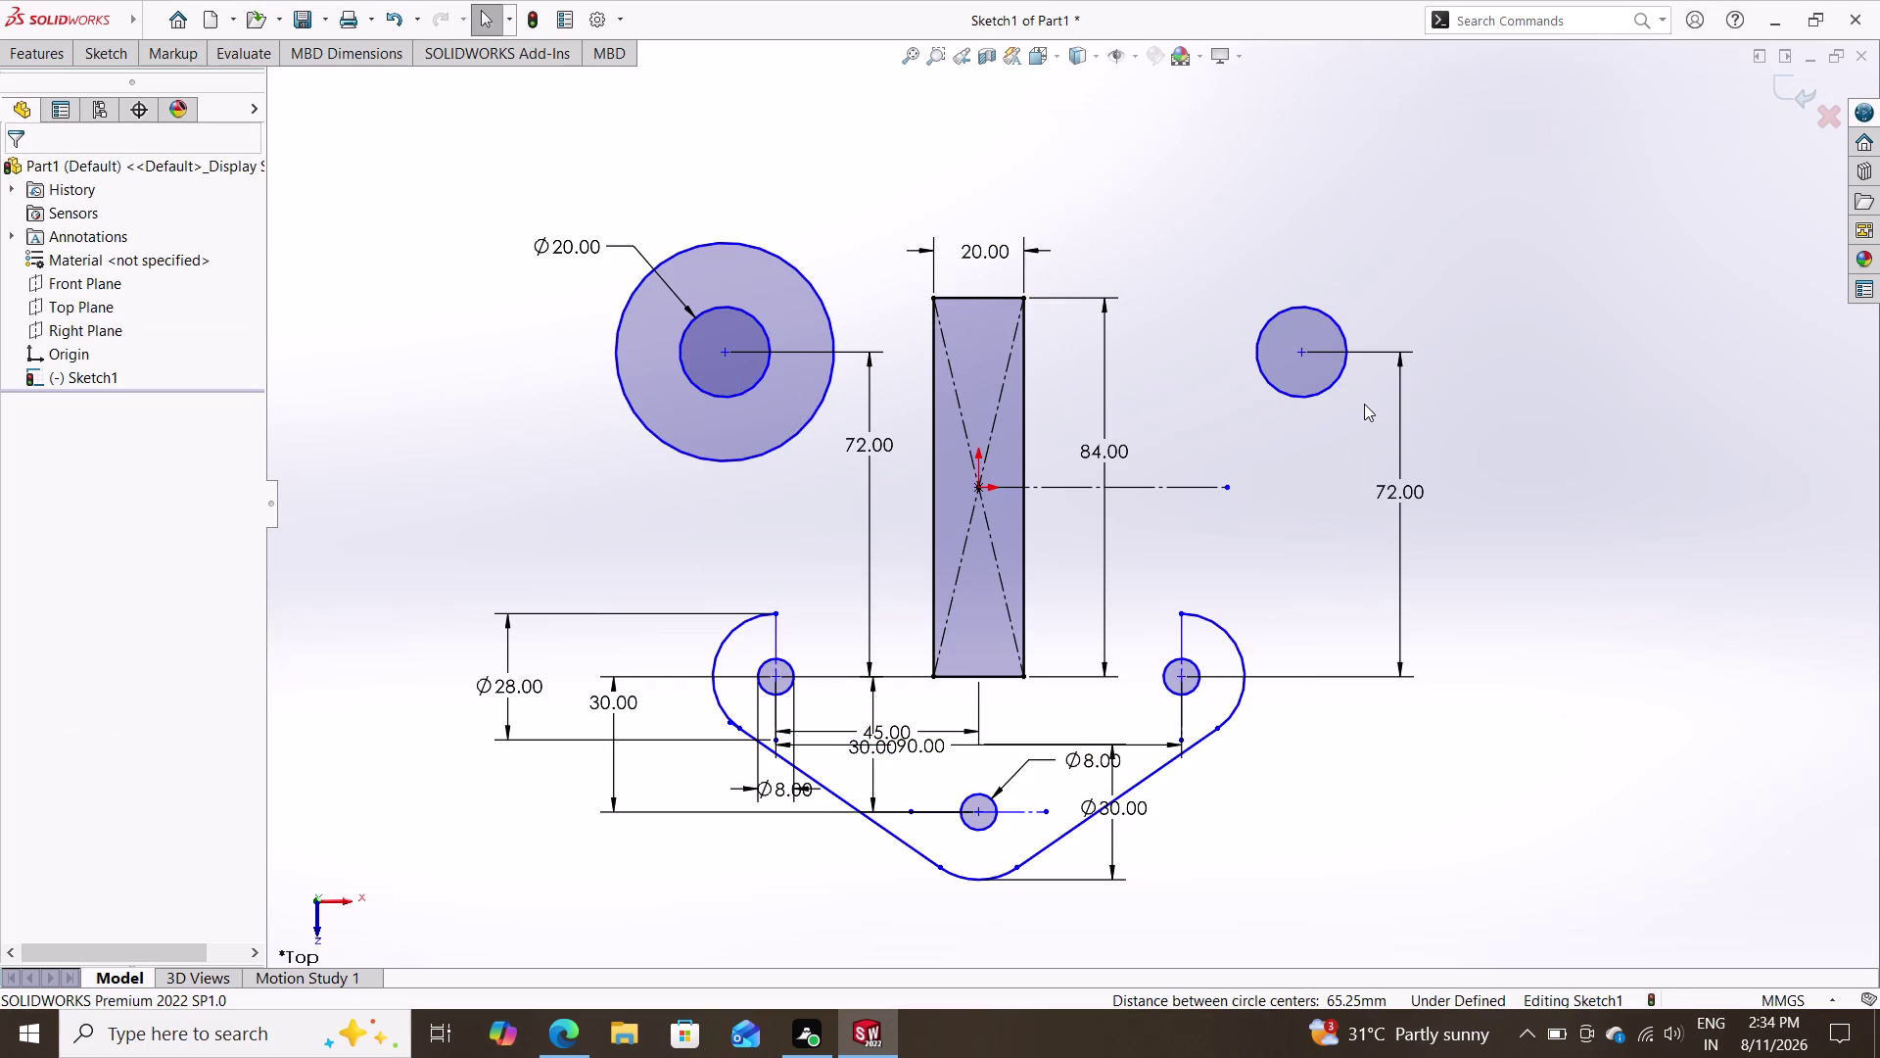
key(ctrl+z)
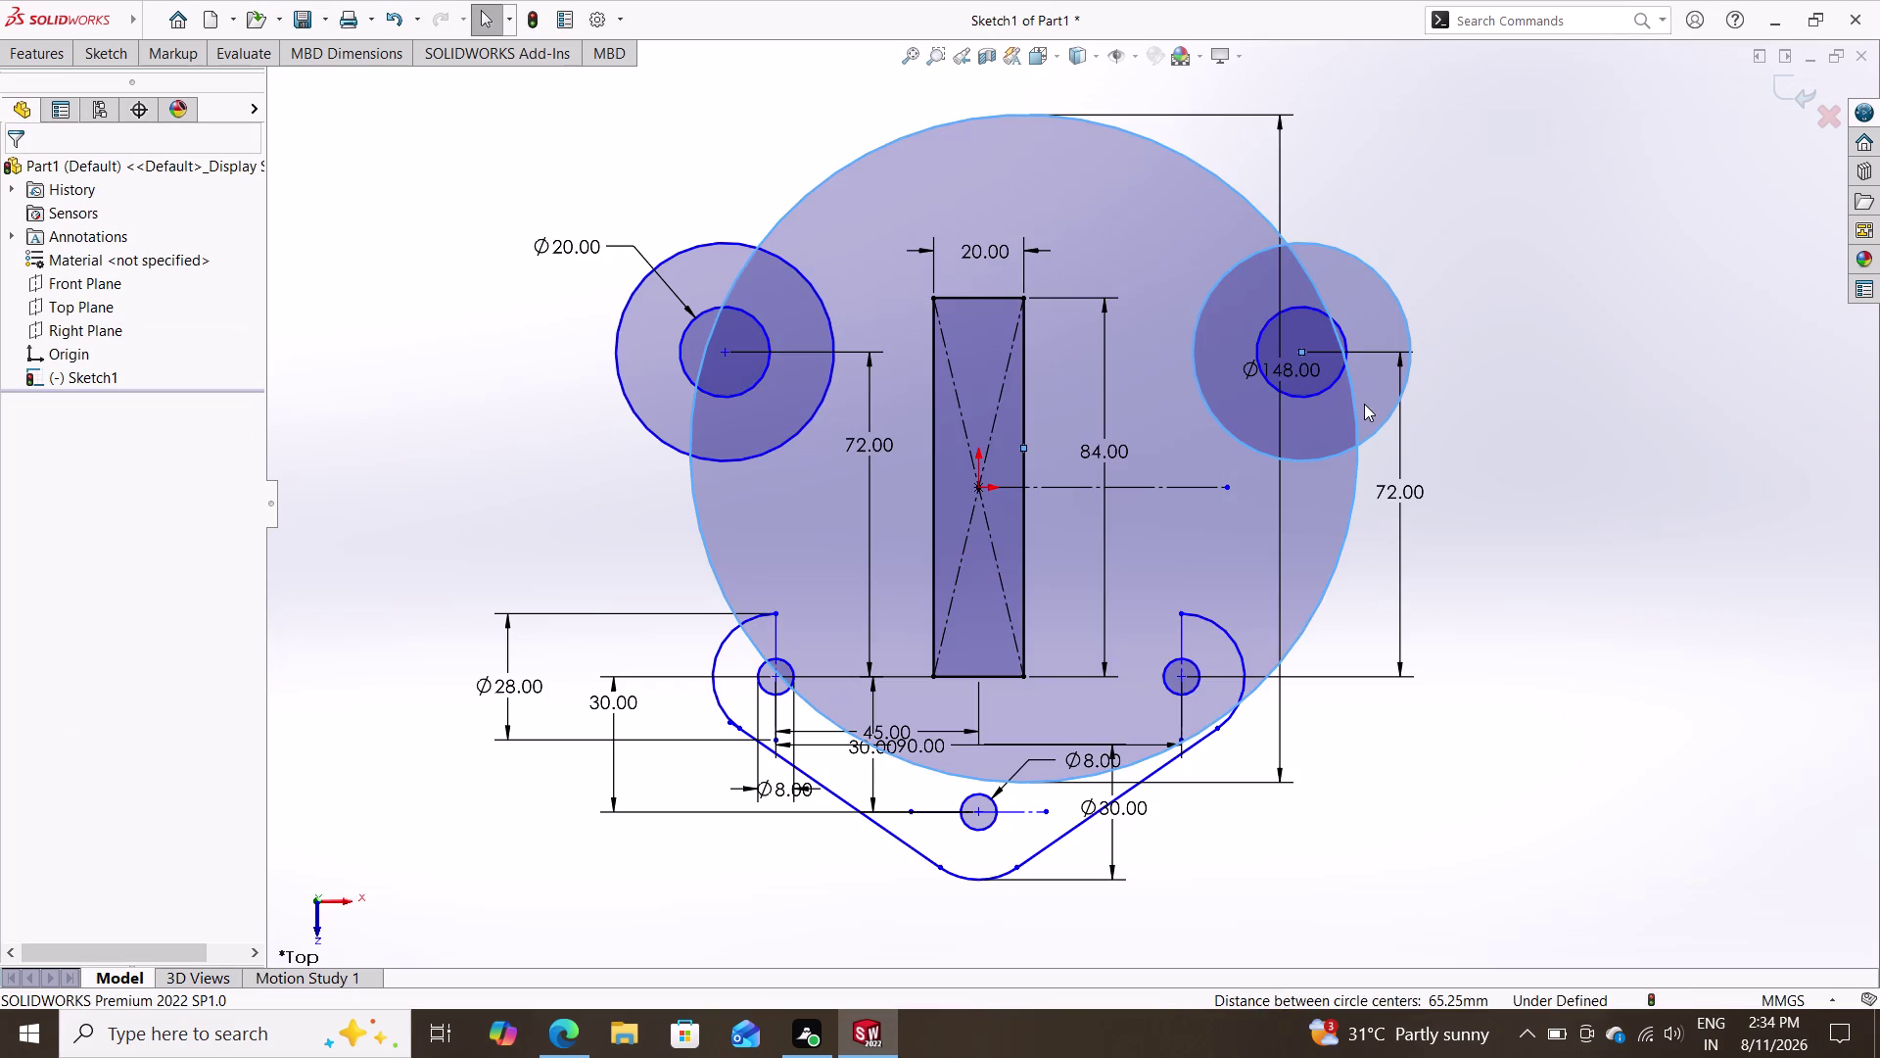
double_click(1235, 185)
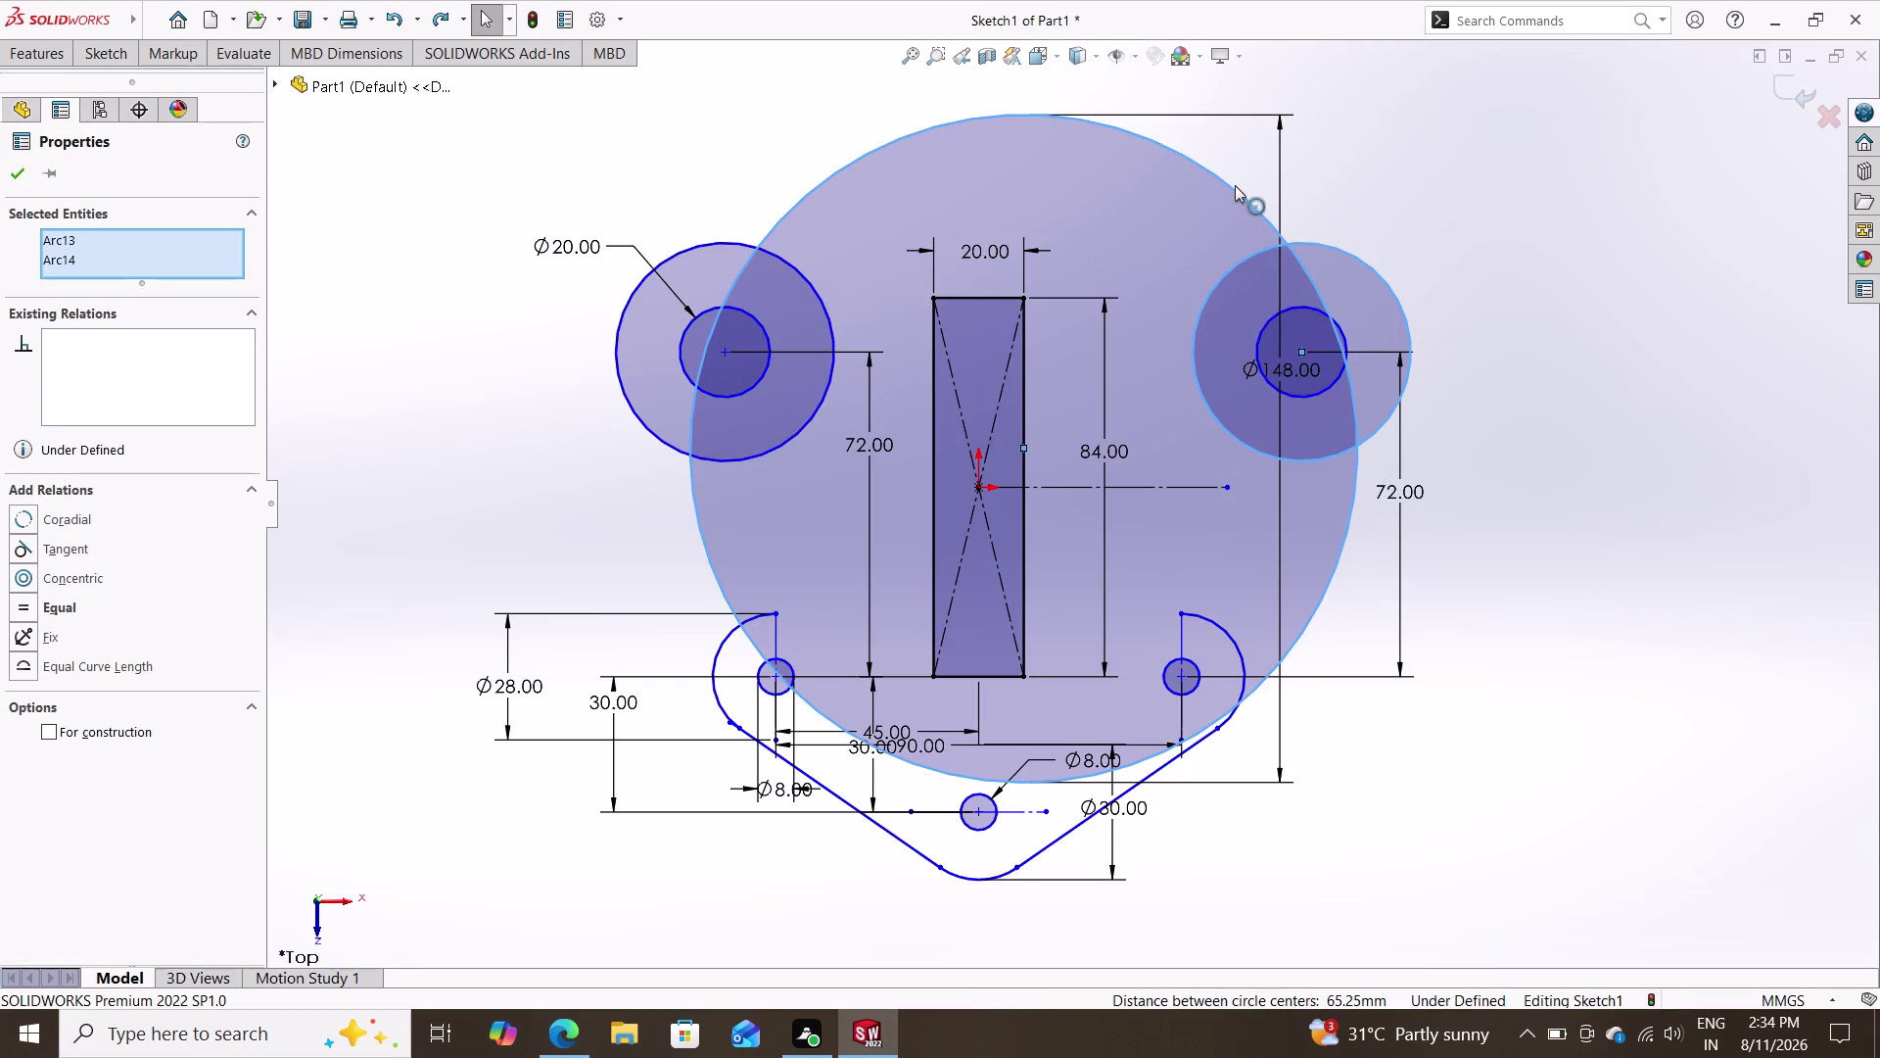
key(Delete)
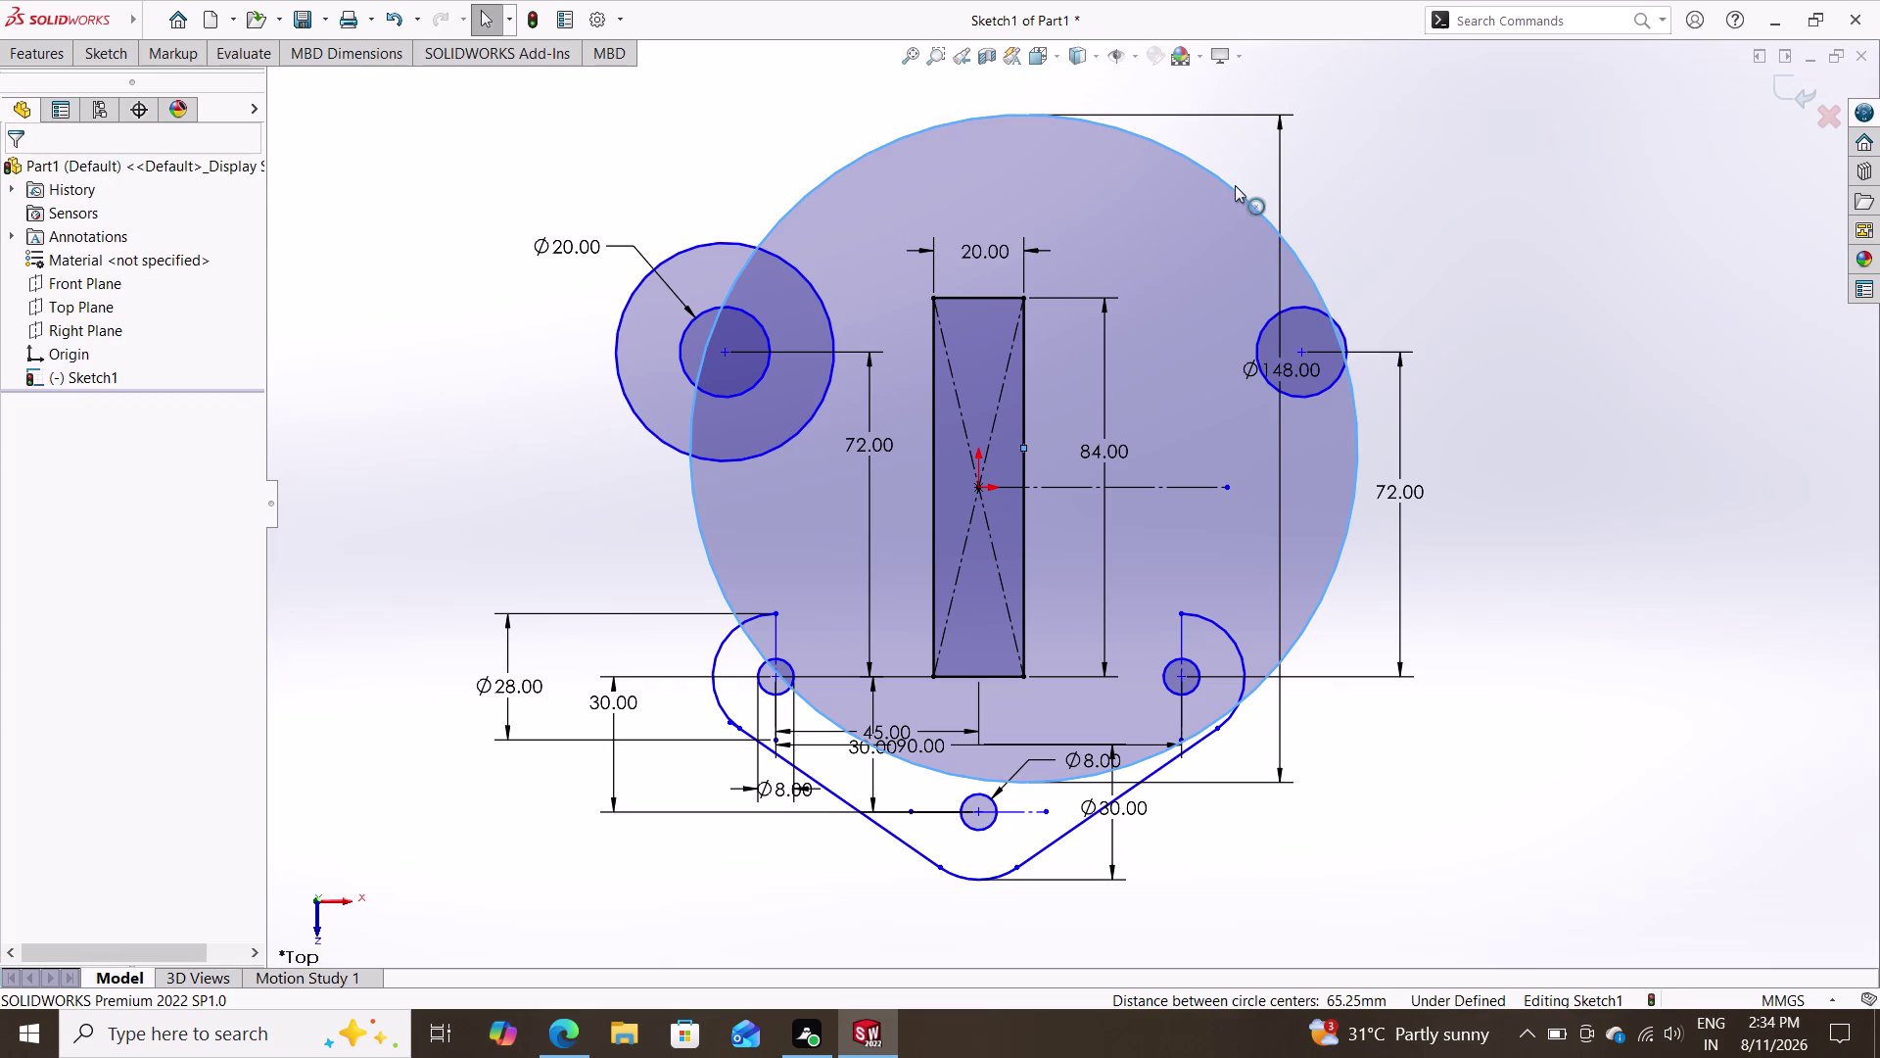
key(ctrl+z)
key(ctrl+z)
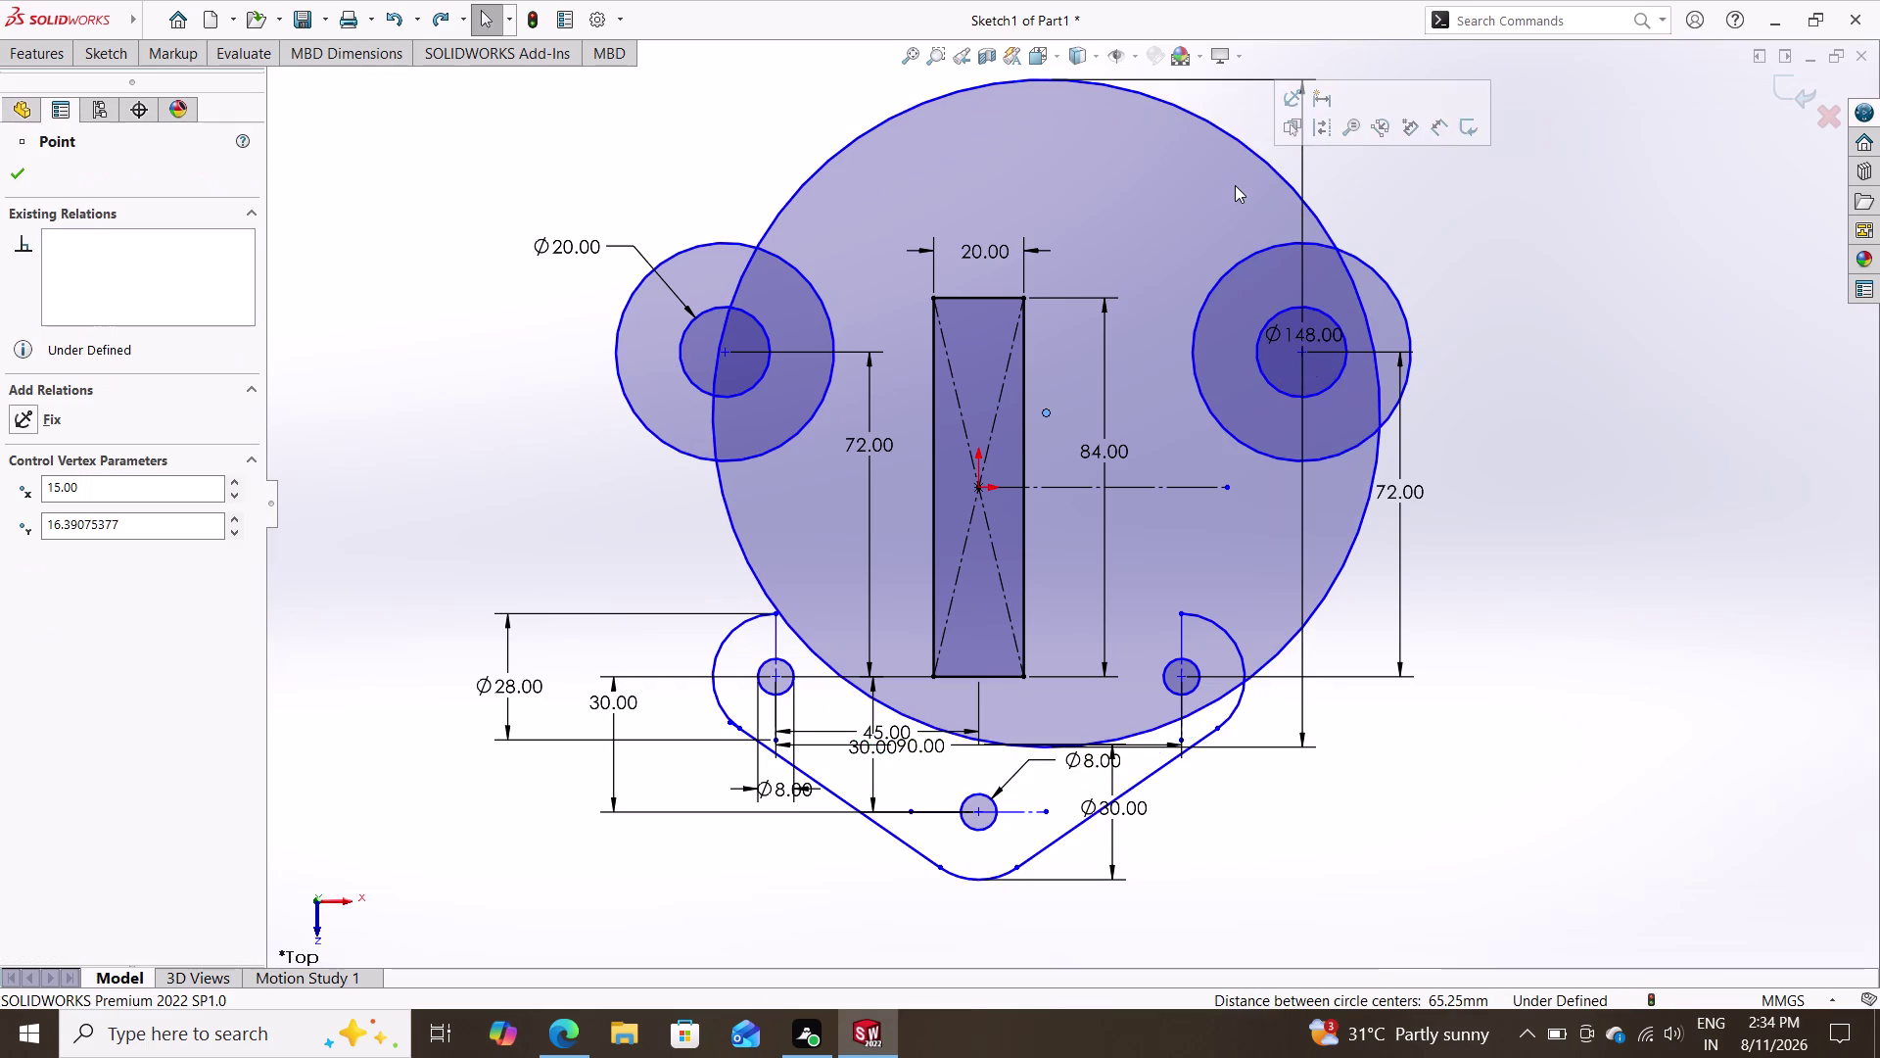
key(ctrl+z)
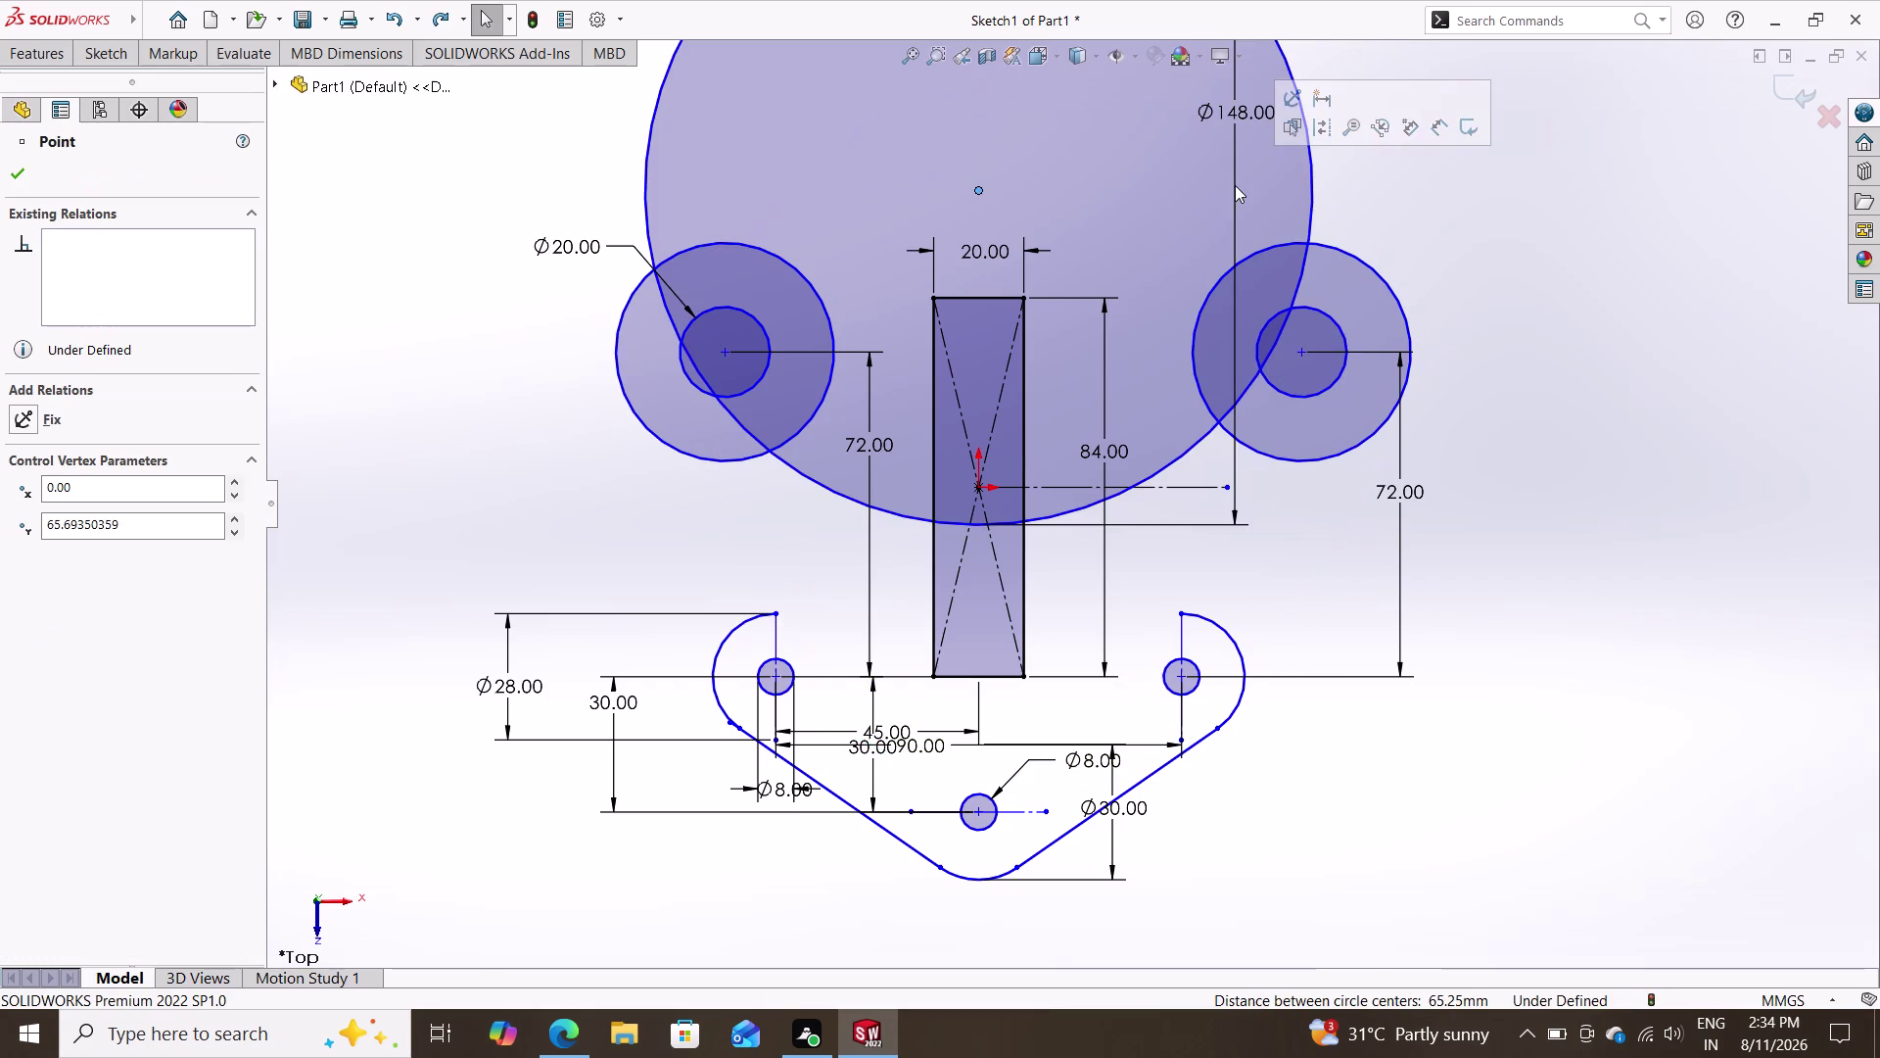
Delete only the large Ø148 circle and confirm with Yes.
click(1311, 167)
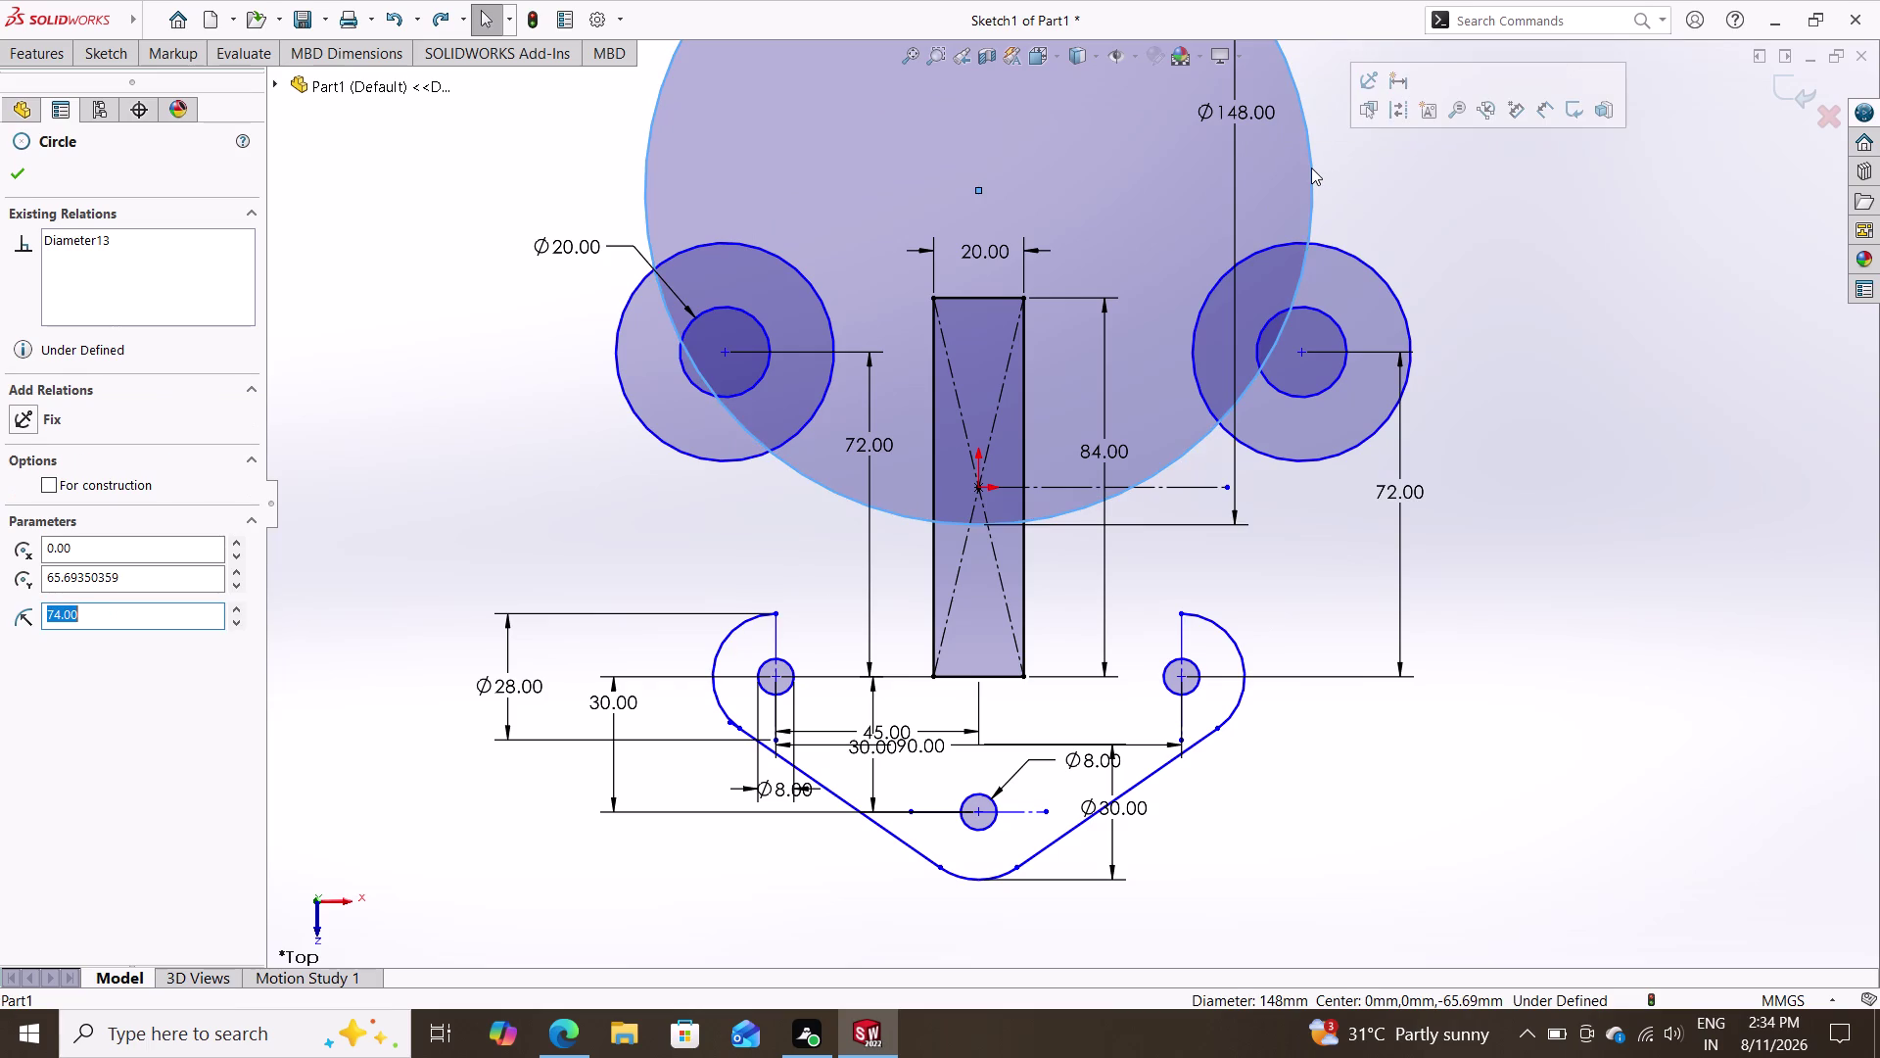
key(Delete)
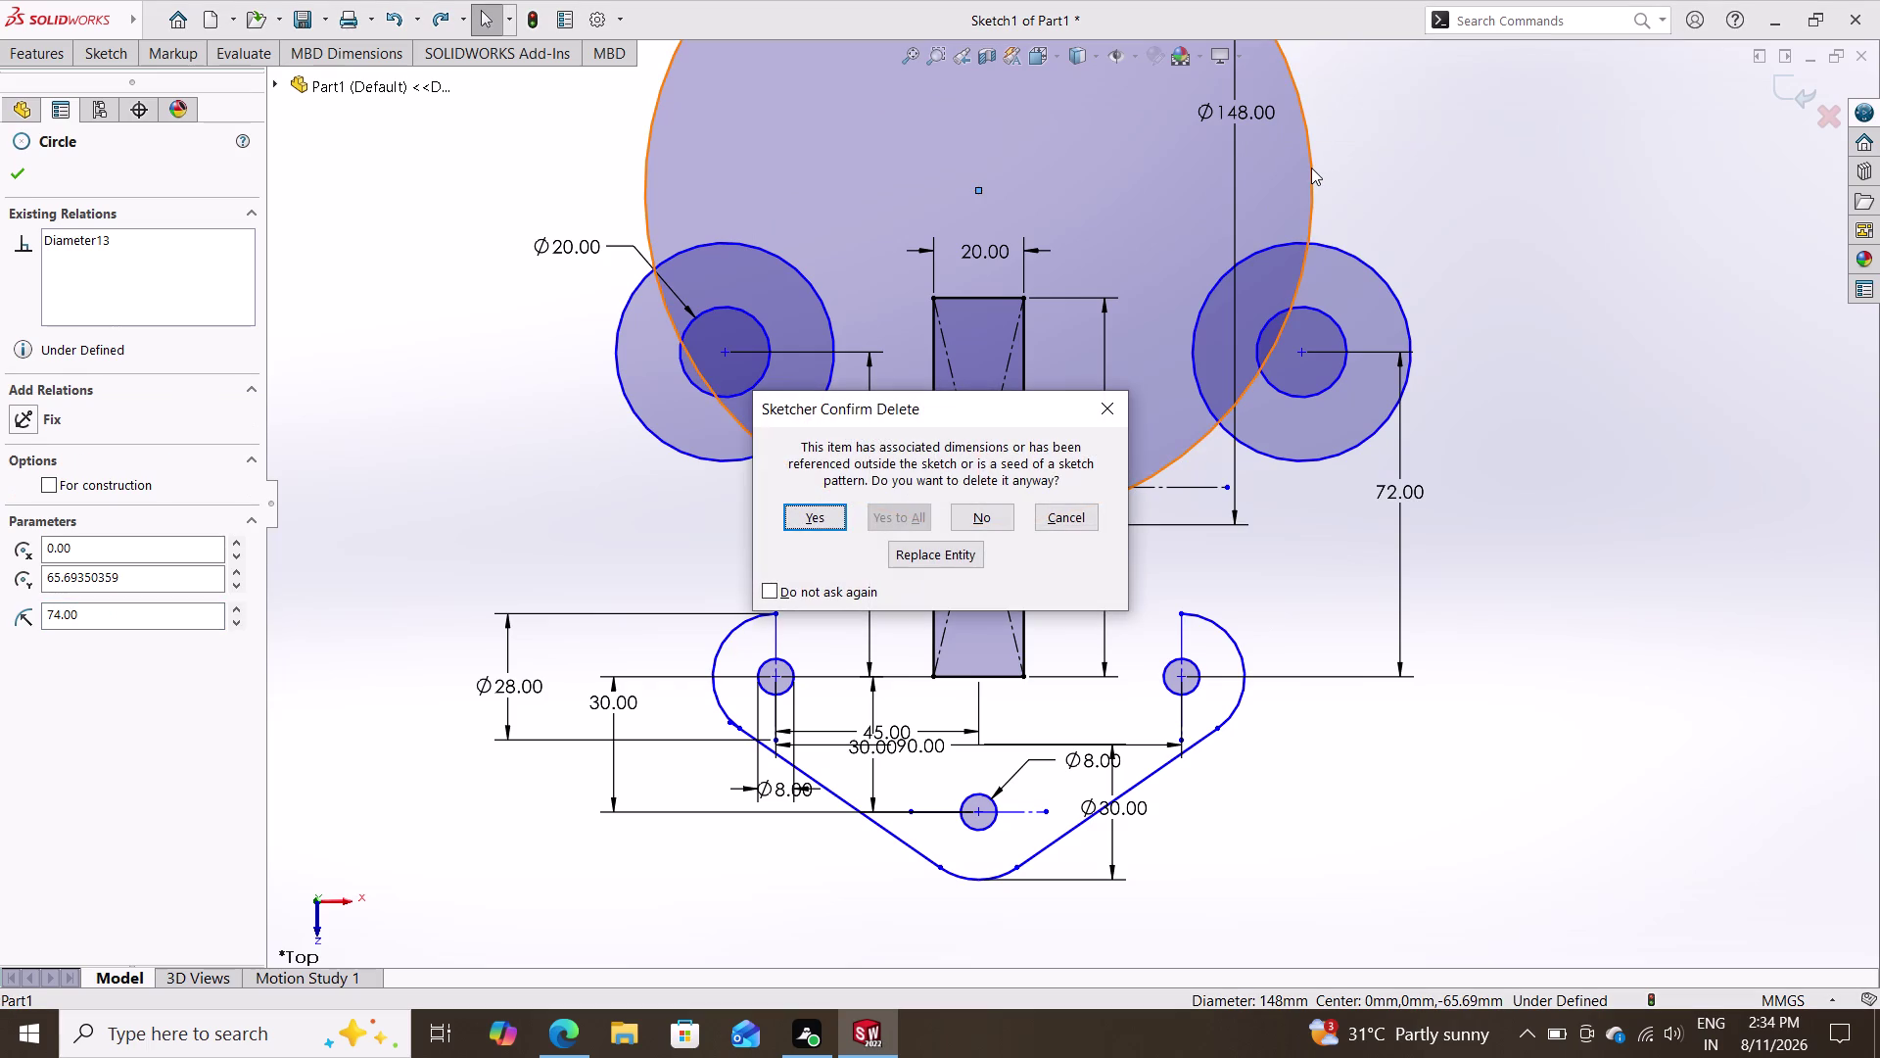
click(814, 523)
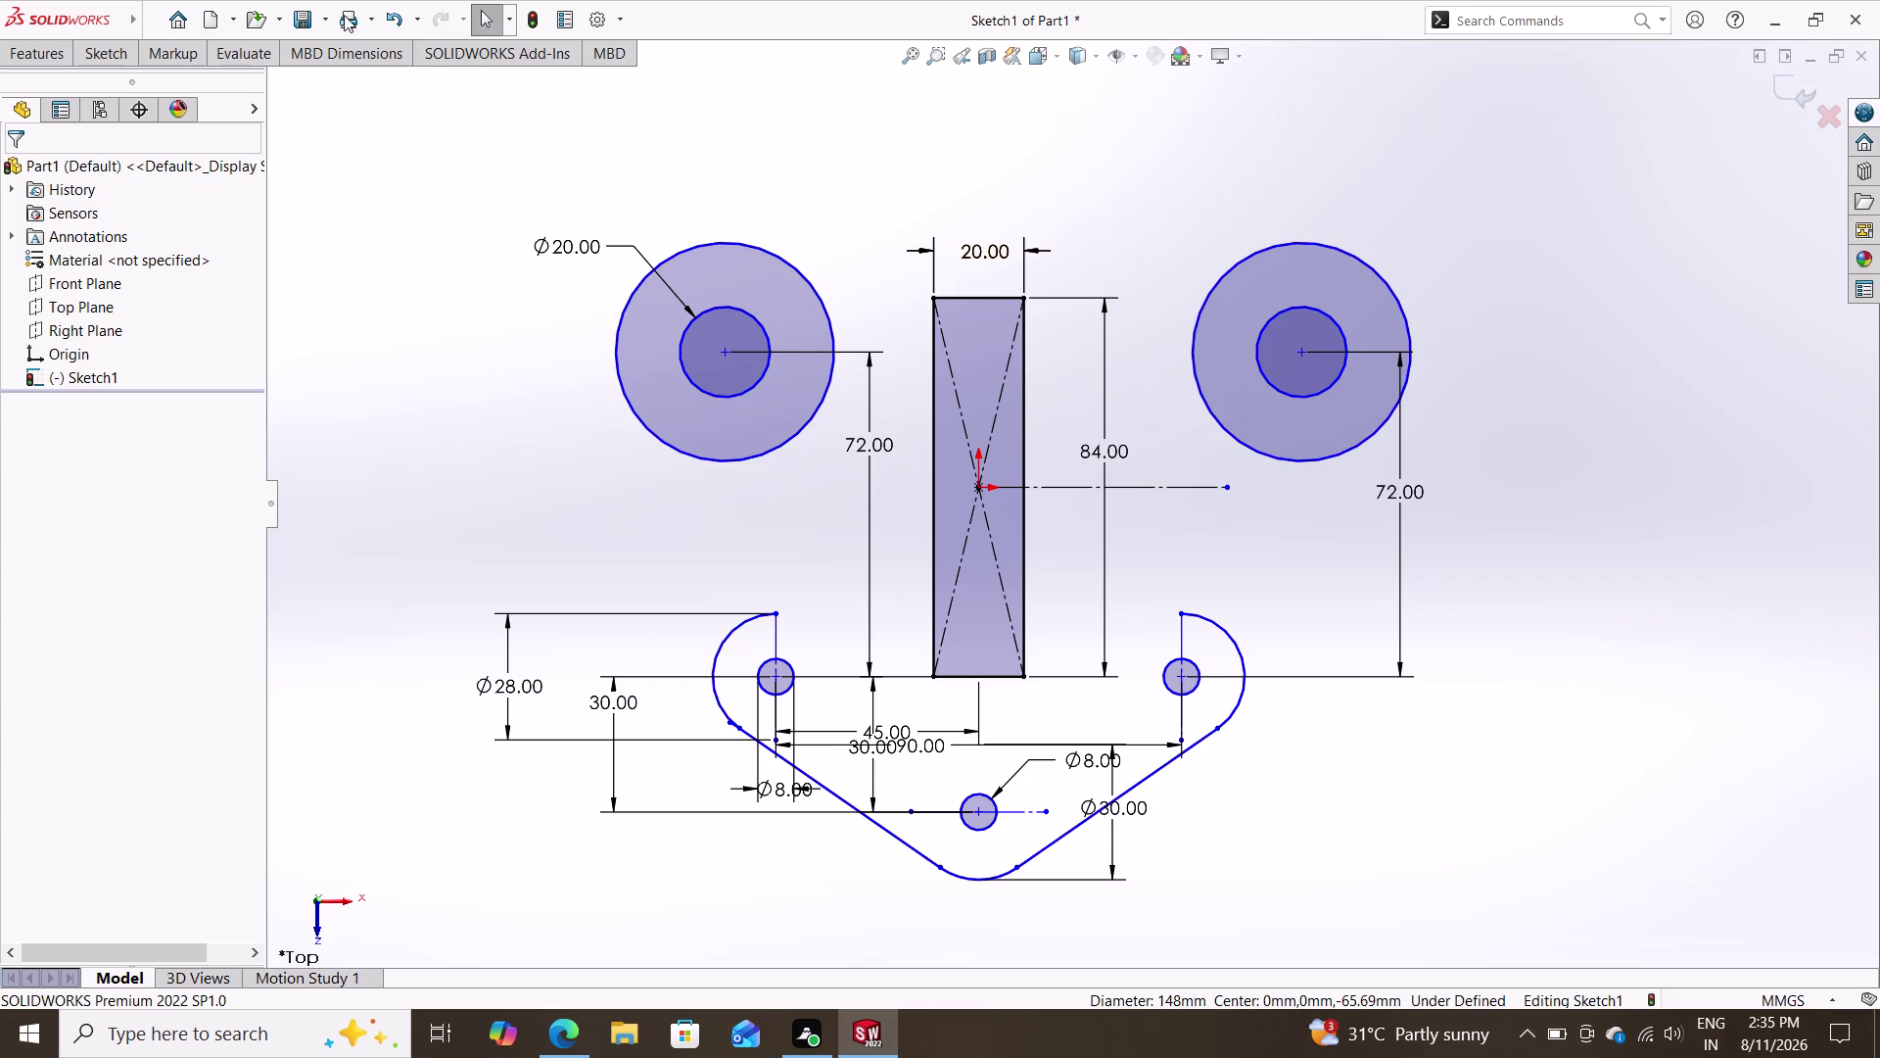
click(93, 56)
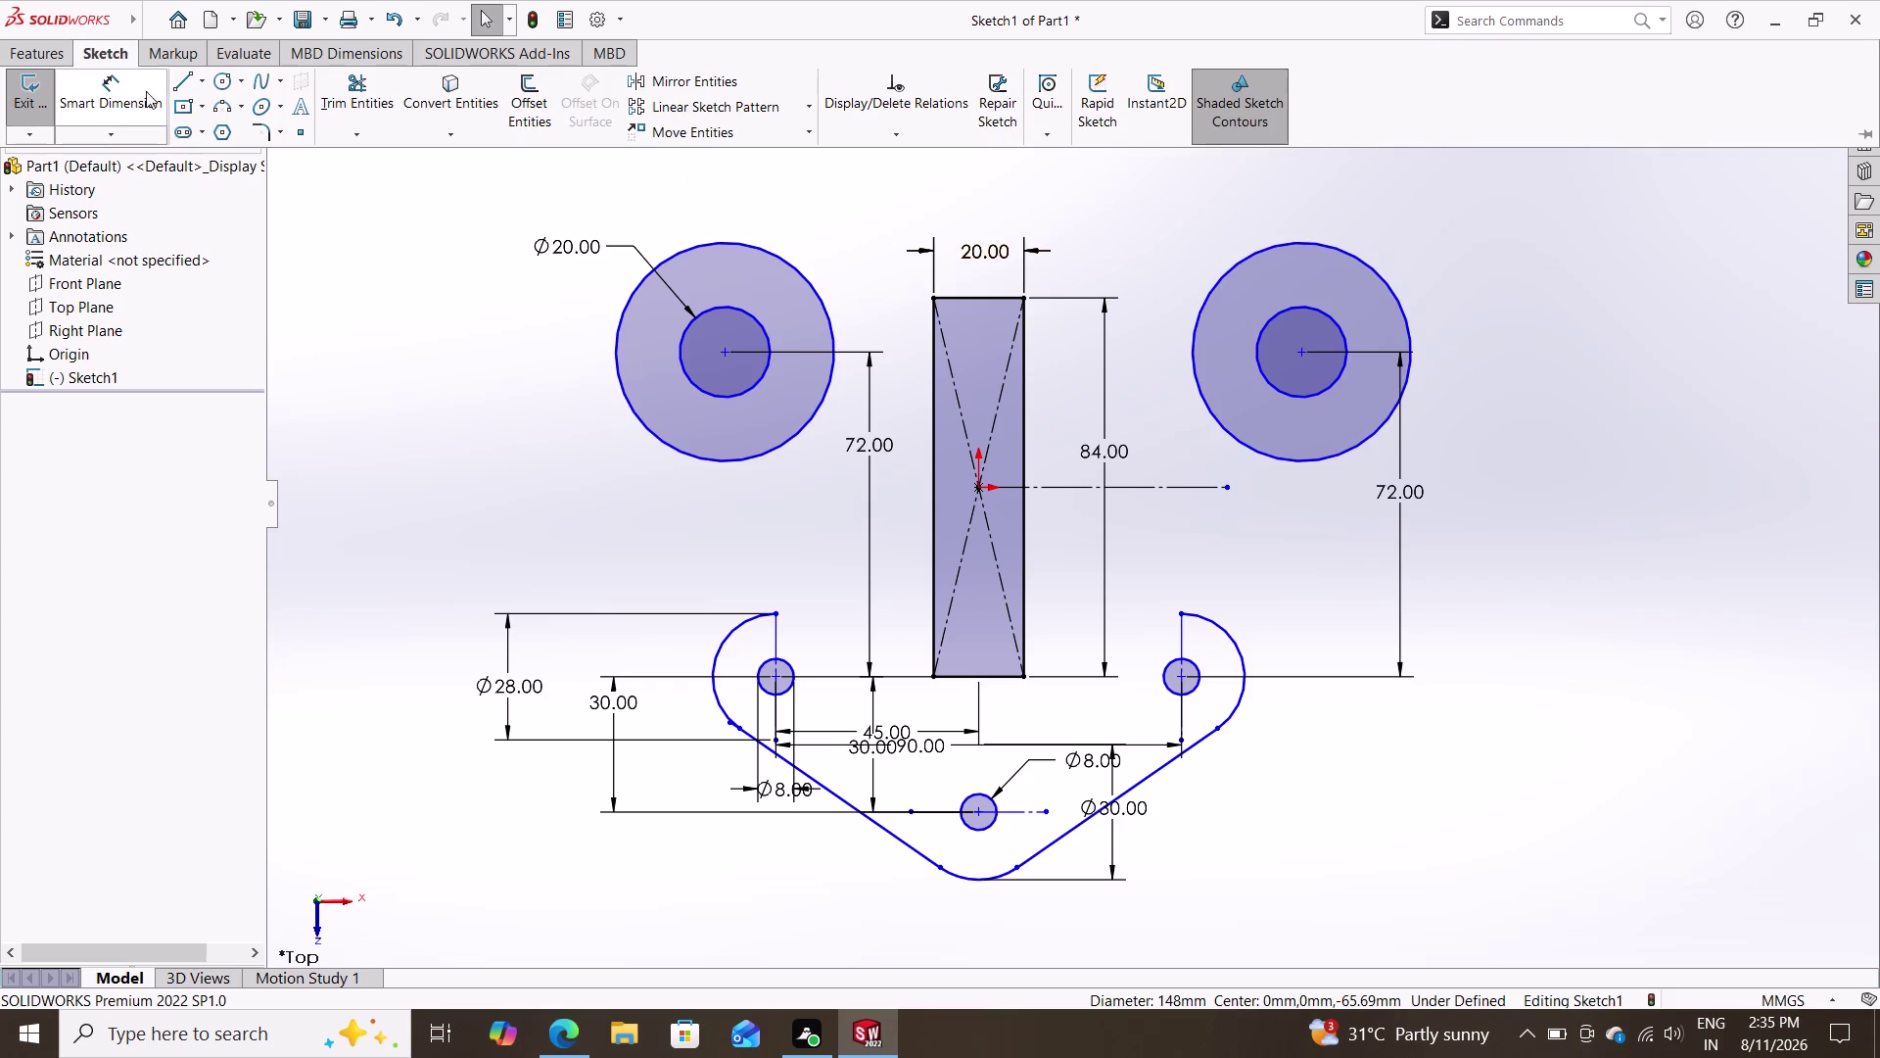
Start a 3-point arc on the left ring, cancel it, and restart the arc tool.
click(227, 109)
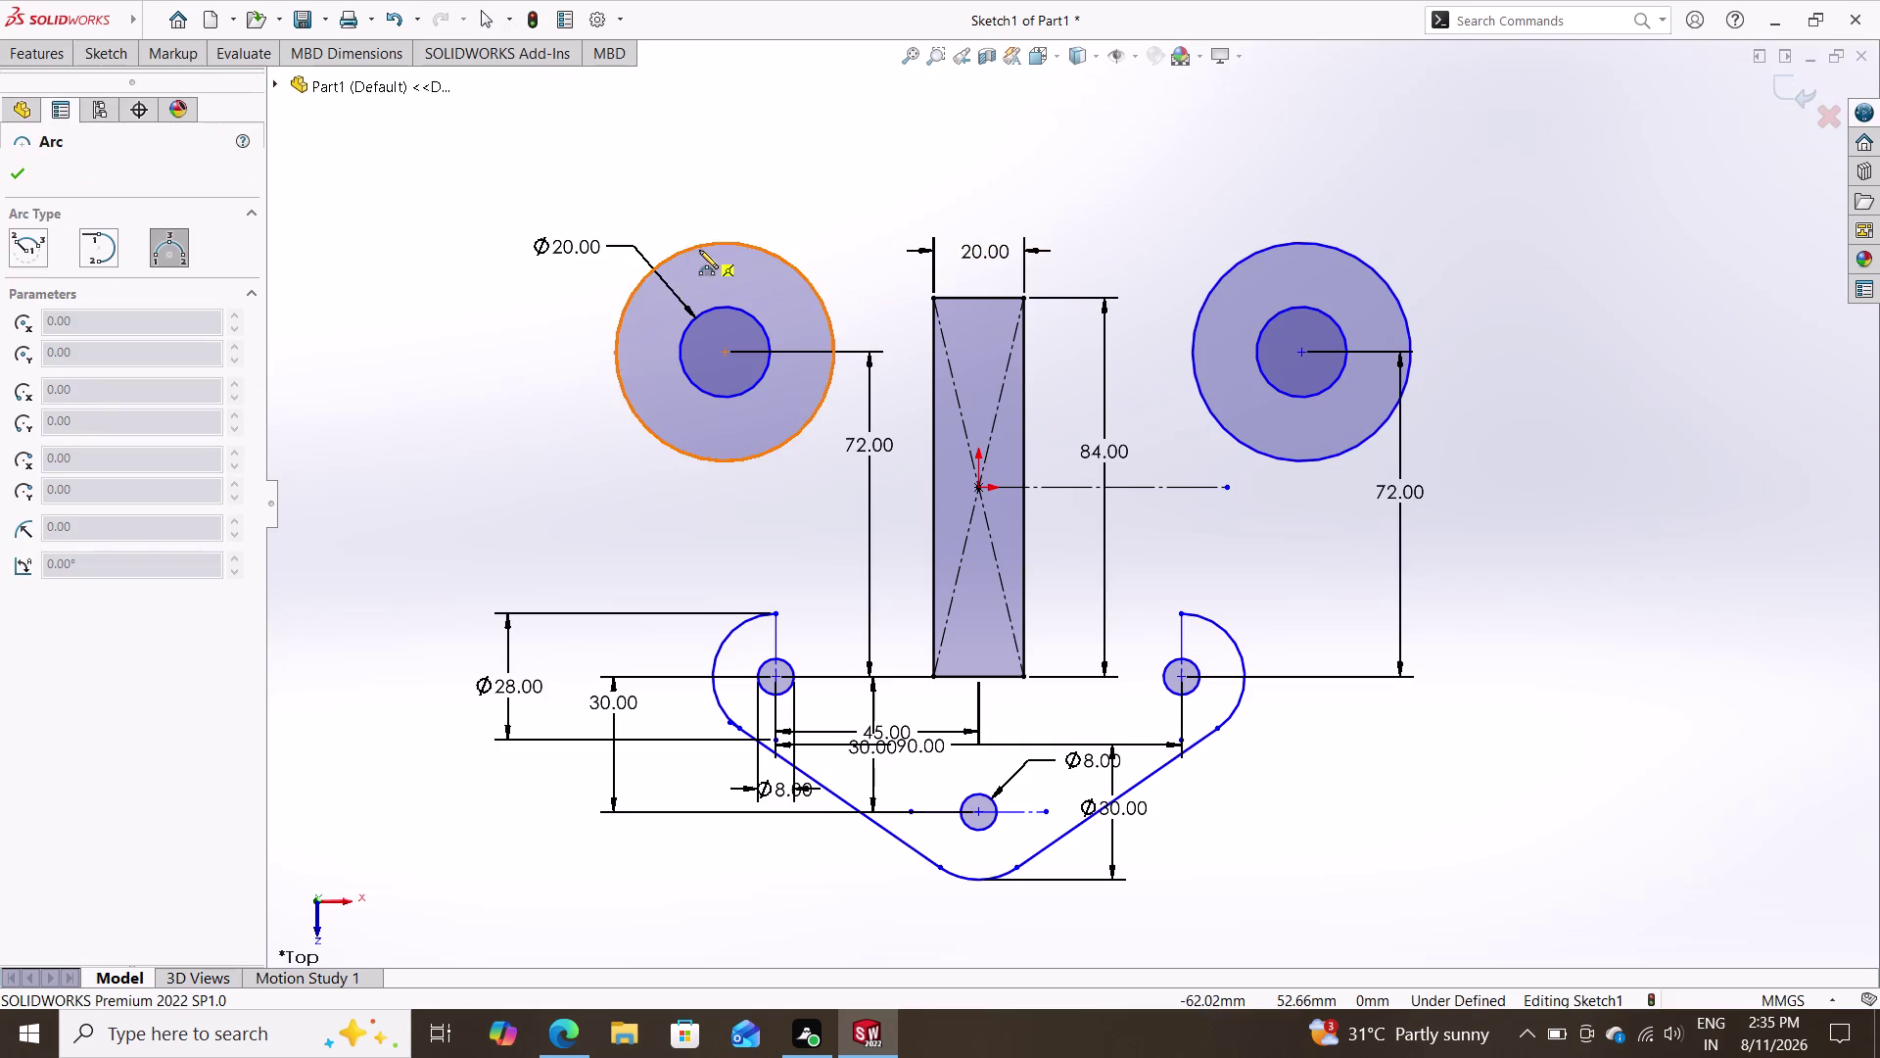
click(674, 254)
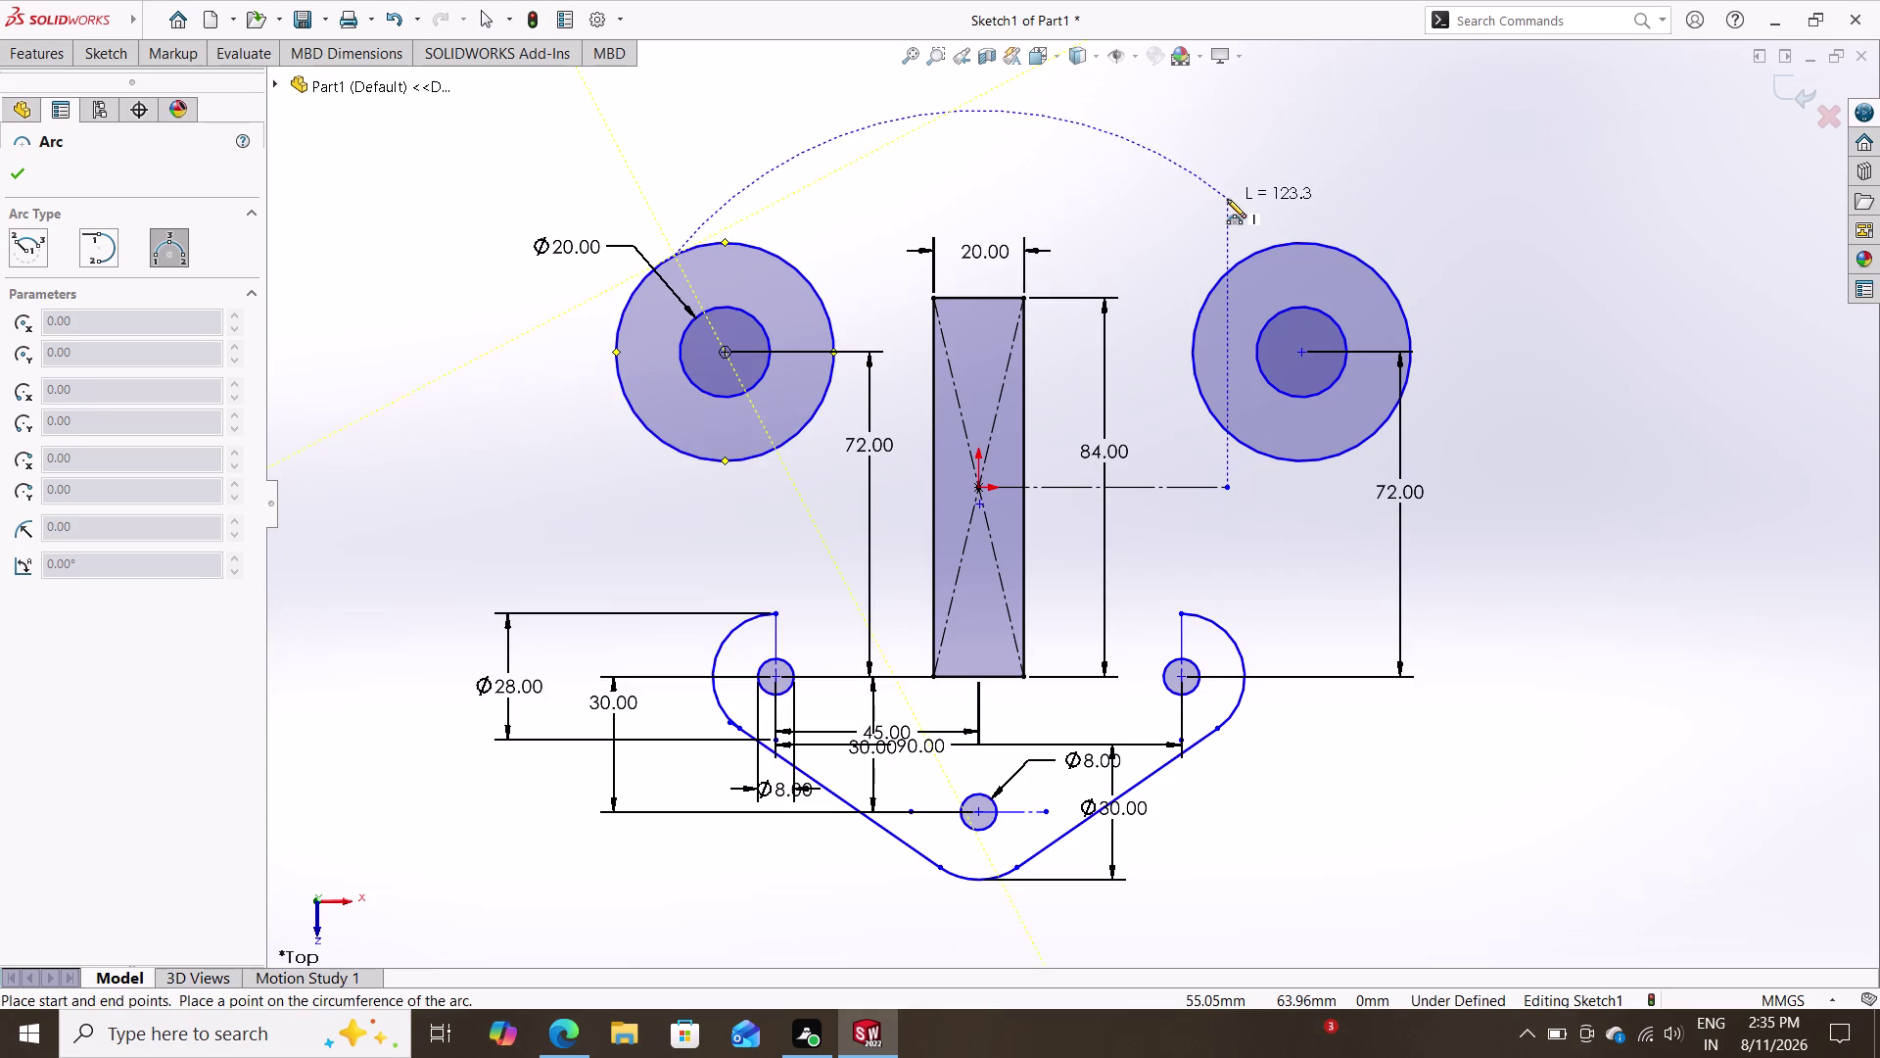
double_click(1286, 246)
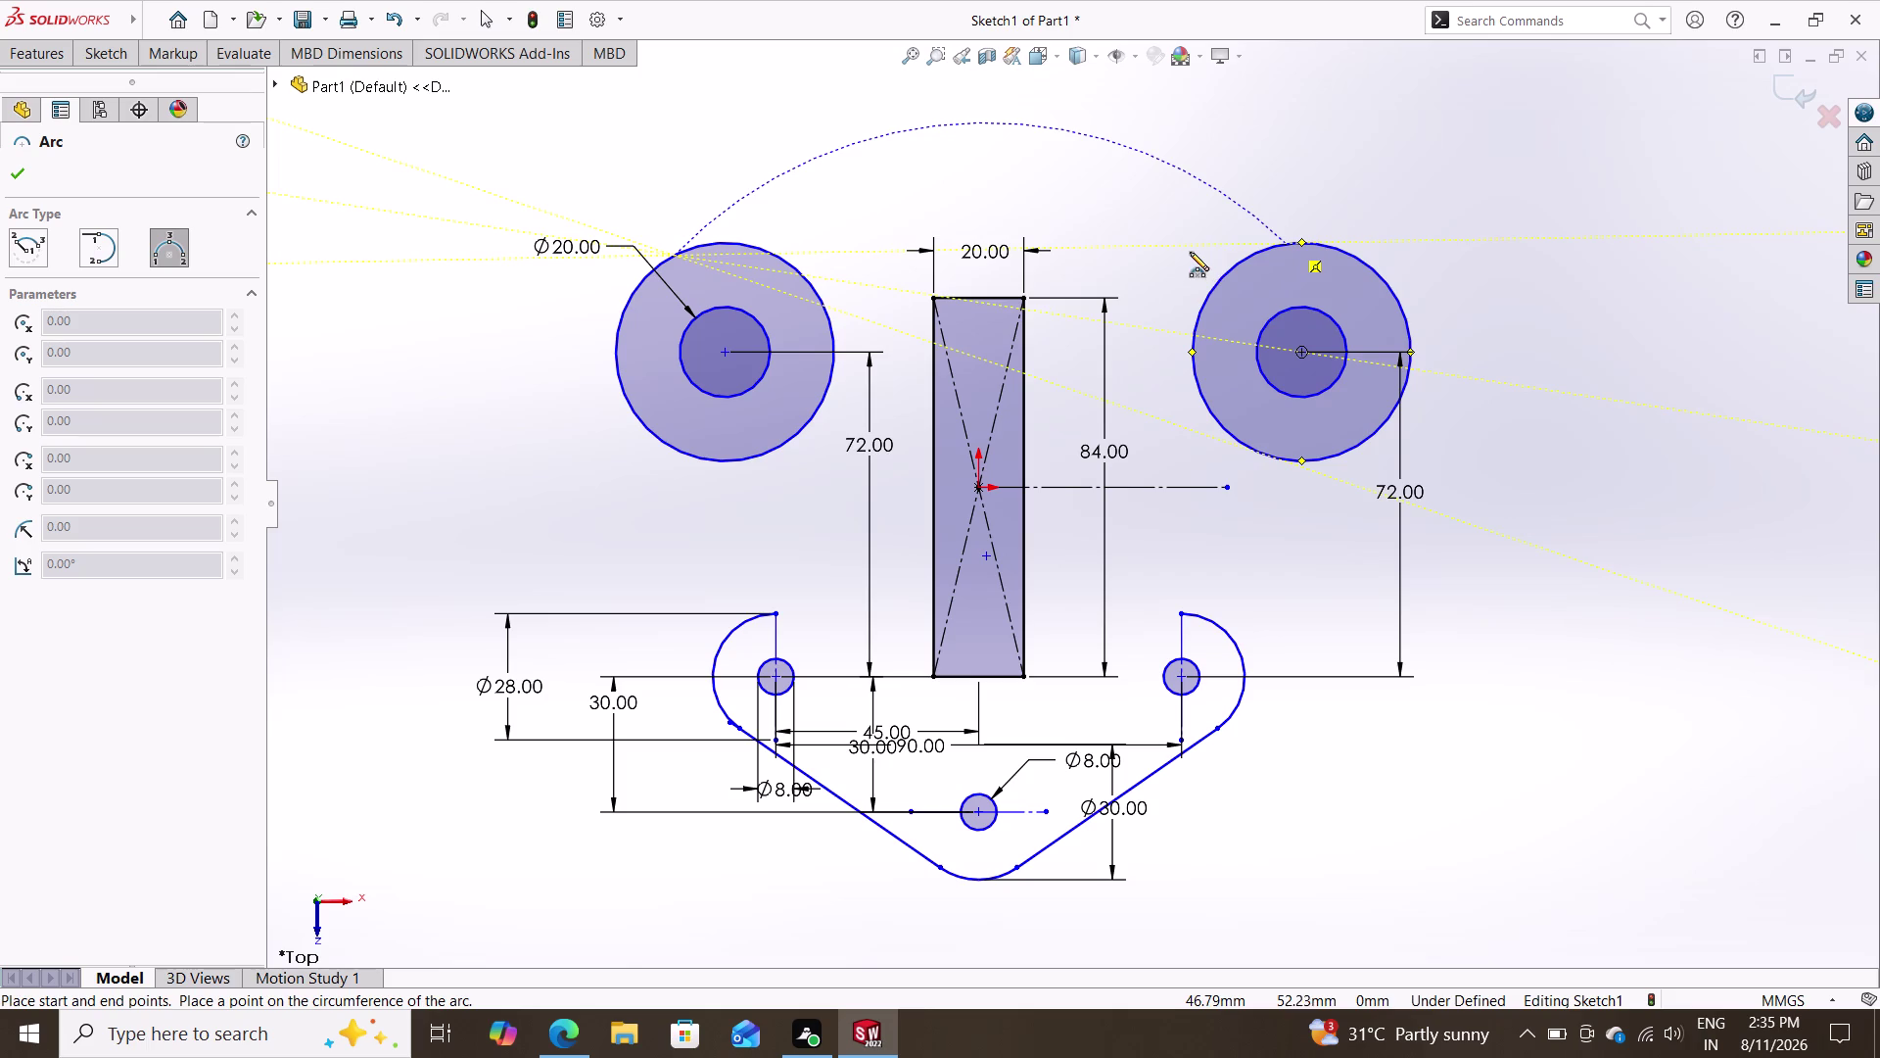
key(Escape)
click(105, 54)
click(224, 104)
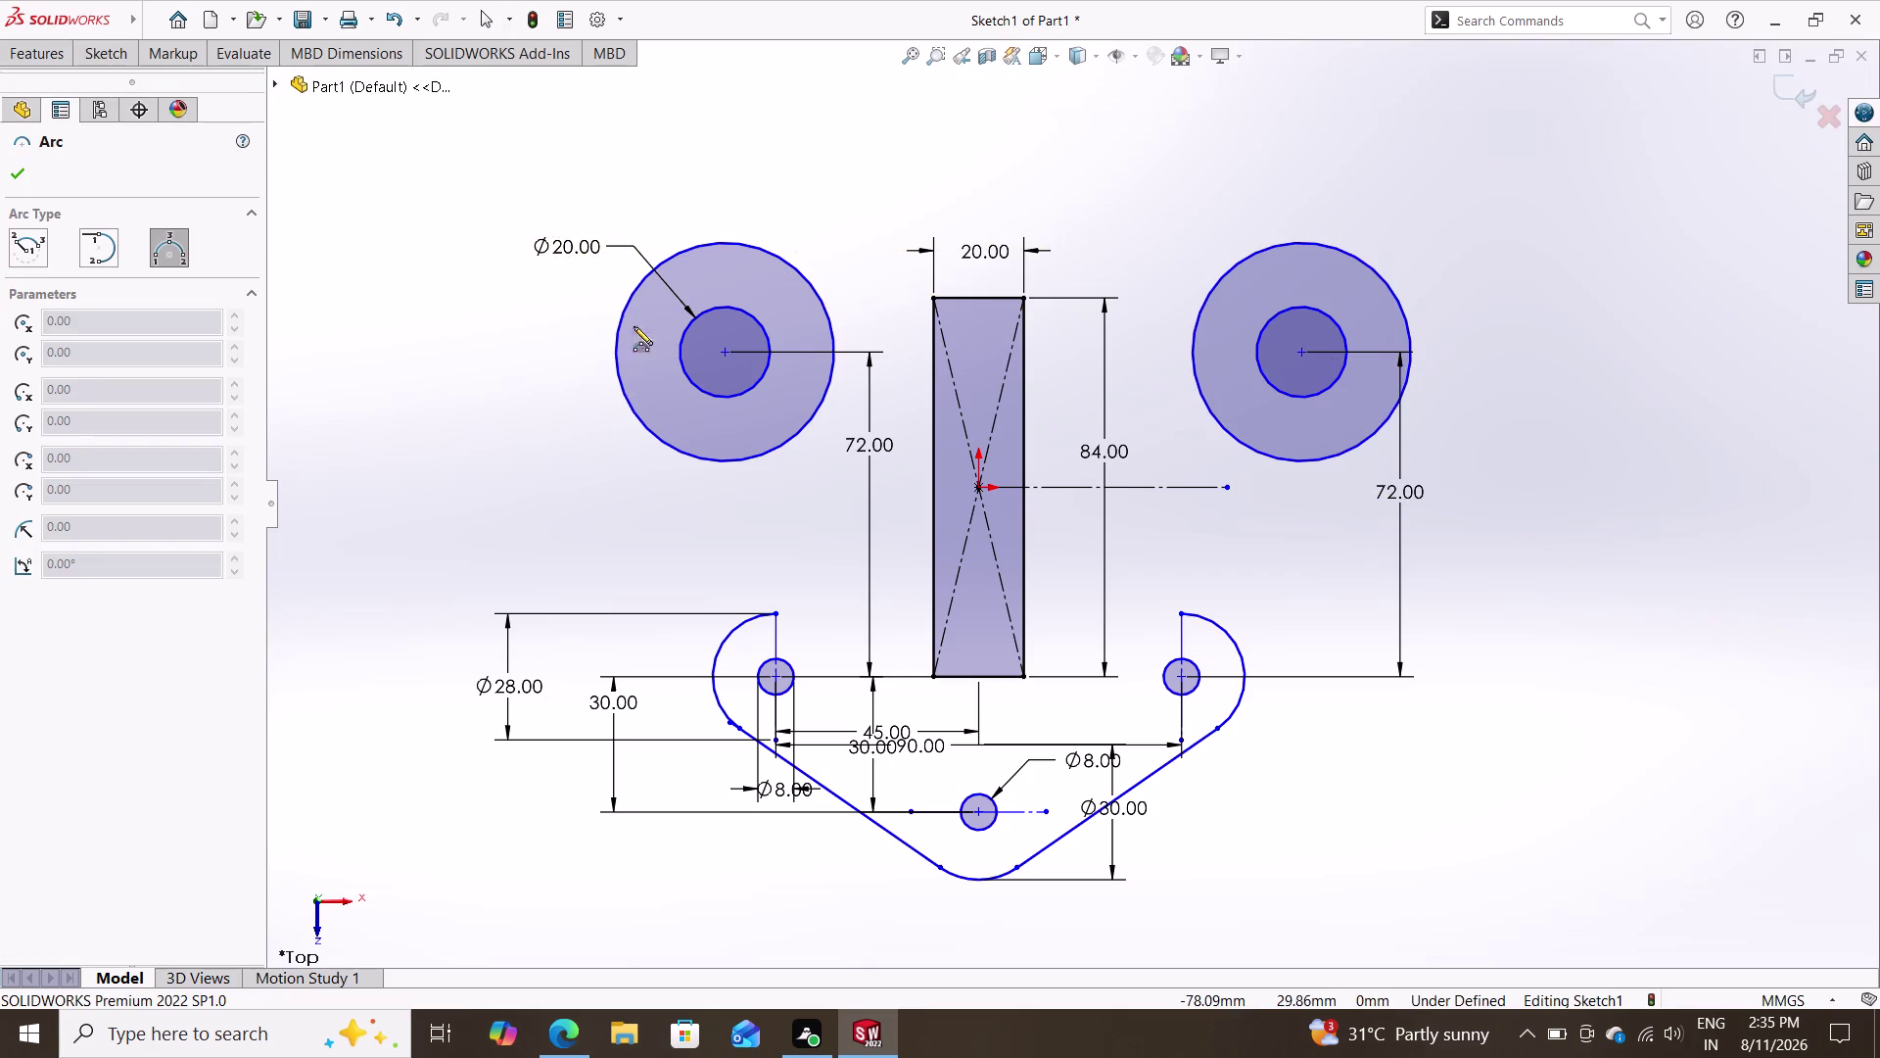
Draw a 3-point arc from the left ring's top to the right ring's top and select it.
click(689, 245)
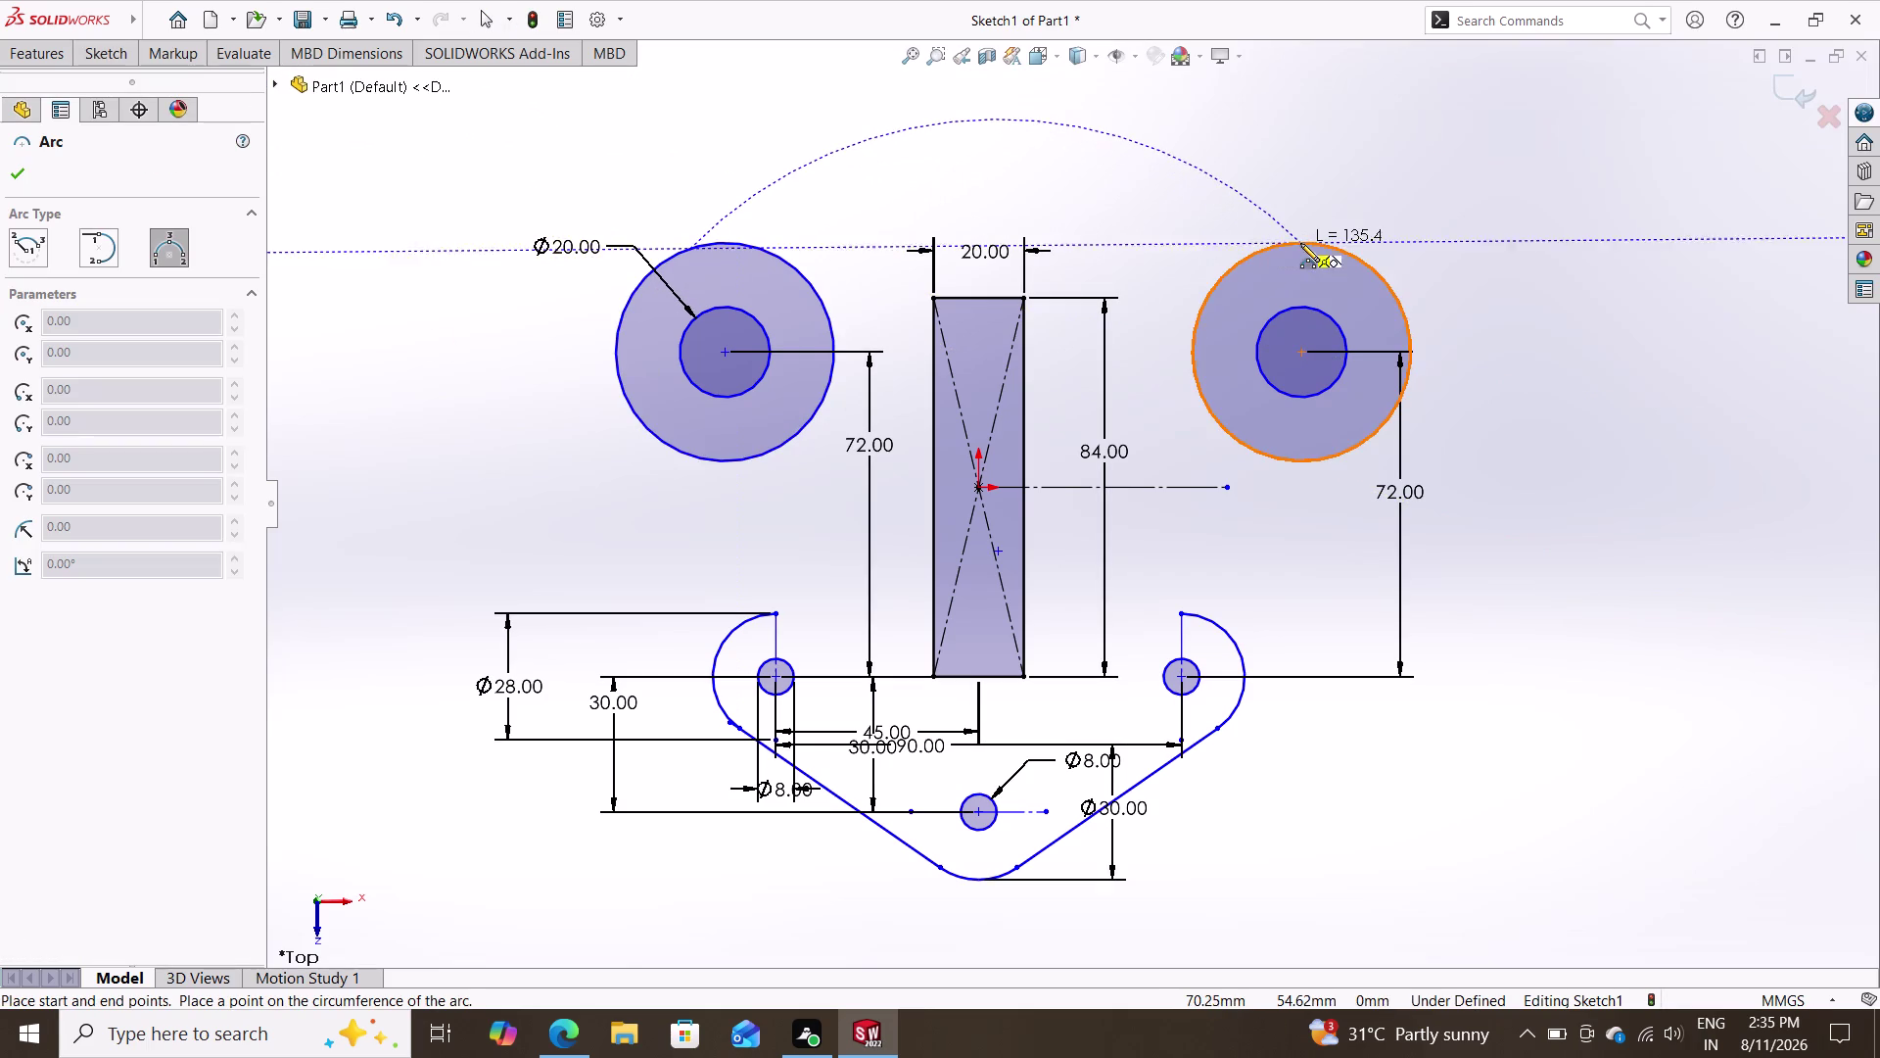
click(1306, 242)
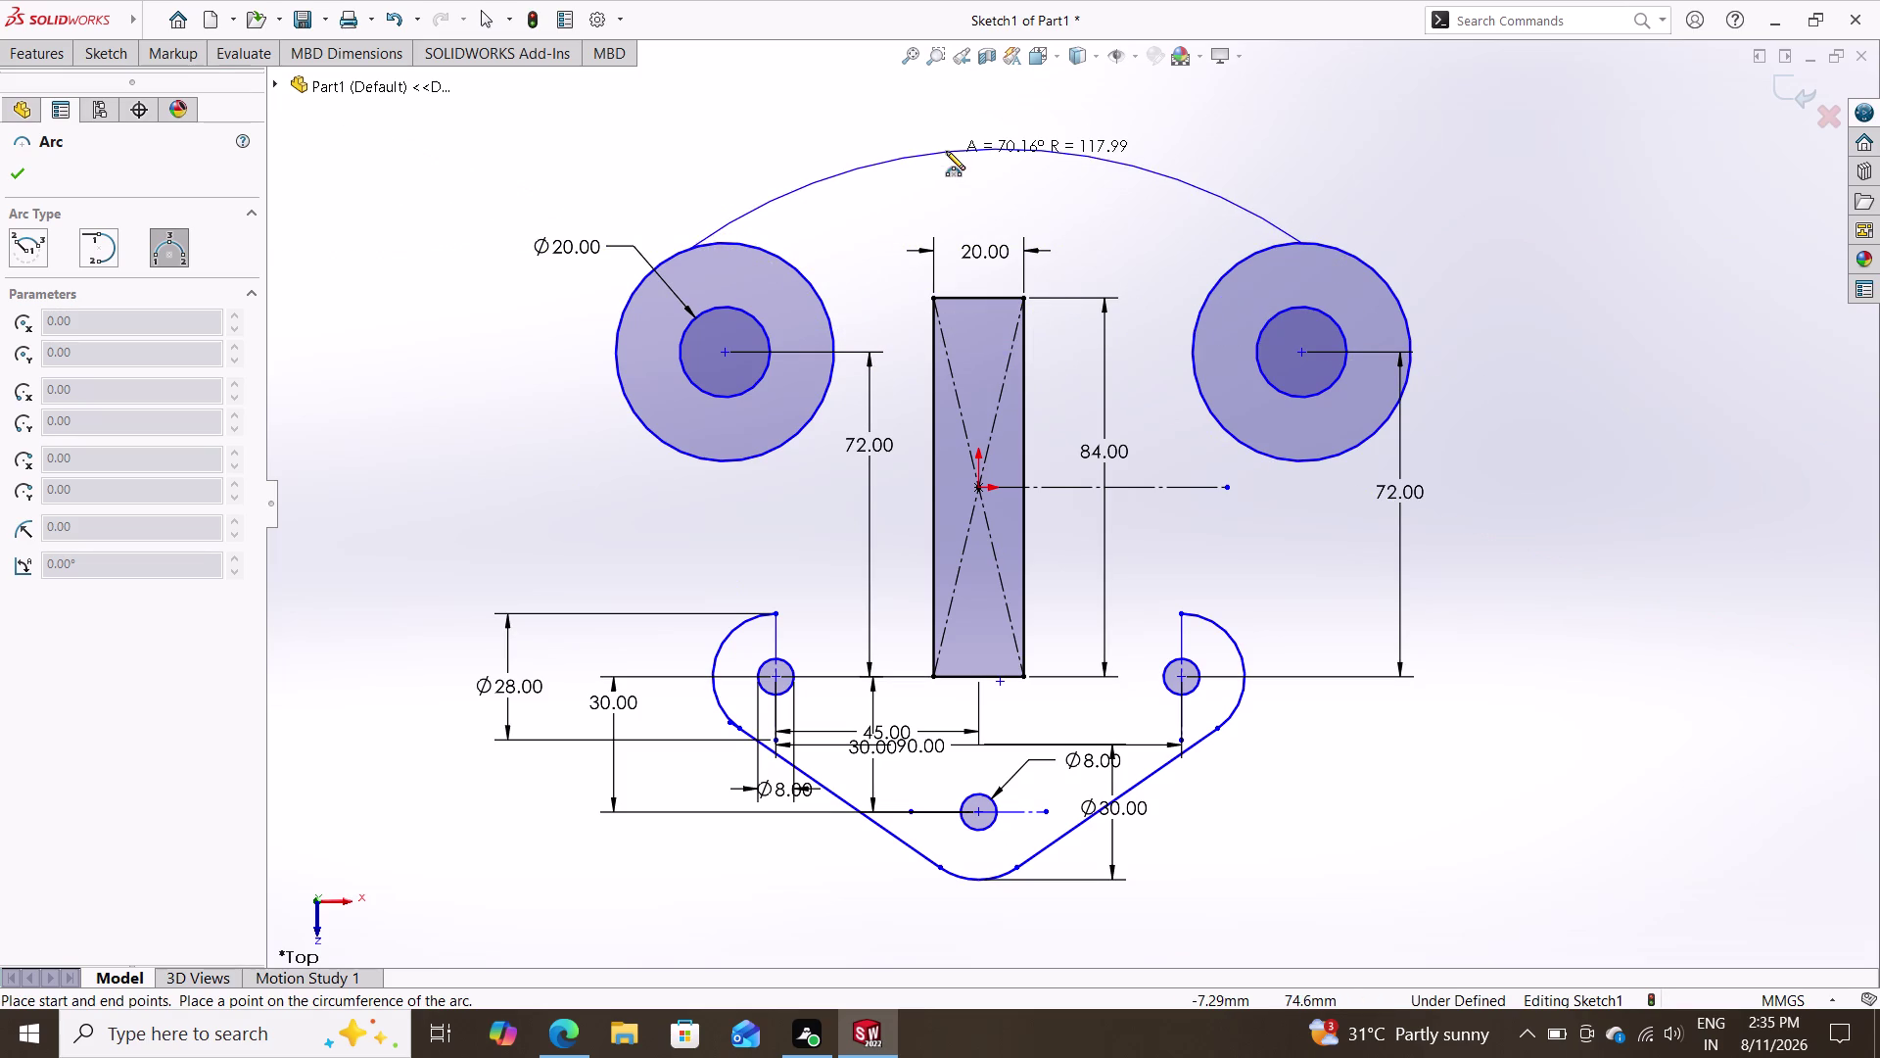
click(946, 151)
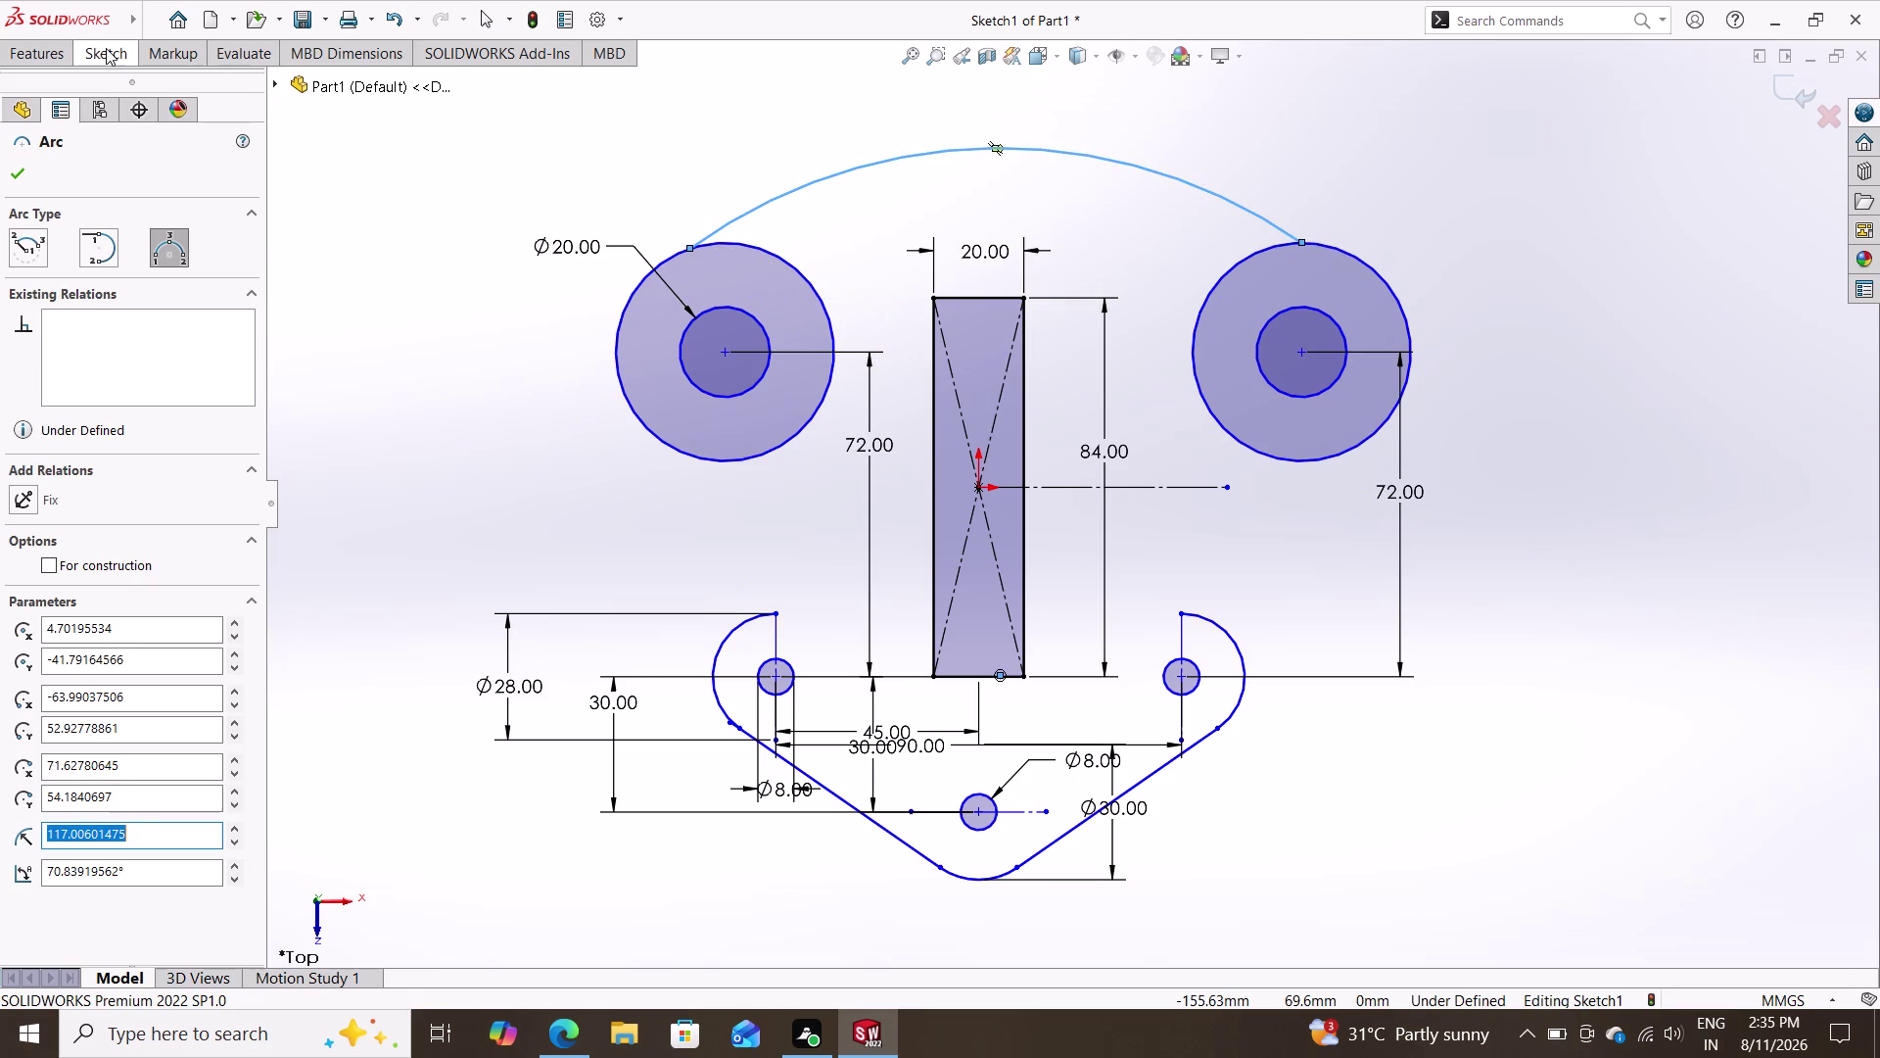
click(106, 48)
click(112, 99)
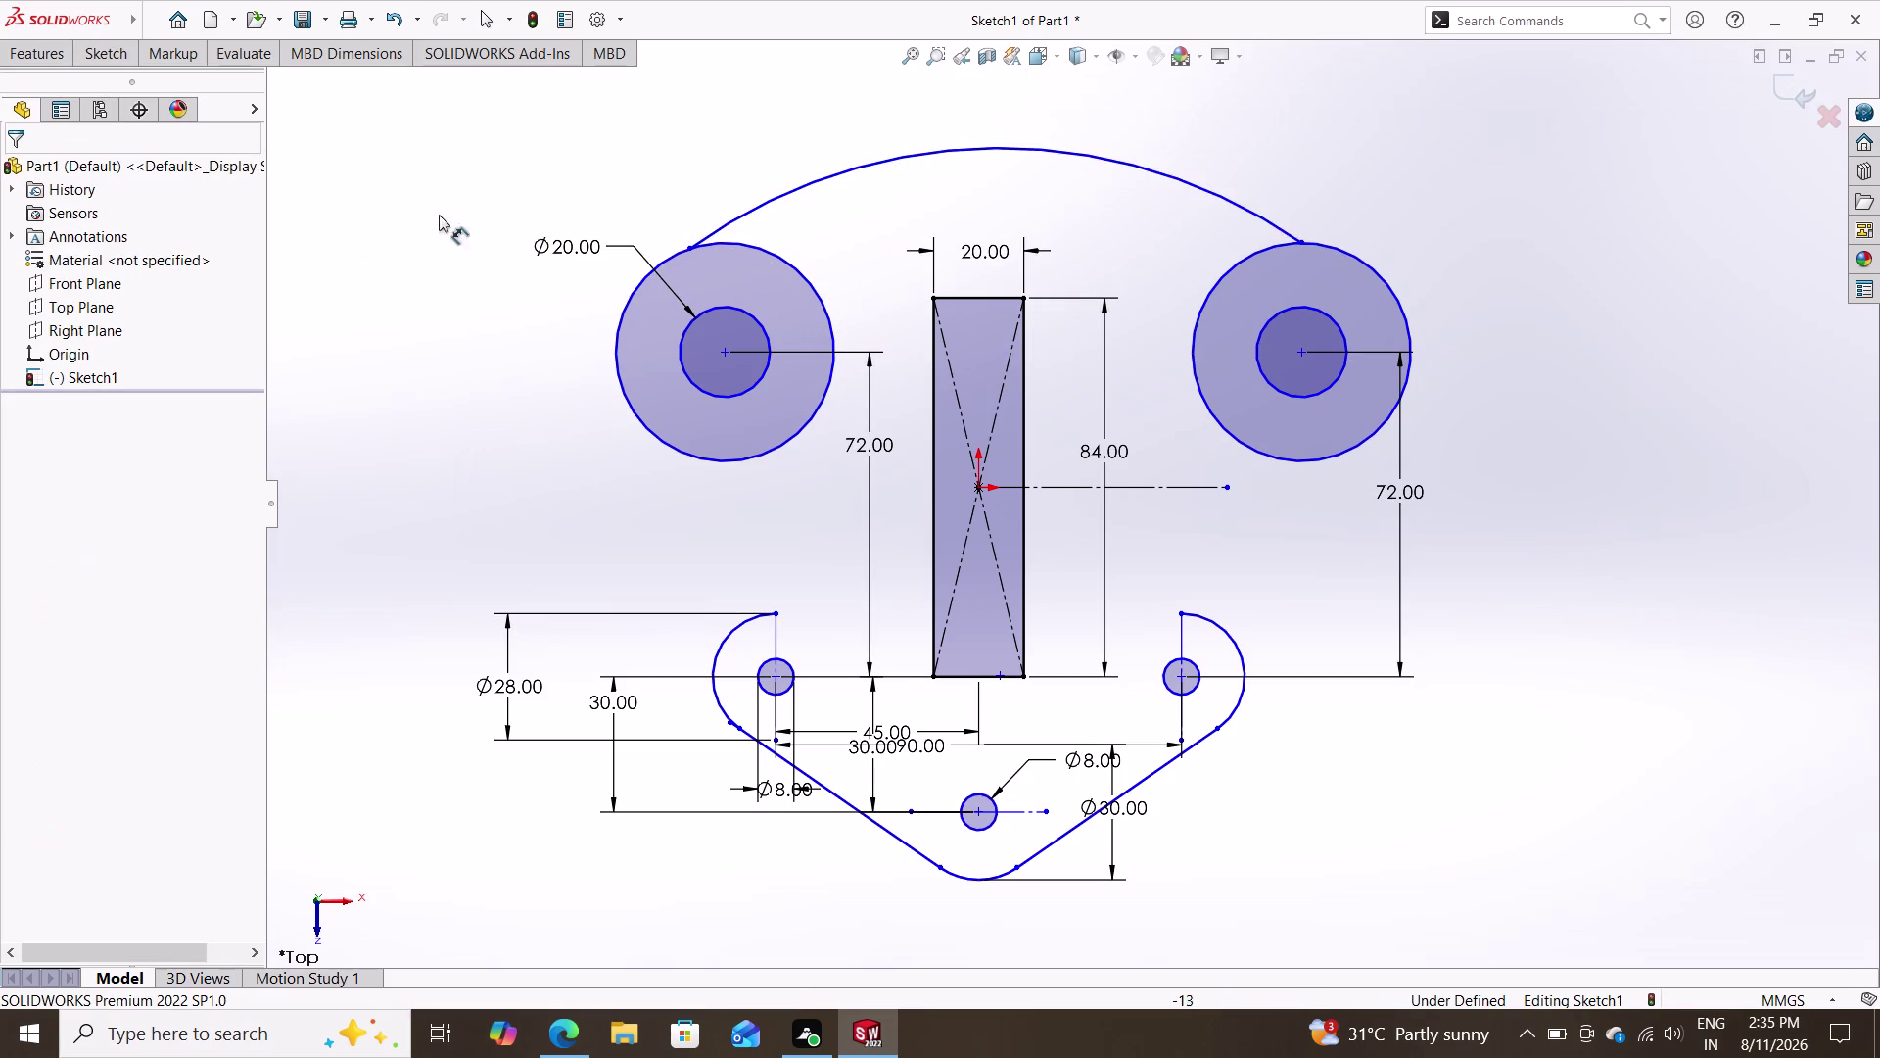
click(730, 221)
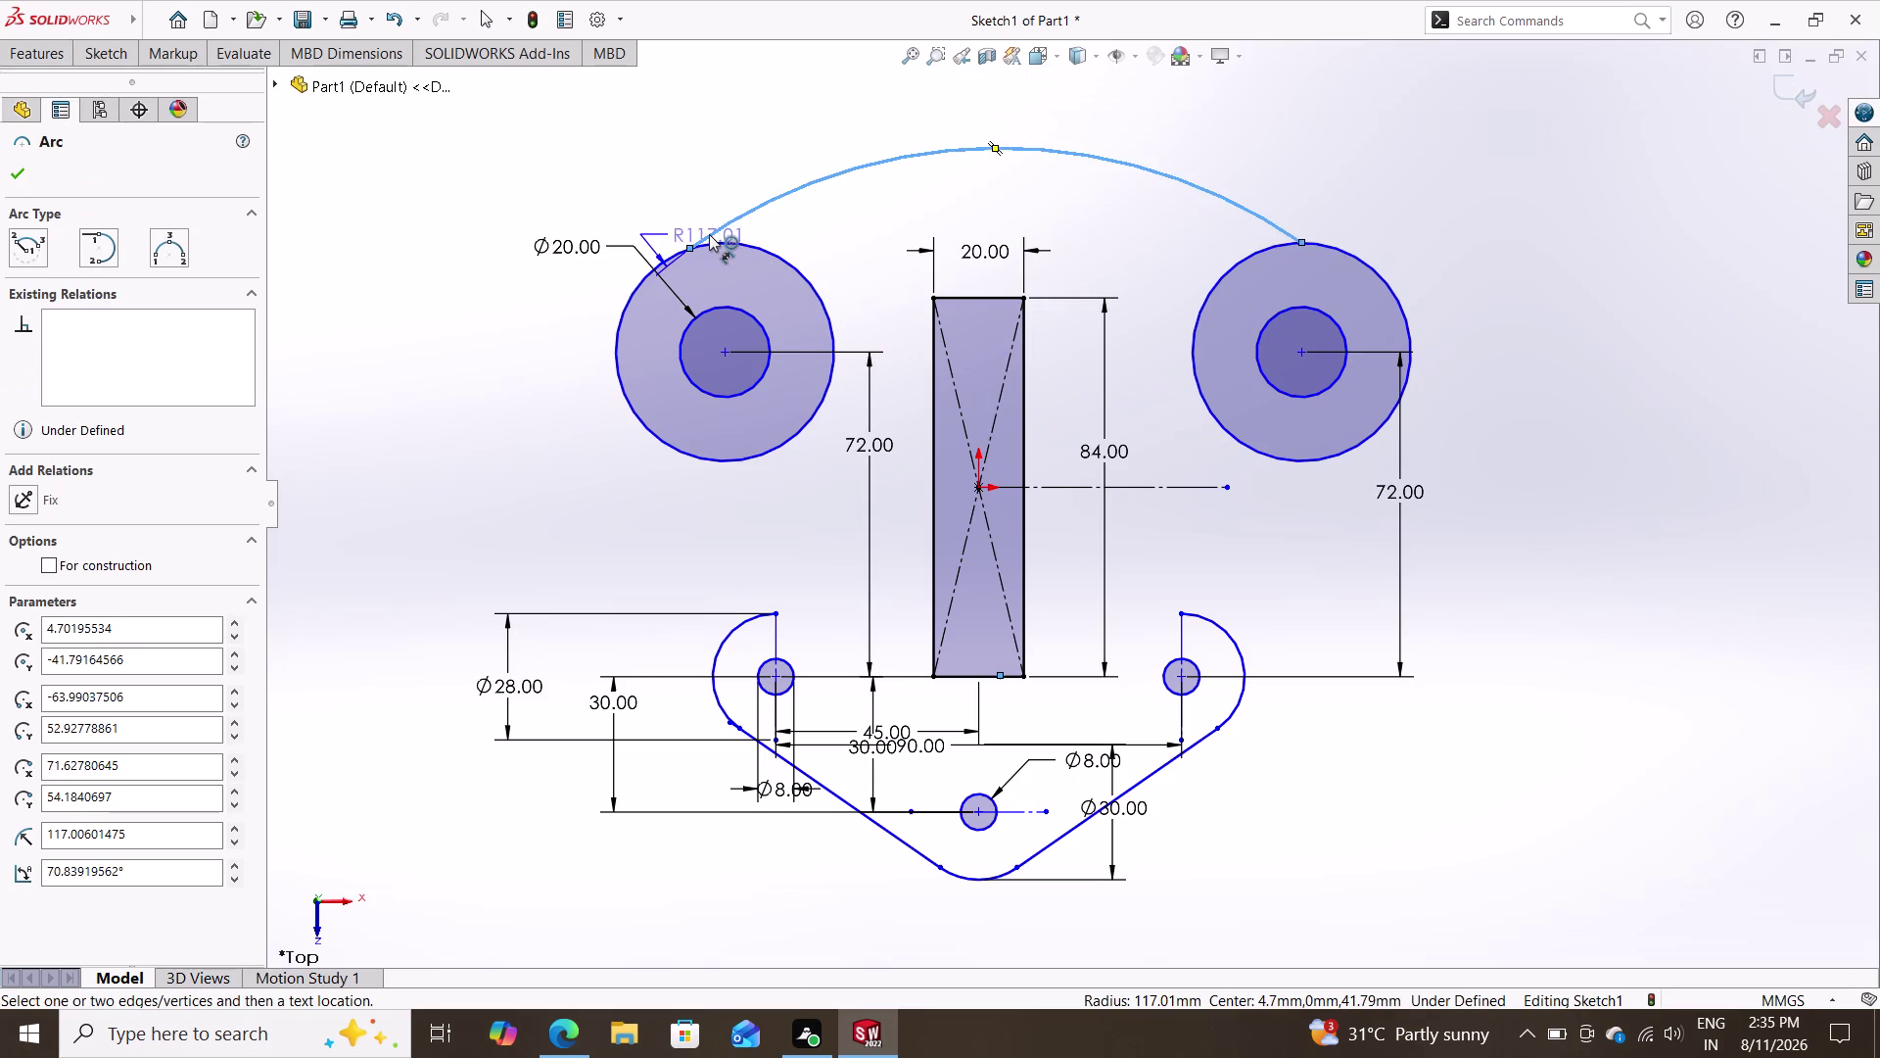
Place a radius dimension above the bridging arc and set it to 74 mm.
click(703, 154)
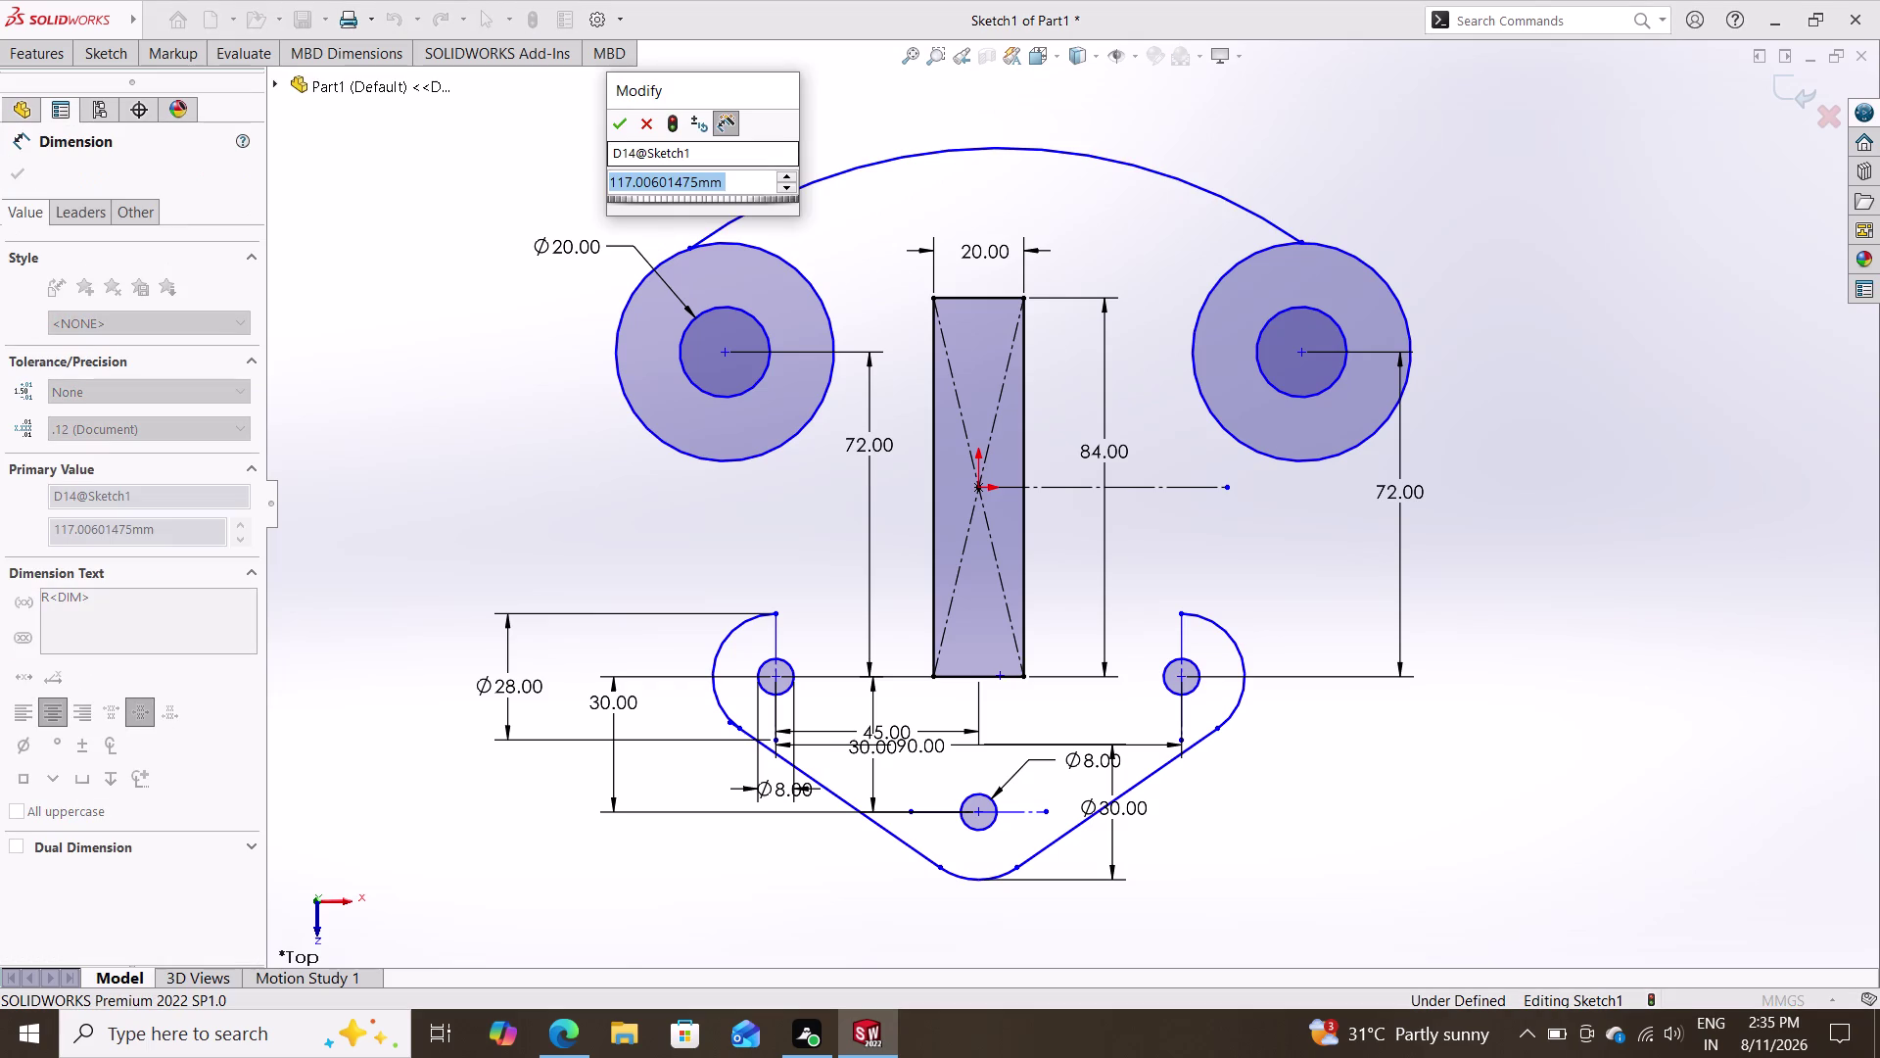
text(7)
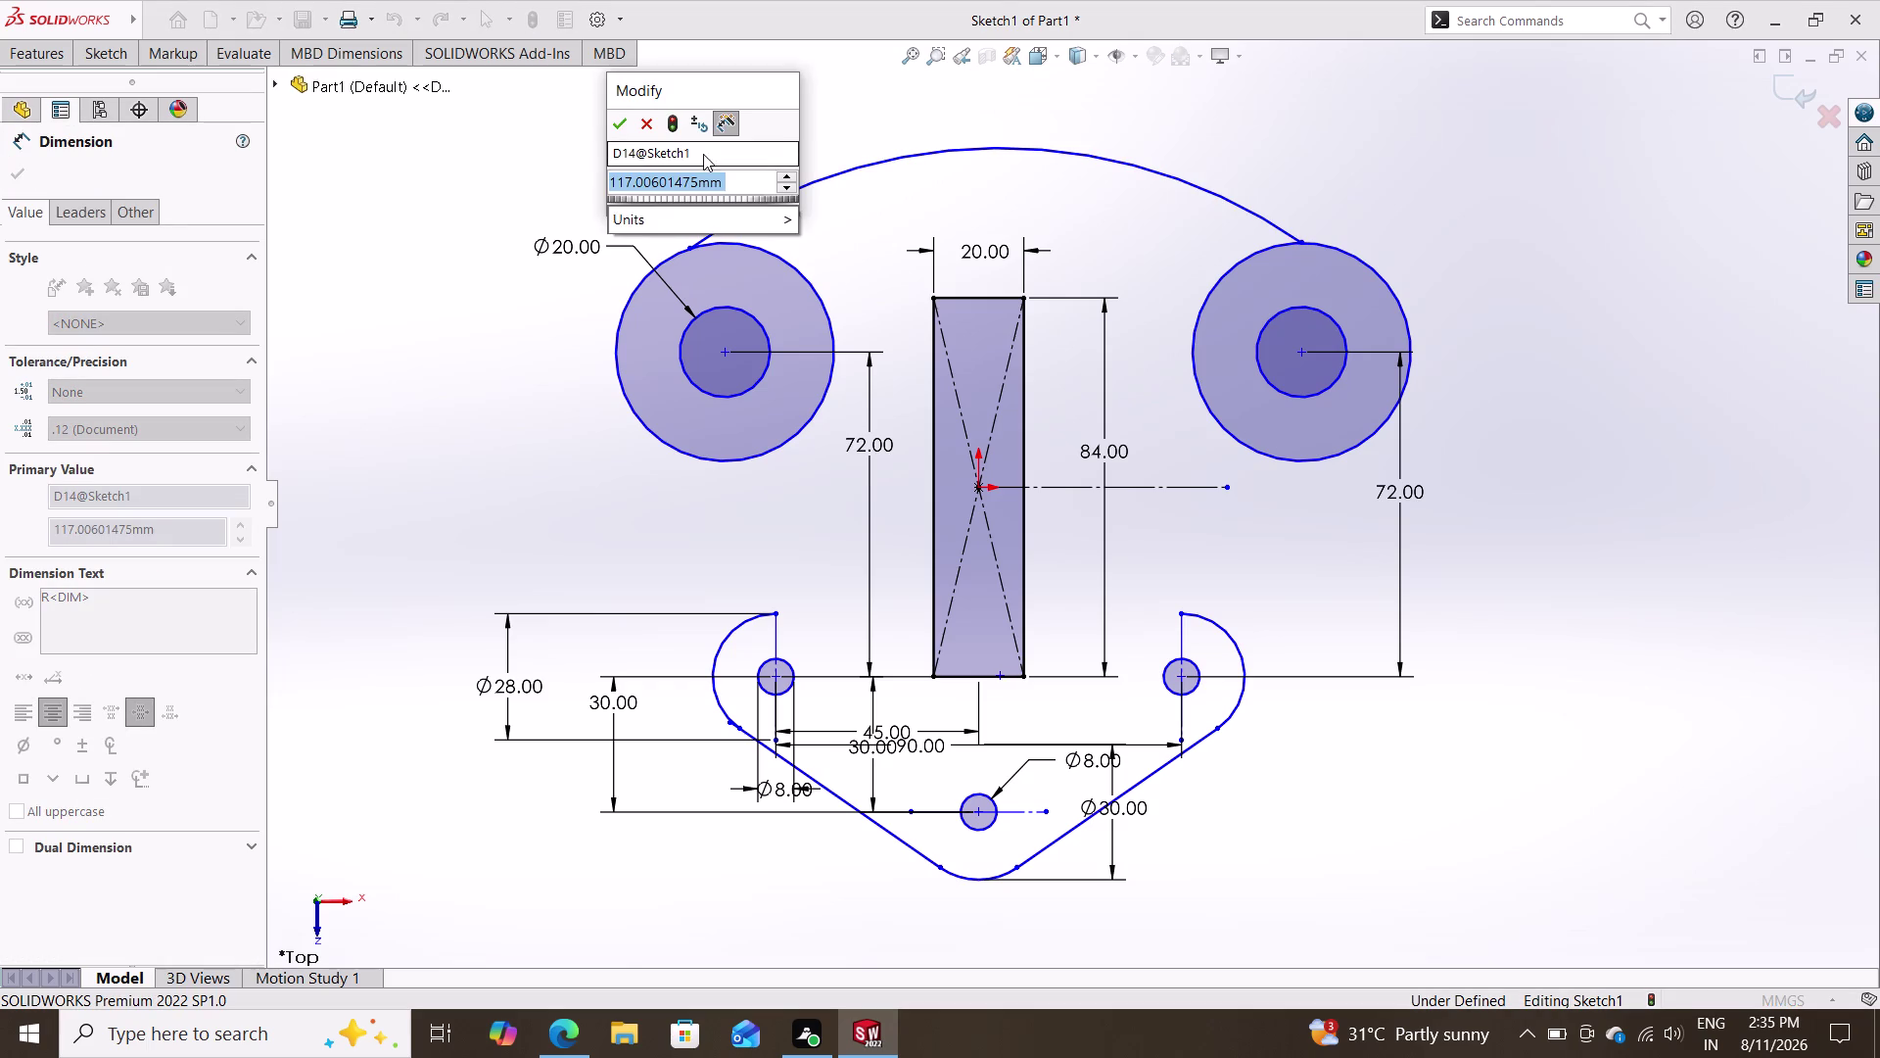
text(4)
key(Return)
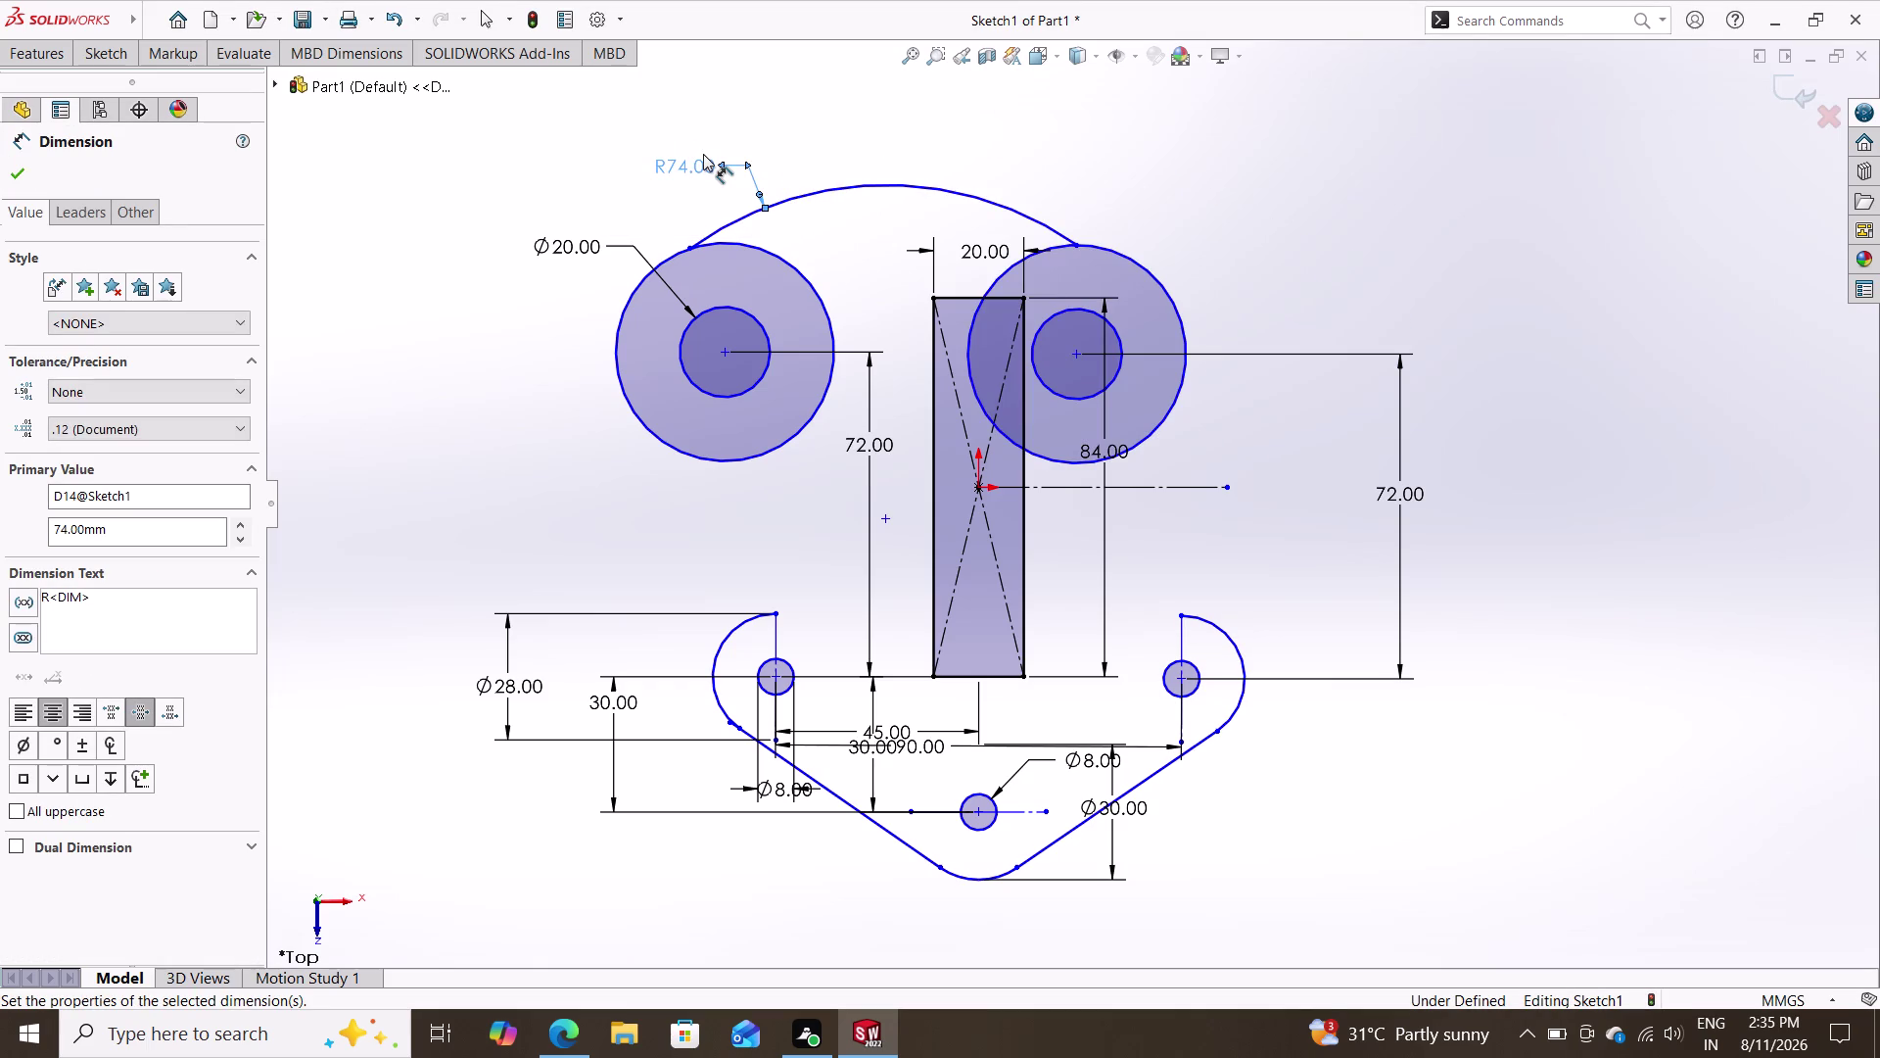